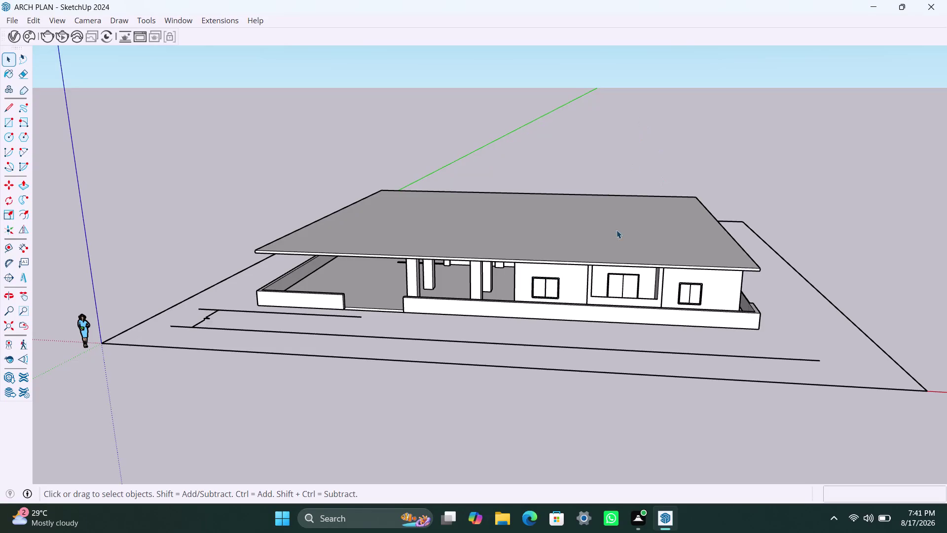
Zoom in on the plinth corner and push/pull its bottom face downward.
middle_drag(554, 360, 513, 309)
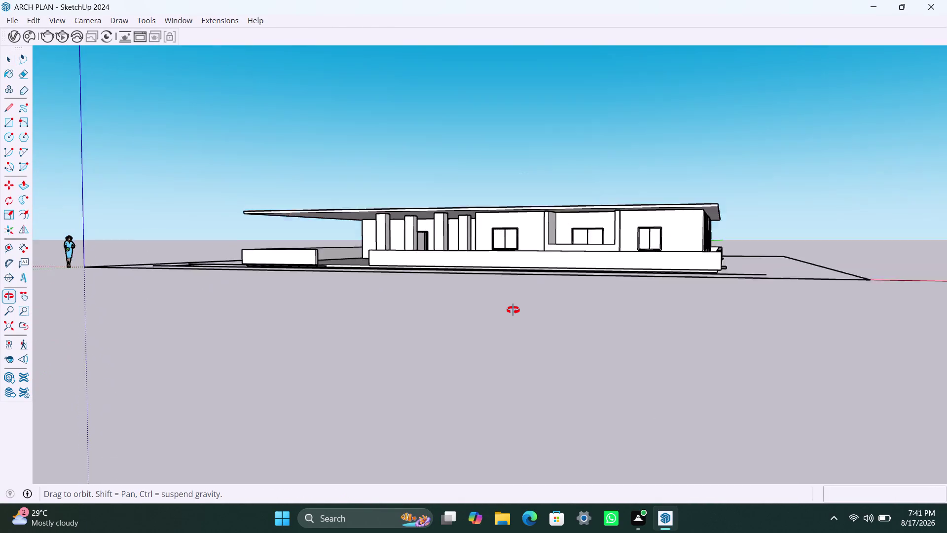
middle_drag(513, 310, 535, 306)
scroll(up, 3)
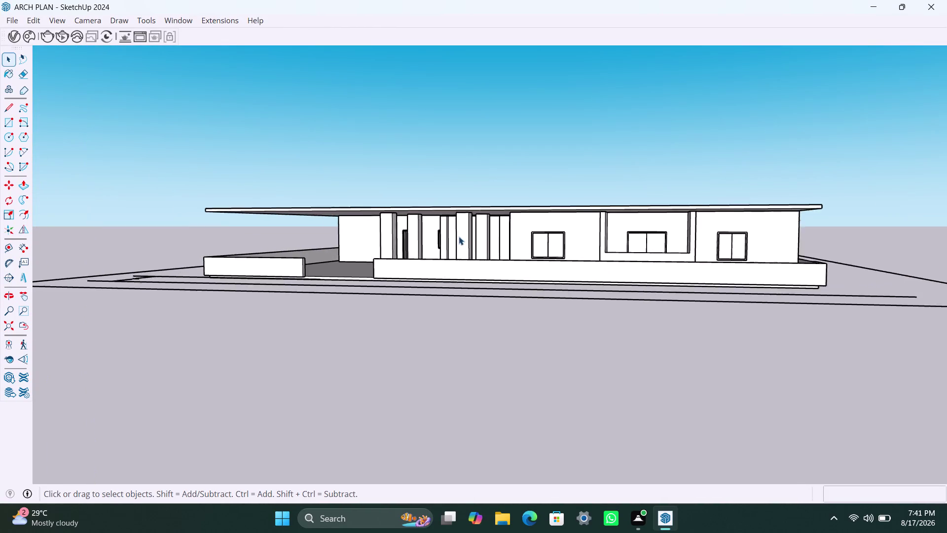
middle_drag(481, 264, 494, 289)
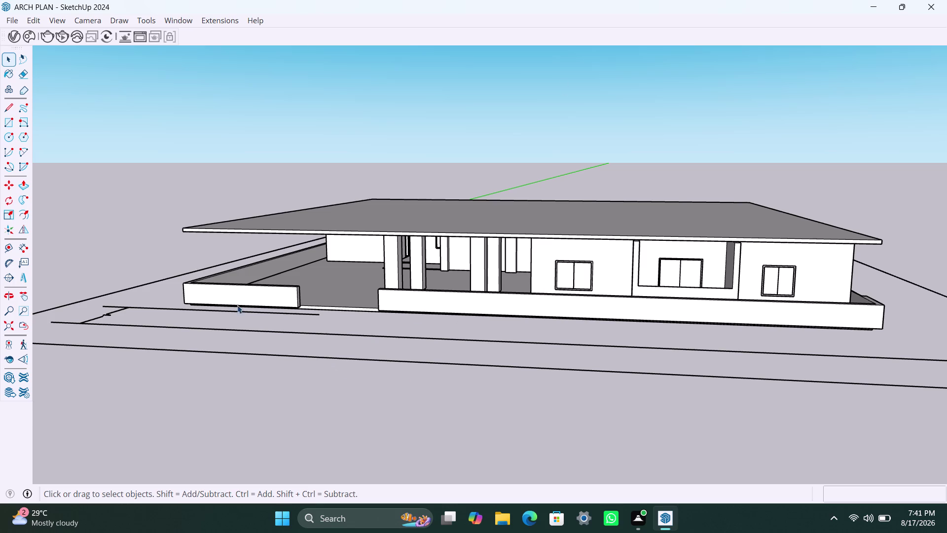
scroll(up, 3)
middle_drag(323, 325, 384, 292)
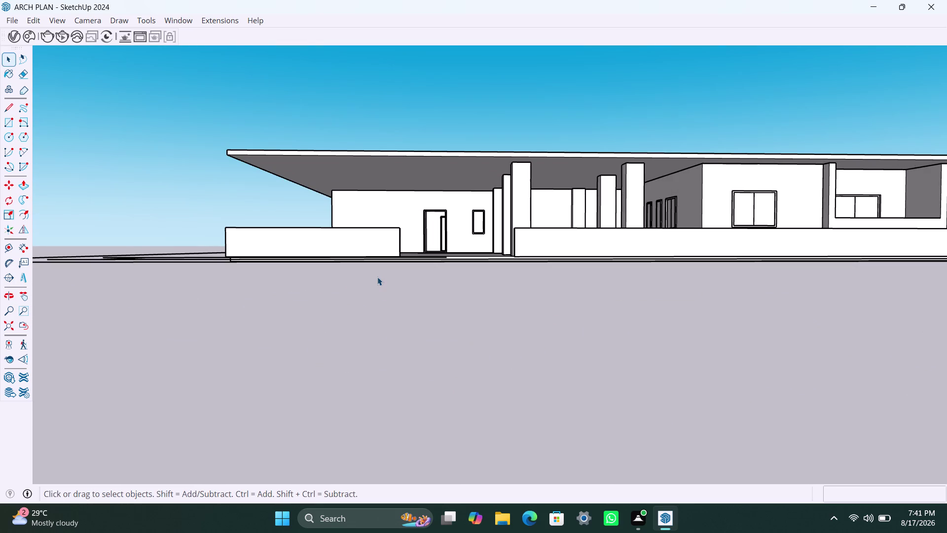
middle_drag(309, 288, 326, 334)
scroll(down, 3)
scroll(up, 3)
middle_drag(326, 363, 448, 326)
scroll(up, 3)
middle_drag(596, 244, 580, 268)
scroll(up, 3)
middle_drag(494, 358, 413, 326)
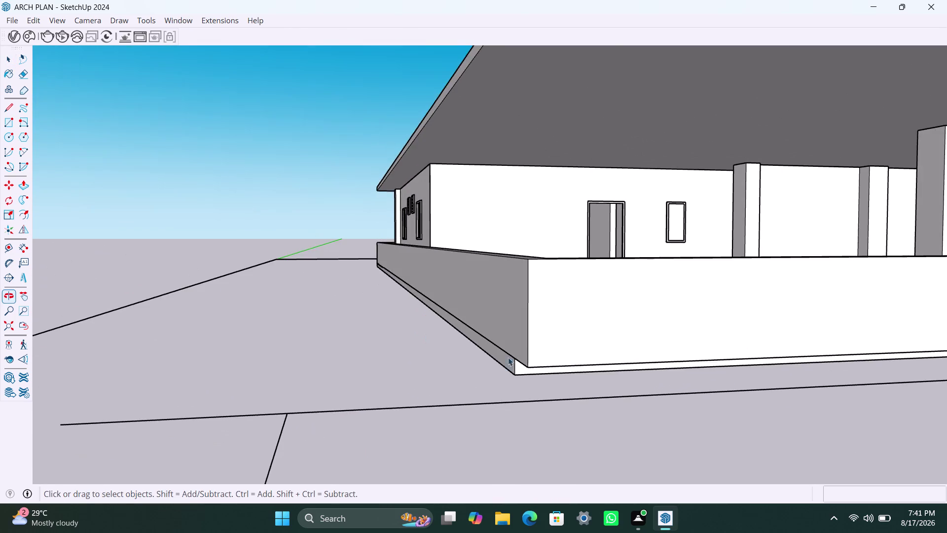
scroll(up, 3)
middle_drag(580, 376, 516, 350)
scroll(up, 3)
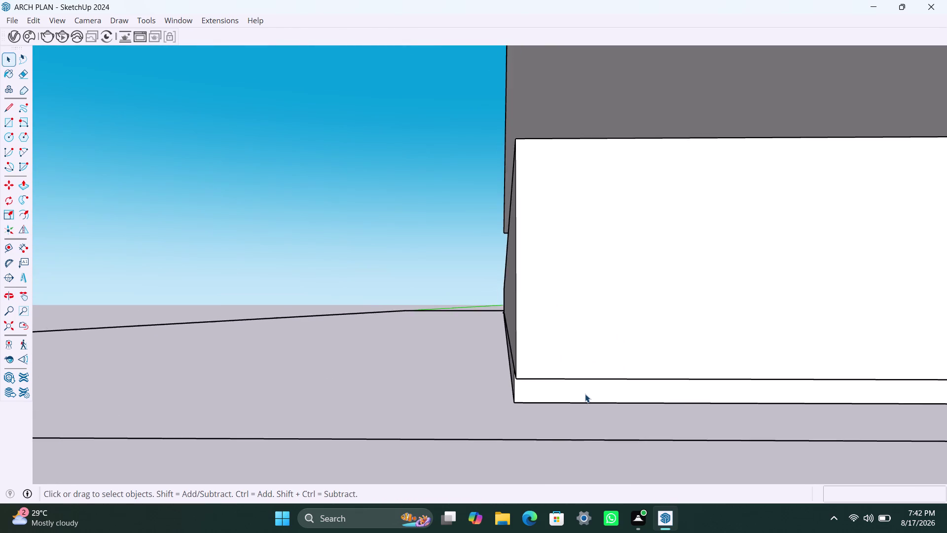
triple_click(585, 394)
click(583, 395)
click(581, 398)
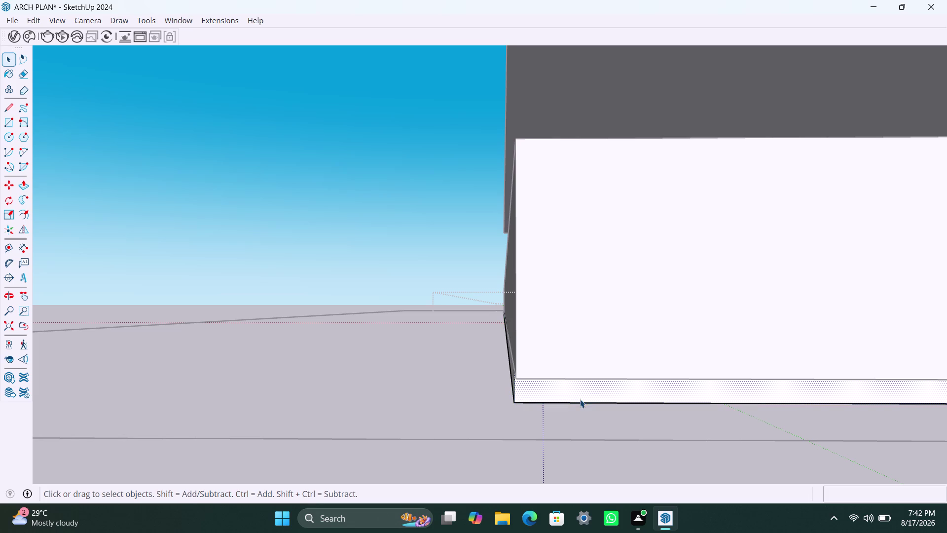
key(p)
click(570, 390)
click(584, 373)
scroll(down, 3)
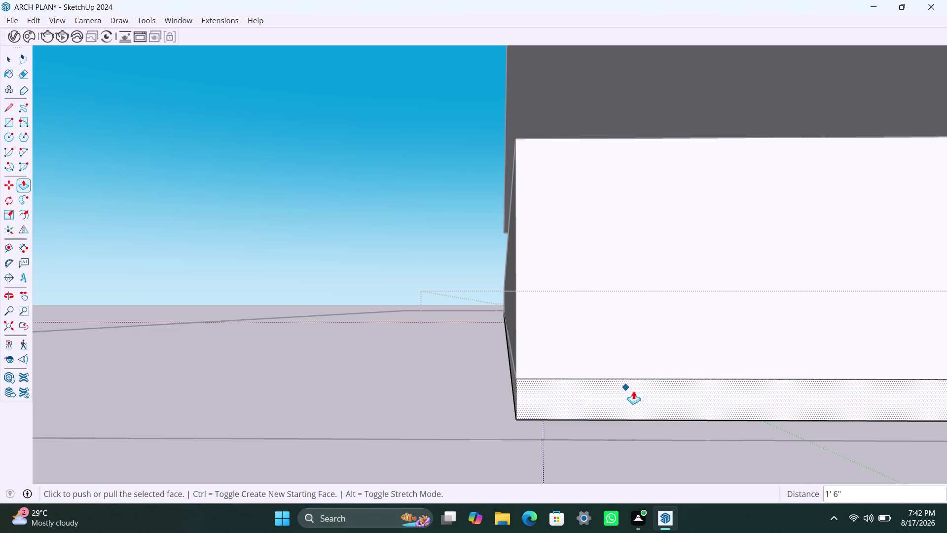
scroll(down, 3)
Inspect the plinth from the side, then push its bottom face down again.
middle_drag(567, 406, 512, 360)
scroll(down, 3)
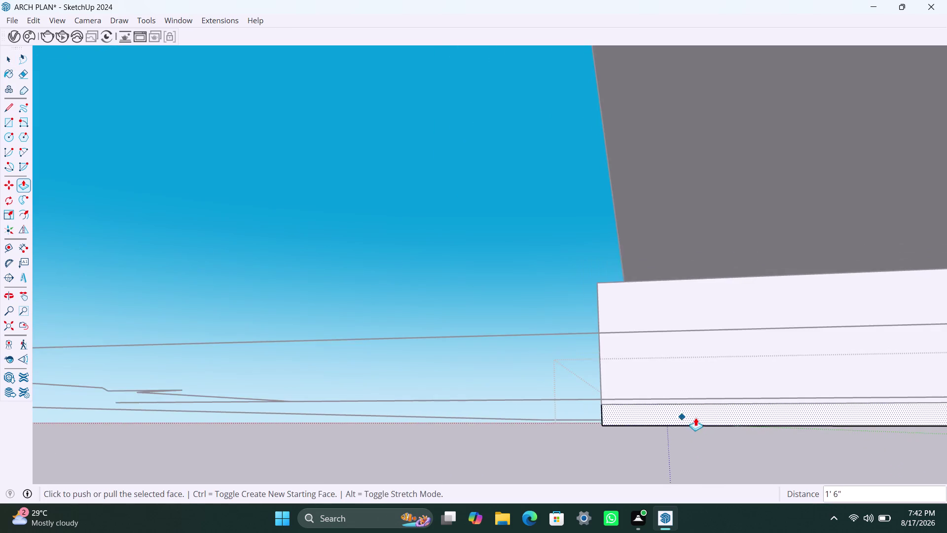
scroll(down, 3)
scroll(down, 3)
middle_drag(808, 394, 795, 391)
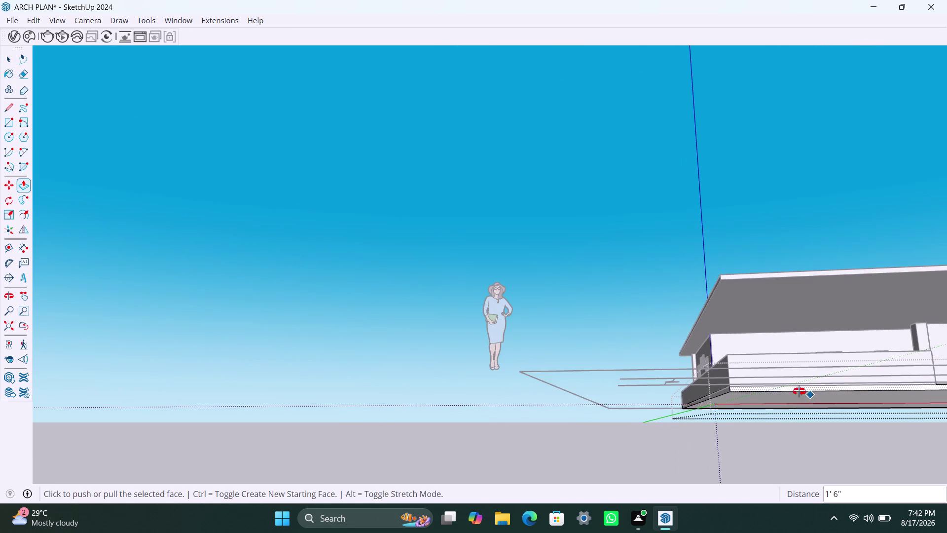
middle_drag(795, 391, 647, 383)
scroll(down, 3)
middle_drag(659, 355, 521, 413)
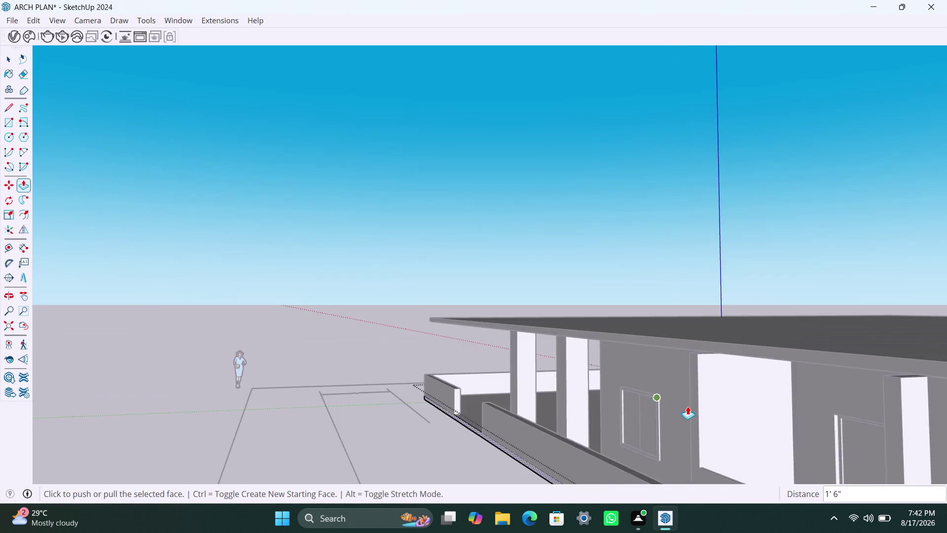
scroll(up, 3)
scroll(down, 3)
middle_drag(700, 401, 524, 270)
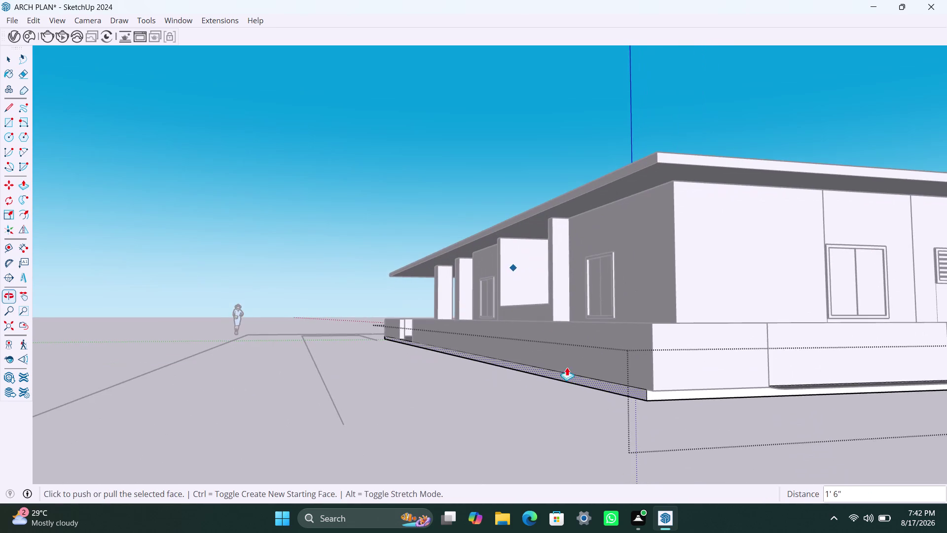
scroll(up, 3)
scroll(up, 3)
key(space)
click(679, 389)
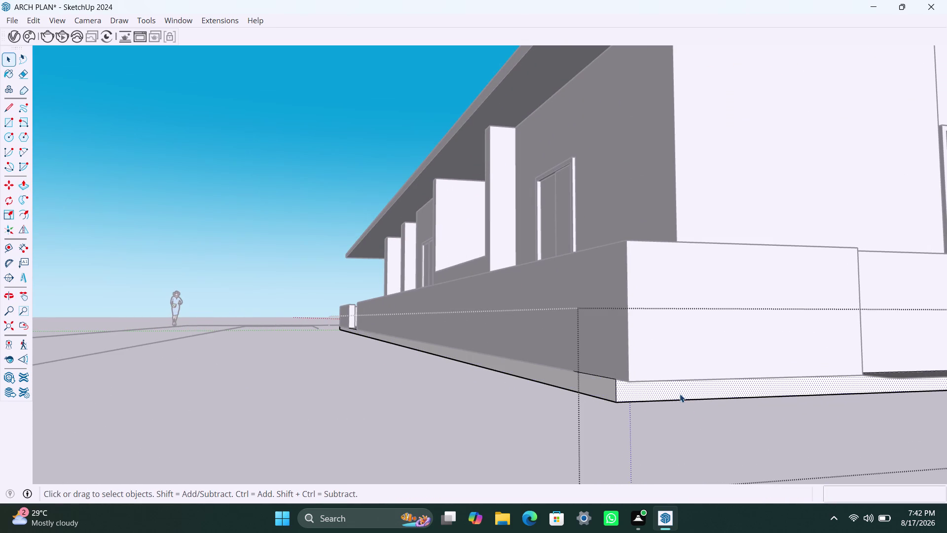
key(p)
click(679, 393)
click(687, 373)
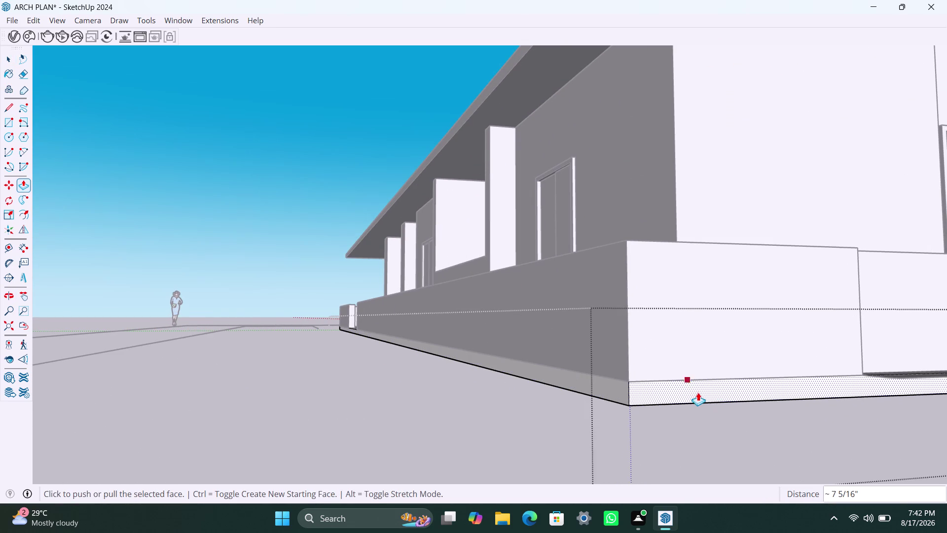
scroll(down, 3)
scroll(down, 3)
scroll(down, 3)
scroll(down, 3)
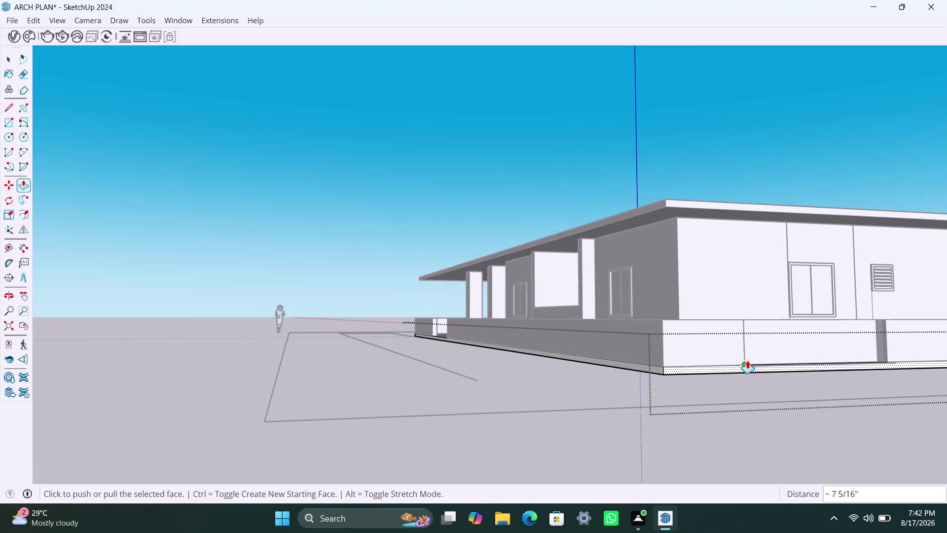
scroll(down, 3)
View the whole house, then repeat the pull on the plinth face.
middle_drag(779, 390, 628, 398)
scroll(down, 3)
middle_drag(763, 415, 744, 415)
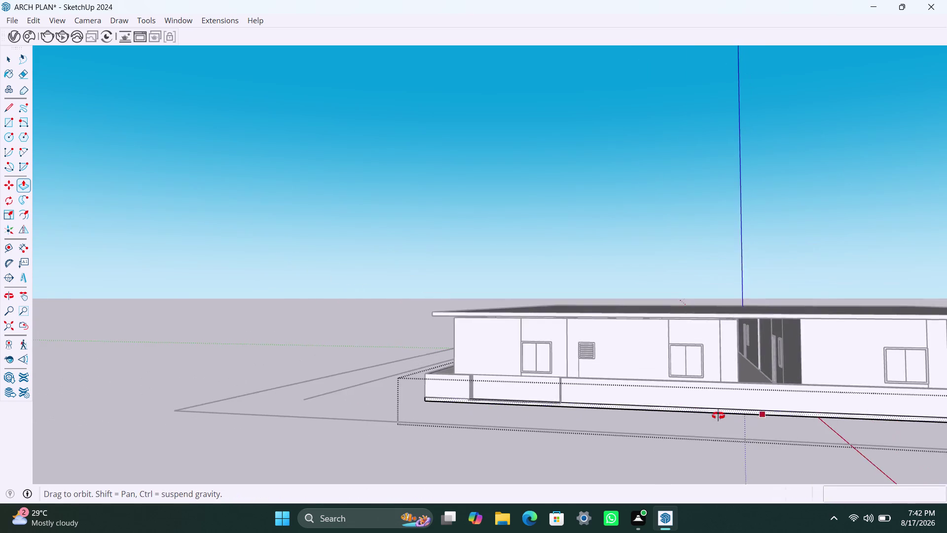
middle_drag(743, 415, 652, 419)
scroll(down, 3)
scroll(down, 3)
middle_drag(857, 435, 788, 427)
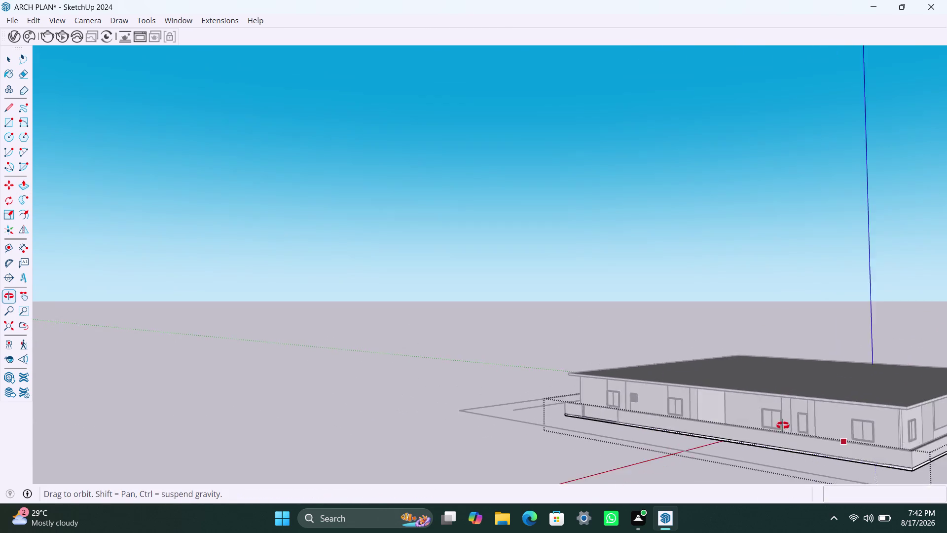
middle_drag(787, 426, 775, 424)
key(Escape)
key(Escape)
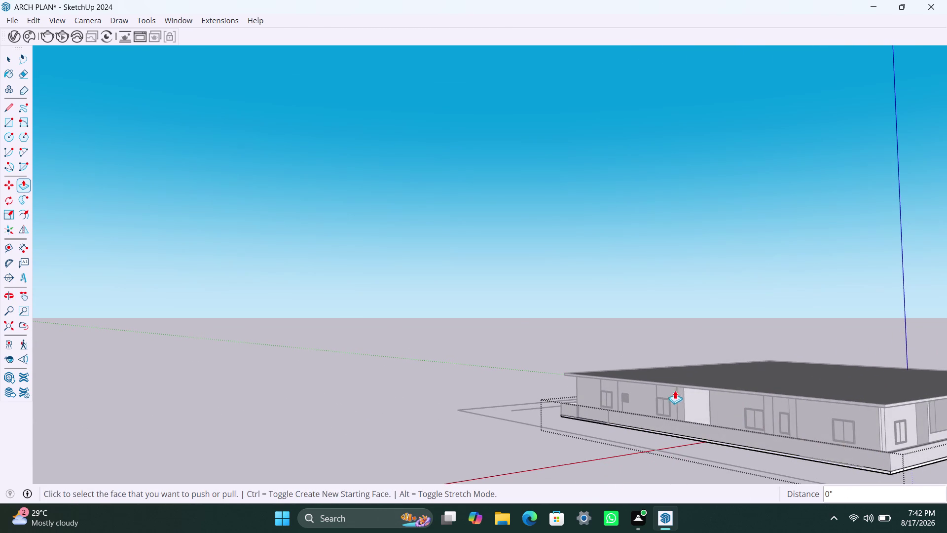
key(Escape)
click(518, 319)
key(space)
drag(503, 341, 503, 347)
double_click(503, 347)
scroll(down, 3)
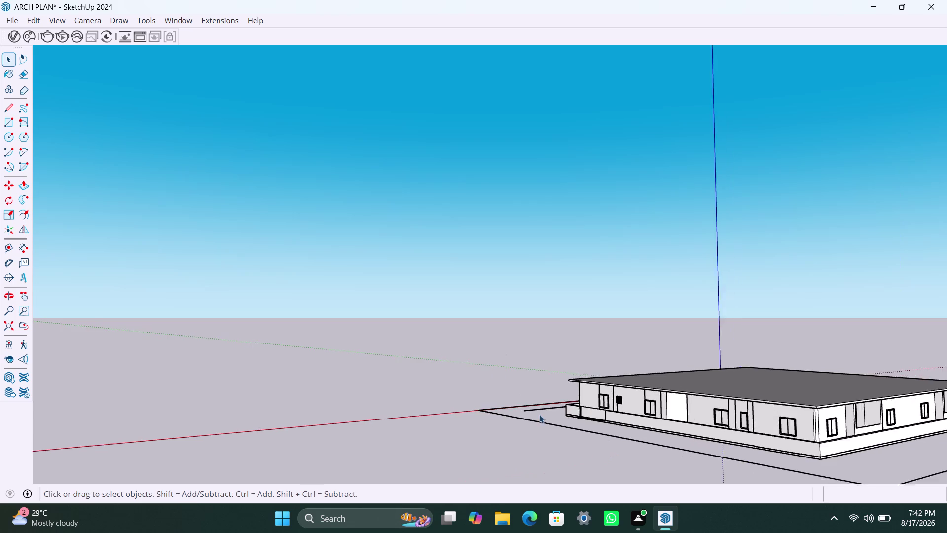
Orbit under and along the plinth to inspect the thin strip at its base.
middle_drag(540, 416, 742, 442)
scroll(up, 3)
middle_click(561, 426)
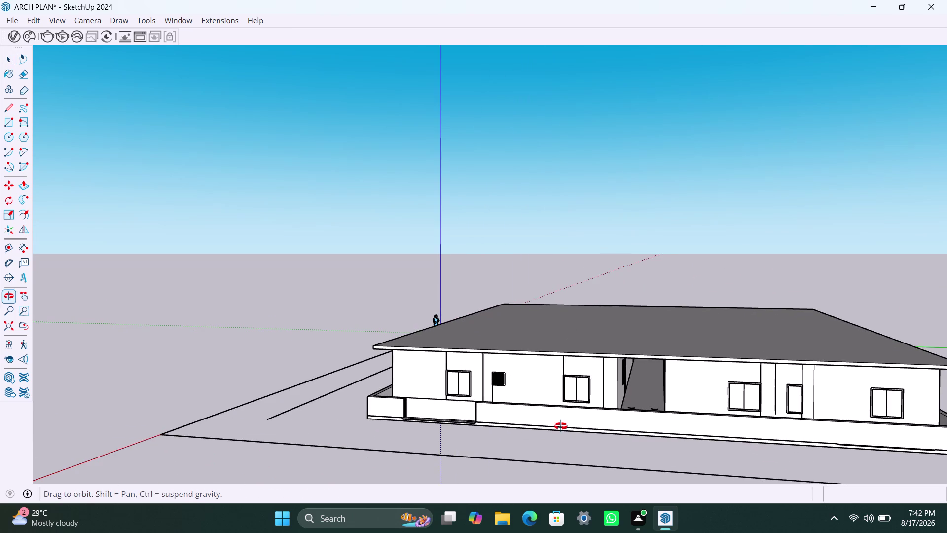
scroll(up, 3)
middle_drag(564, 444, 567, 336)
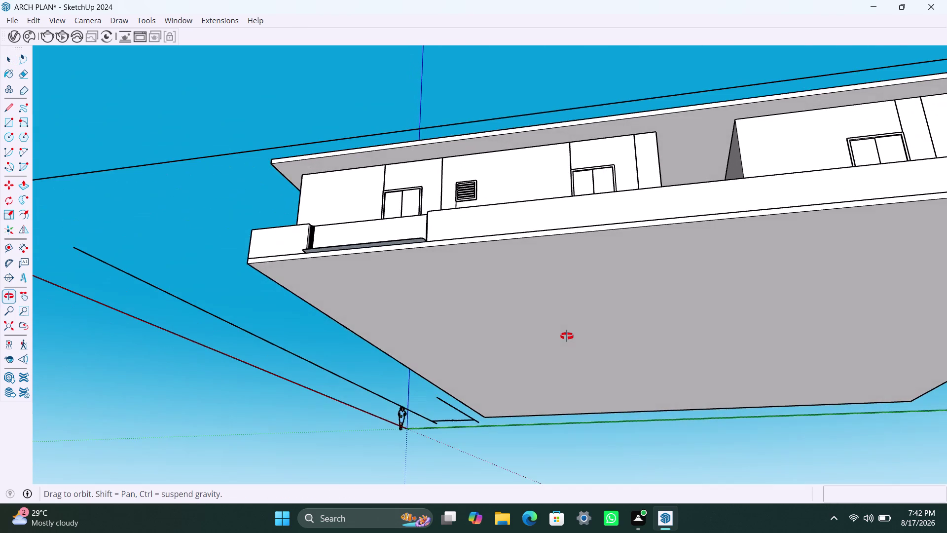
middle_drag(566, 336, 427, 366)
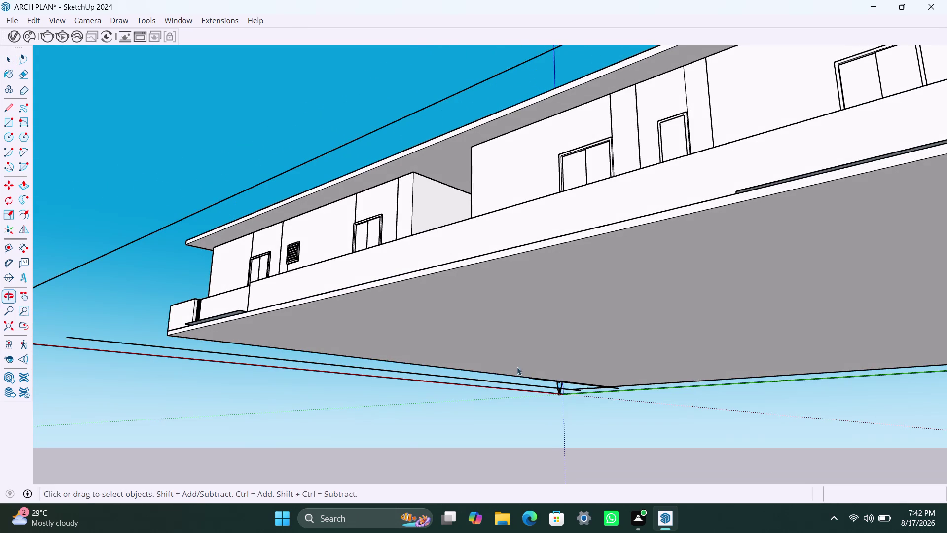
scroll(up, 3)
middle_drag(729, 301, 734, 359)
scroll(down, 3)
middle_drag(776, 399, 668, 391)
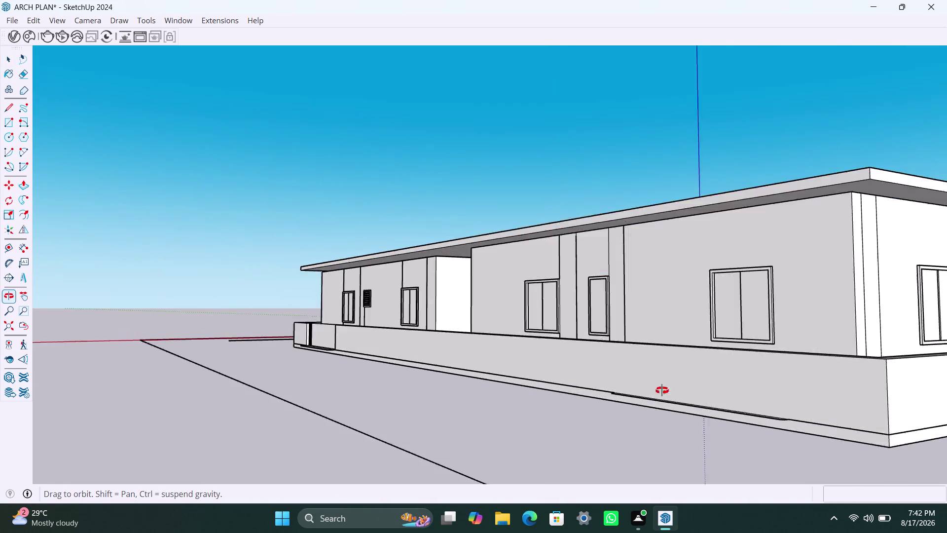
middle_drag(668, 391, 633, 388)
scroll(up, 3)
middle_drag(573, 402, 624, 430)
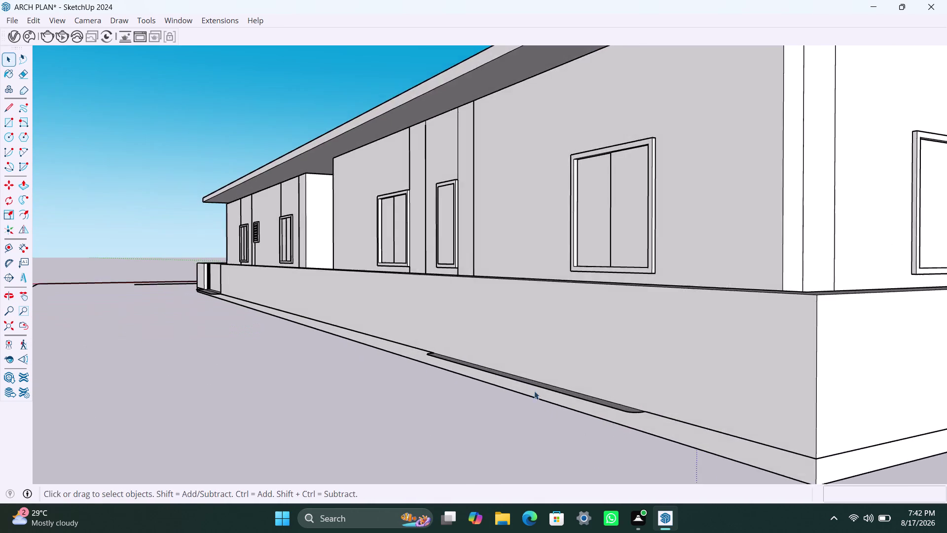
scroll(up, 3)
middle_drag(526, 374, 564, 438)
scroll(up, 3)
middle_drag(451, 364, 590, 385)
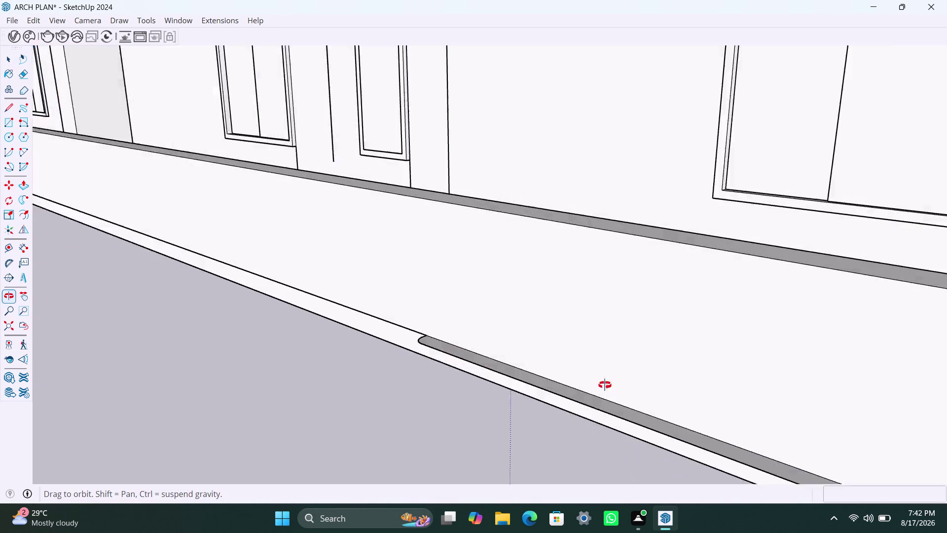
middle_drag(590, 385, 623, 384)
scroll(up, 3)
click(561, 346)
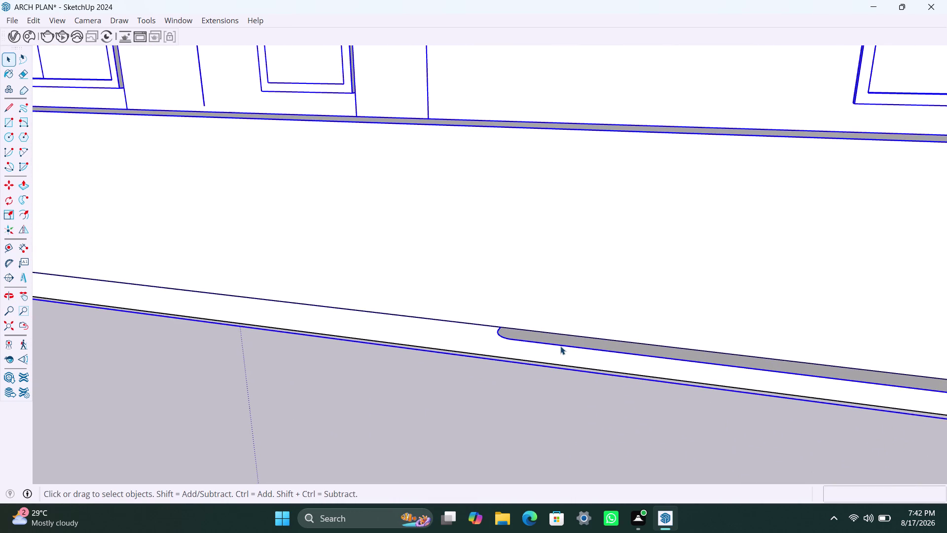
double_click(560, 345)
click(560, 345)
double_click(549, 343)
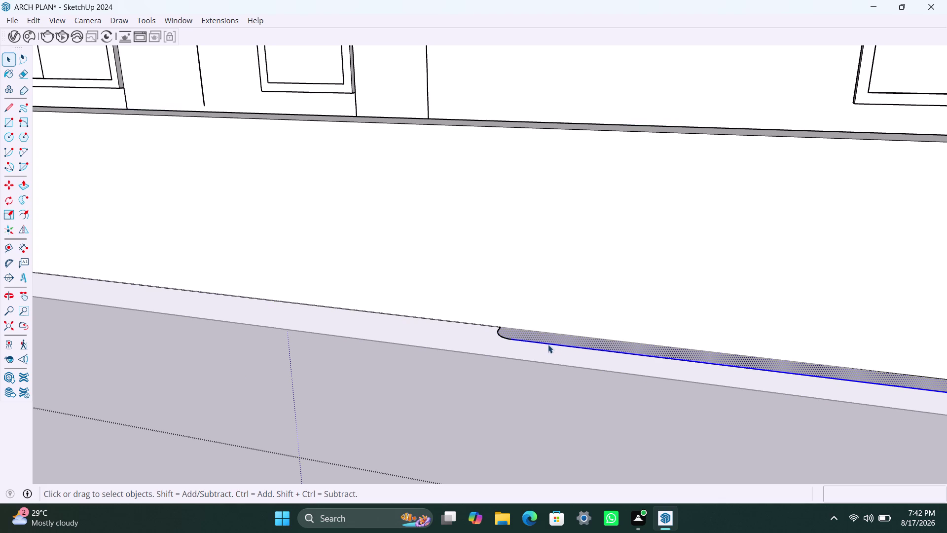
key(Delete)
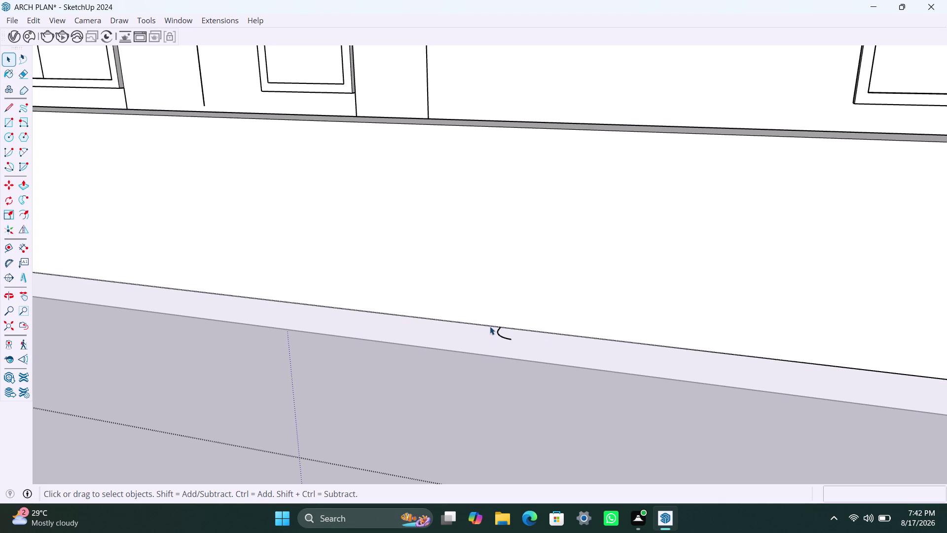
click(503, 336)
click(506, 341)
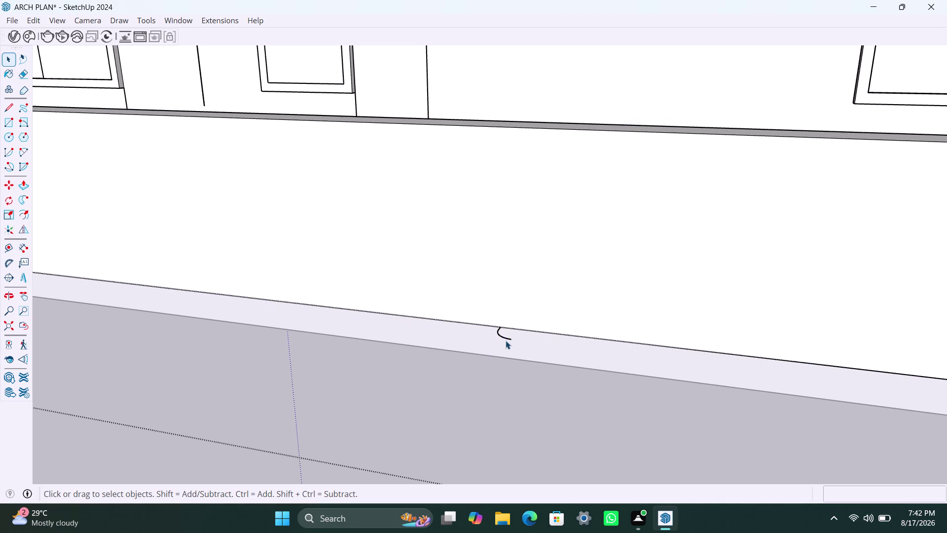
click(506, 340)
click(500, 336)
triple_click(500, 334)
click(501, 335)
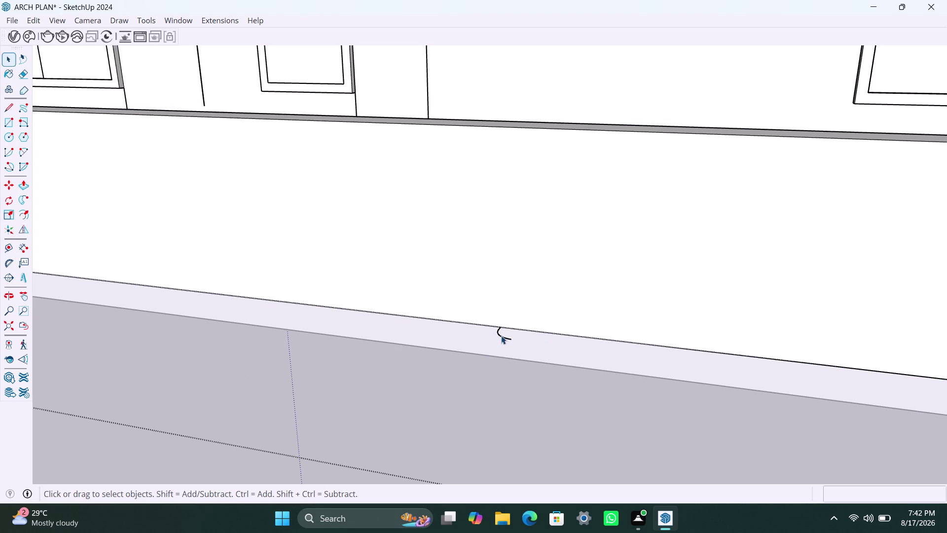
scroll(up, 3)
scroll(up, 3)
click(498, 326)
click(500, 331)
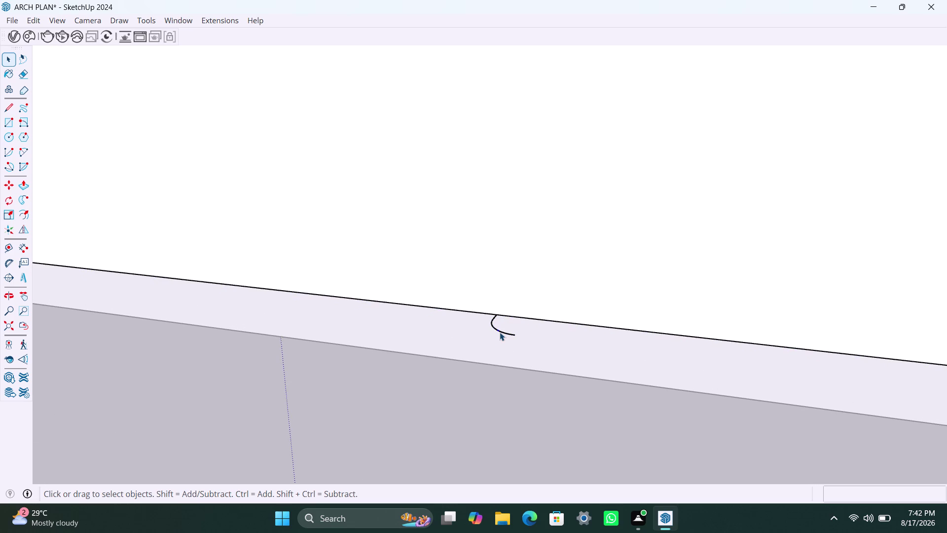
click(496, 328)
triple_click(496, 329)
triple_click(497, 330)
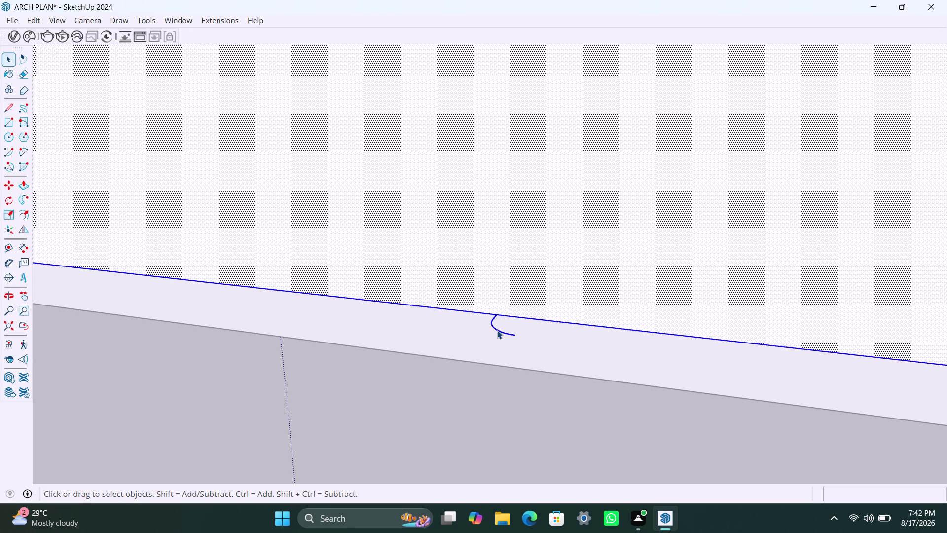
click(497, 330)
triple_click(488, 393)
scroll(down, 3)
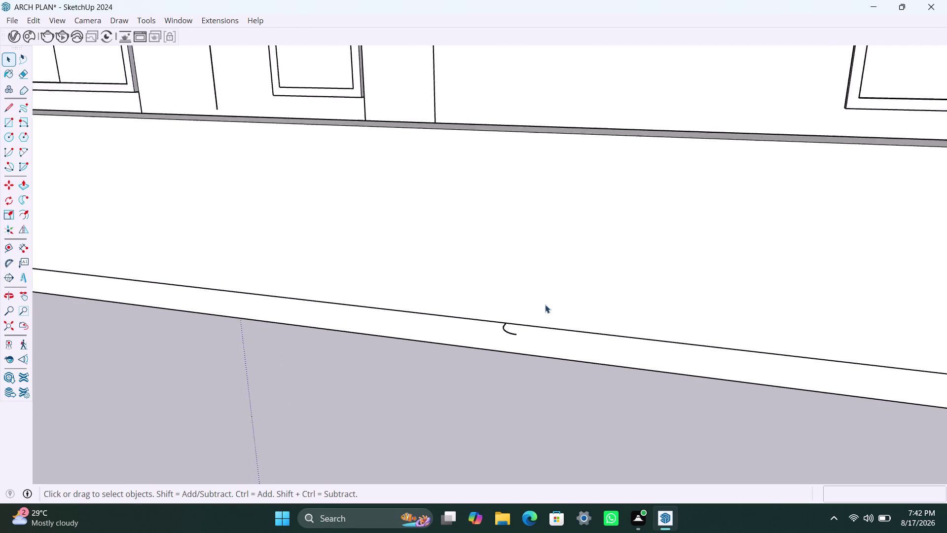
scroll(down, 3)
scroll(up, 3)
scroll(up, 3)
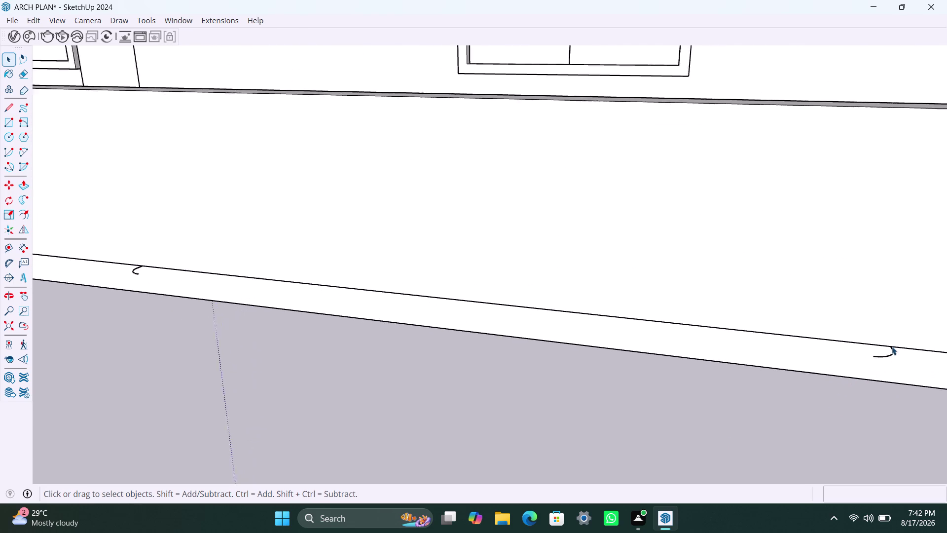
click(876, 356)
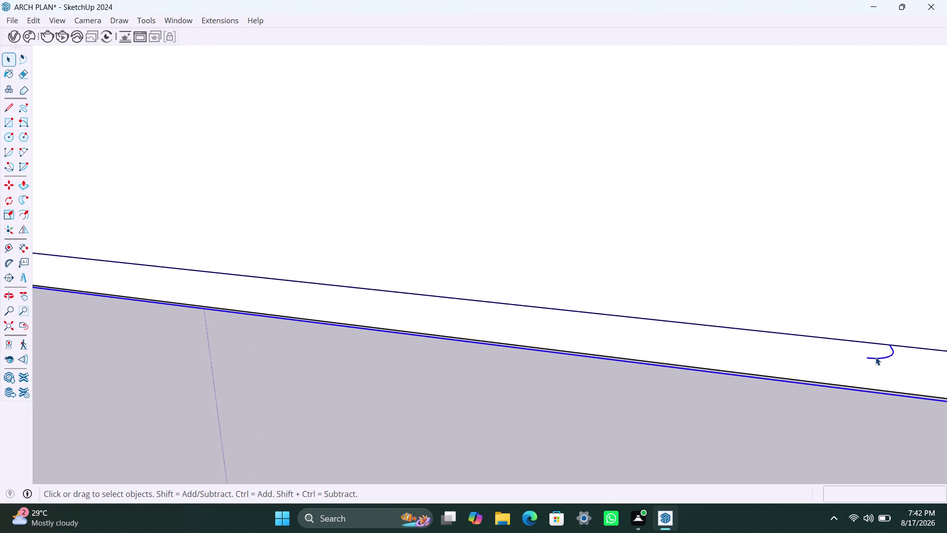
triple_click(875, 356)
double_click(875, 357)
click(877, 356)
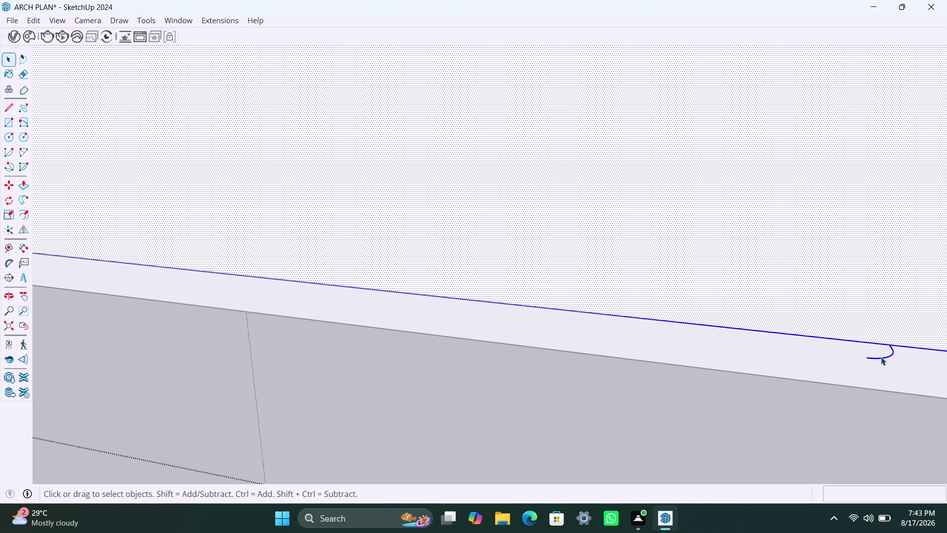
click(883, 356)
click(885, 358)
double_click(885, 357)
scroll(down, 3)
click(894, 265)
double_click(903, 266)
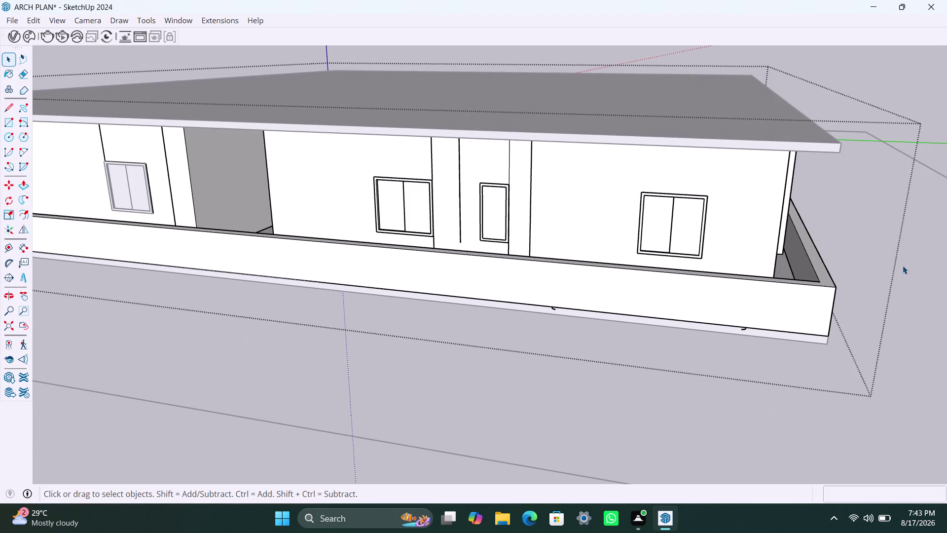
scroll(down, 3)
middle_drag(644, 346, 764, 364)
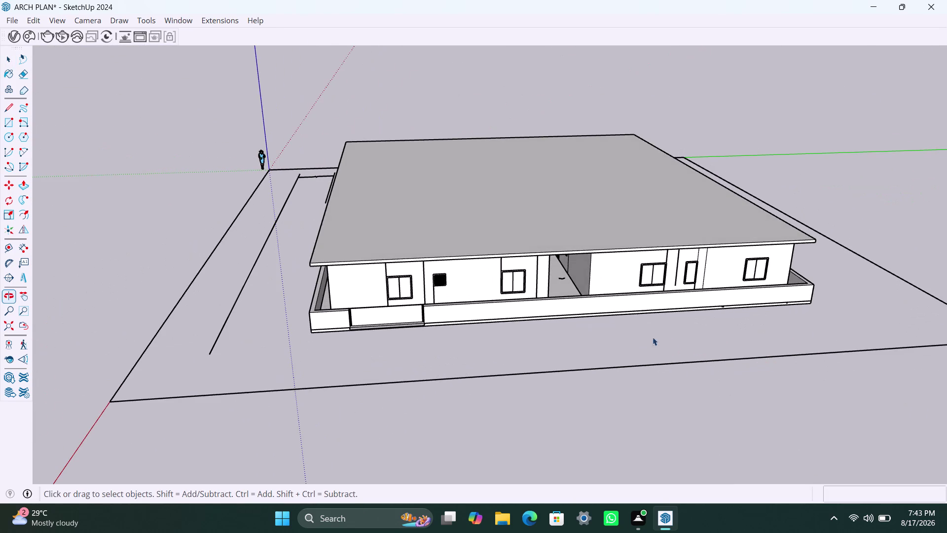
scroll(up, 3)
scroll(up, 3)
middle_drag(380, 314, 410, 352)
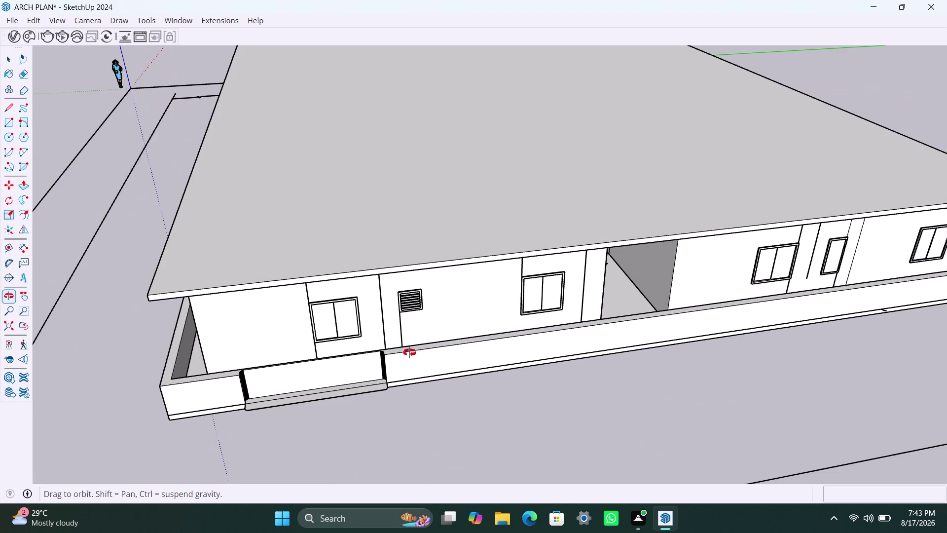
middle_drag(409, 352, 410, 353)
scroll(up, 3)
scroll(up, 3)
middle_drag(341, 382, 337, 417)
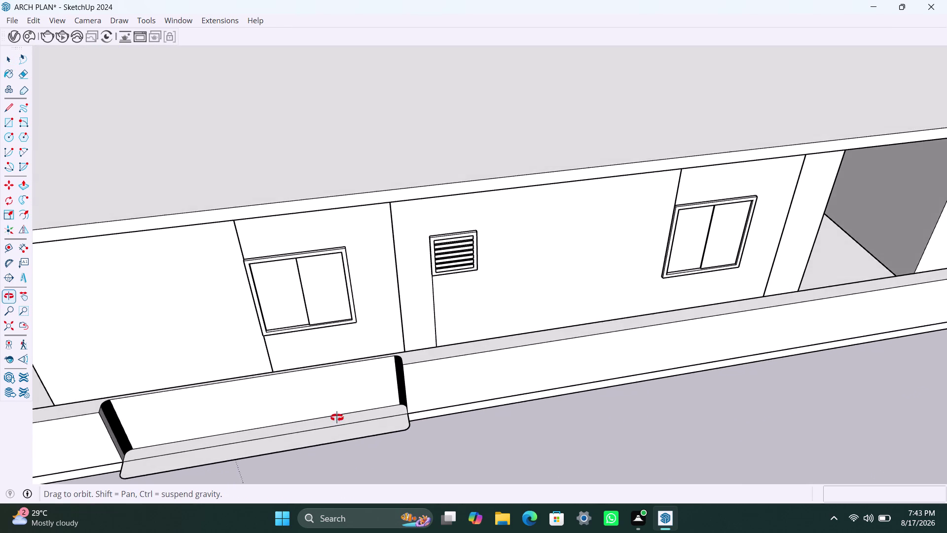
middle_drag(337, 417, 334, 421)
scroll(down, 3)
scroll(down, 3)
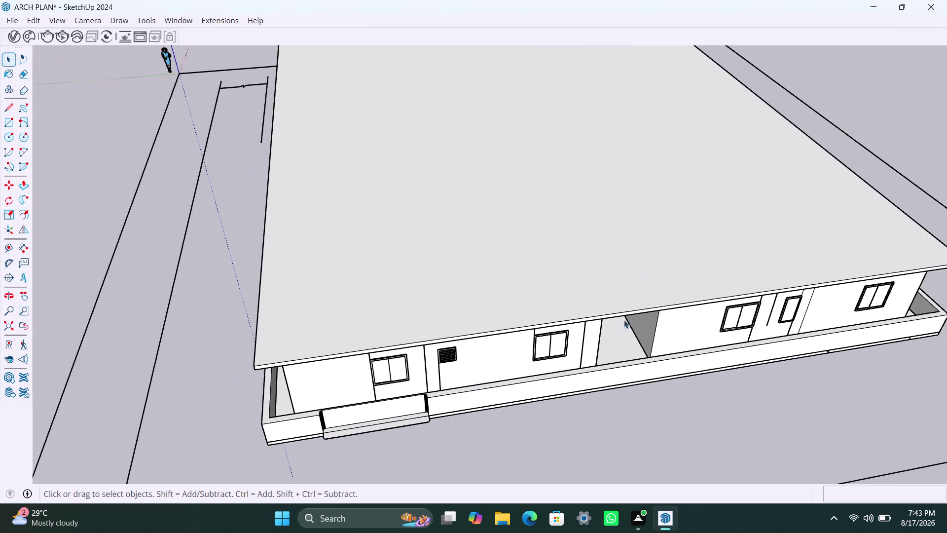
scroll(up, 3)
middle_drag(359, 425, 372, 353)
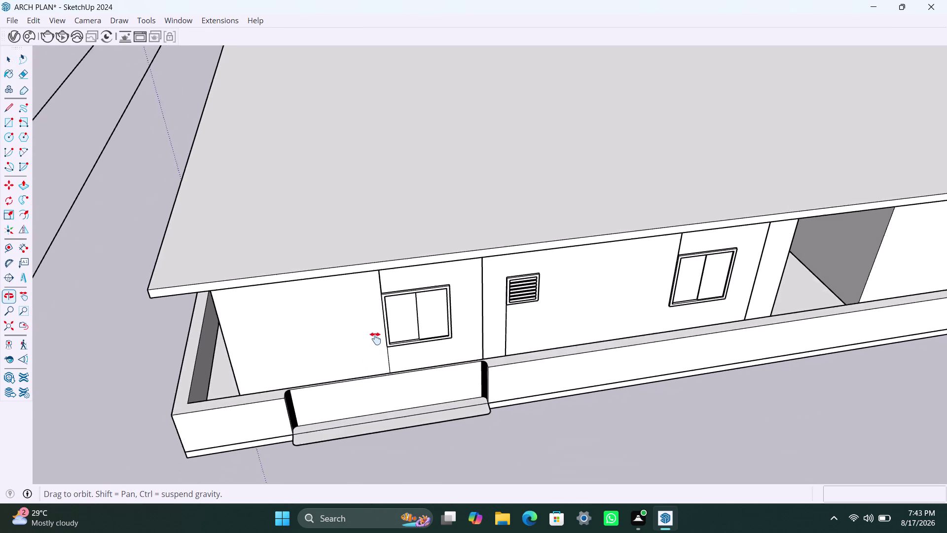
middle_drag(372, 353, 377, 334)
scroll(up, 3)
scroll(down, 3)
middle_drag(386, 349, 378, 373)
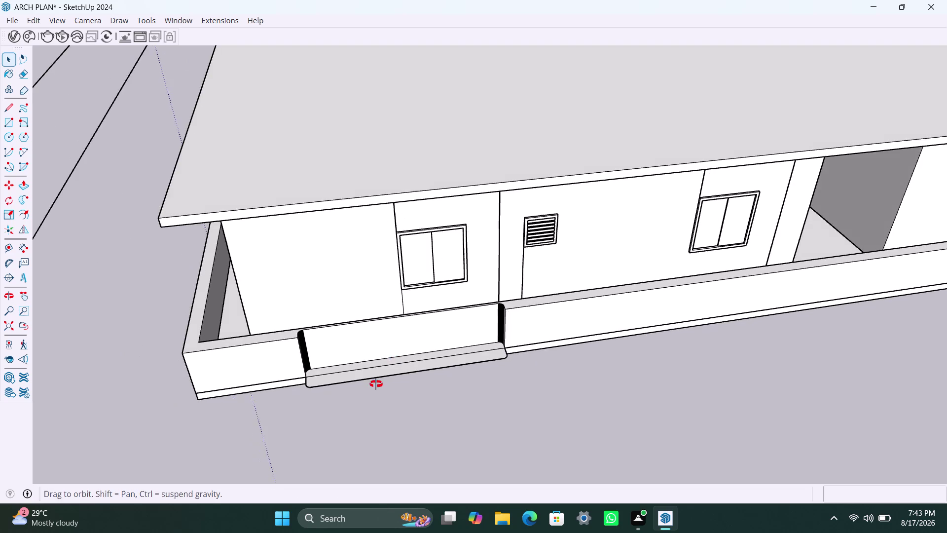
middle_drag(379, 373, 366, 409)
scroll(up, 3)
middle_drag(355, 415, 268, 415)
scroll(down, 3)
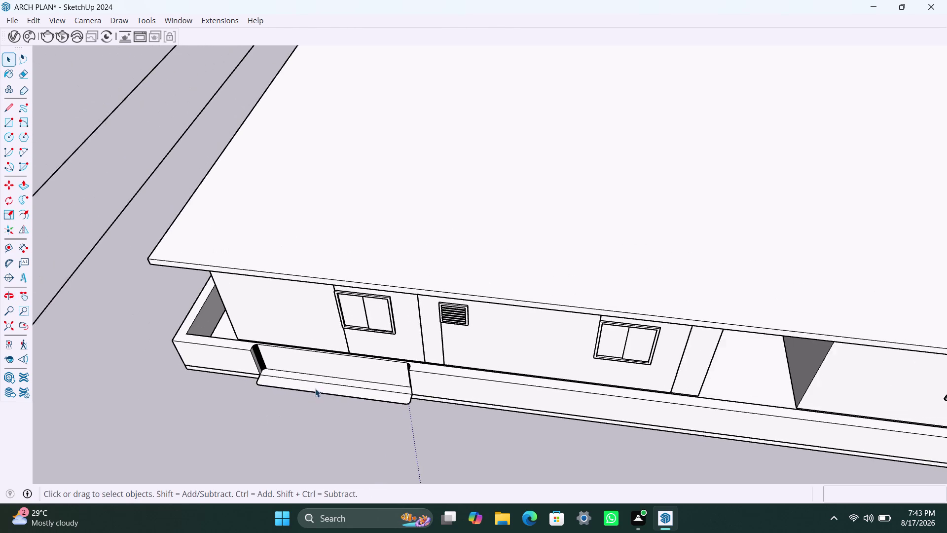
middle_drag(341, 371, 333, 401)
scroll(up, 3)
click(304, 378)
triple_click(310, 381)
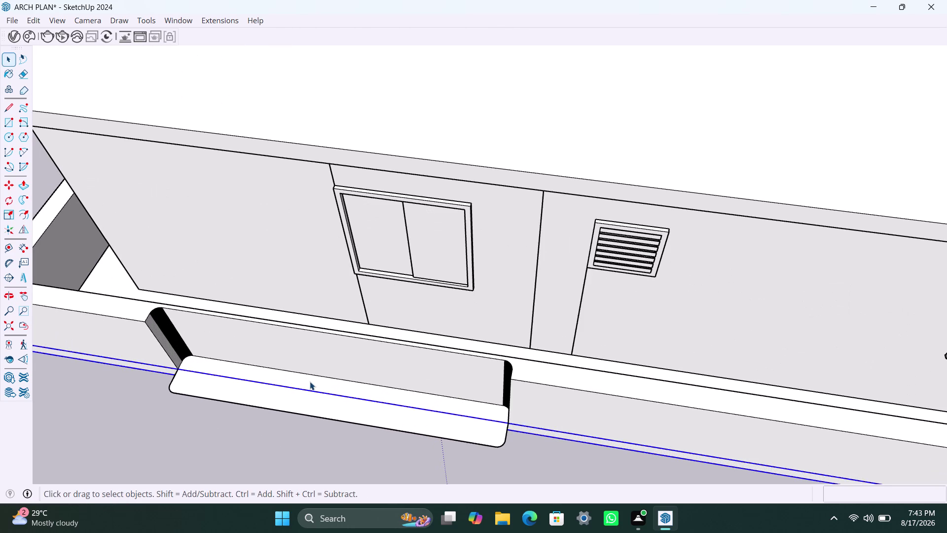
click(316, 388)
Draw a line across the step's top face, splitting it into front and back strips.
double_click(319, 386)
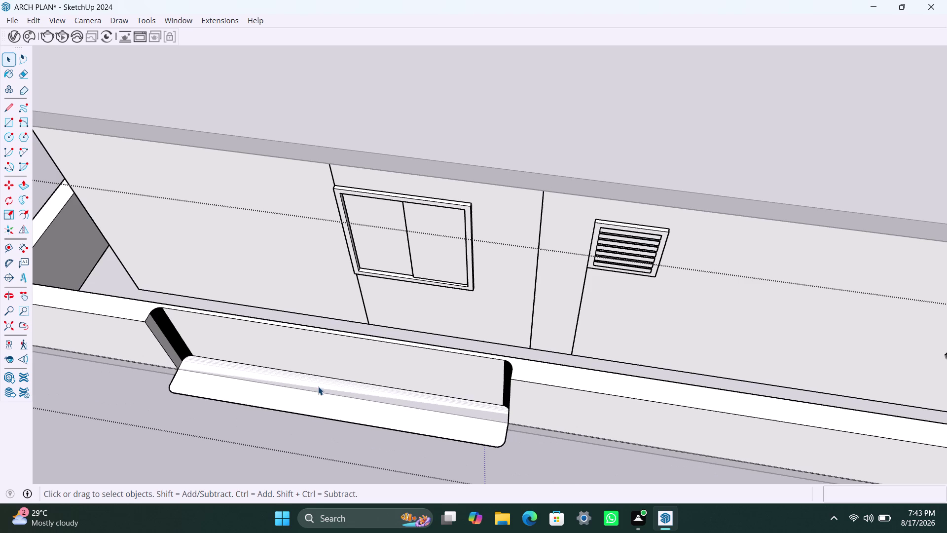
click(316, 389)
click(310, 388)
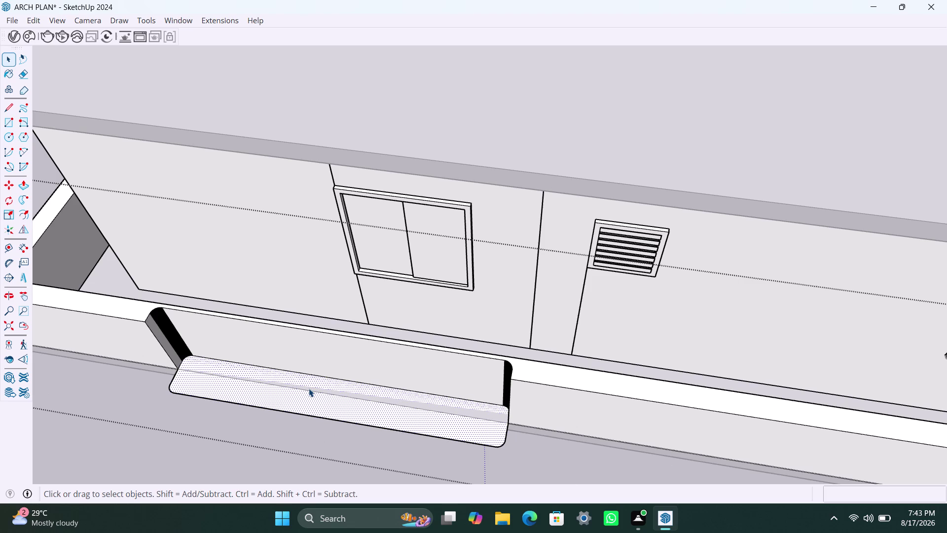
click(309, 389)
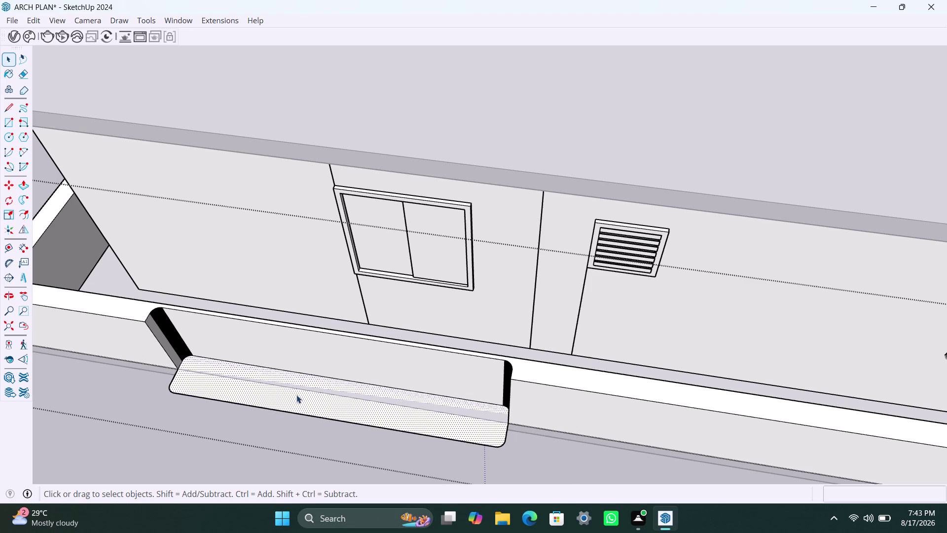
click(297, 395)
click(300, 381)
click(301, 399)
key(l)
click(180, 367)
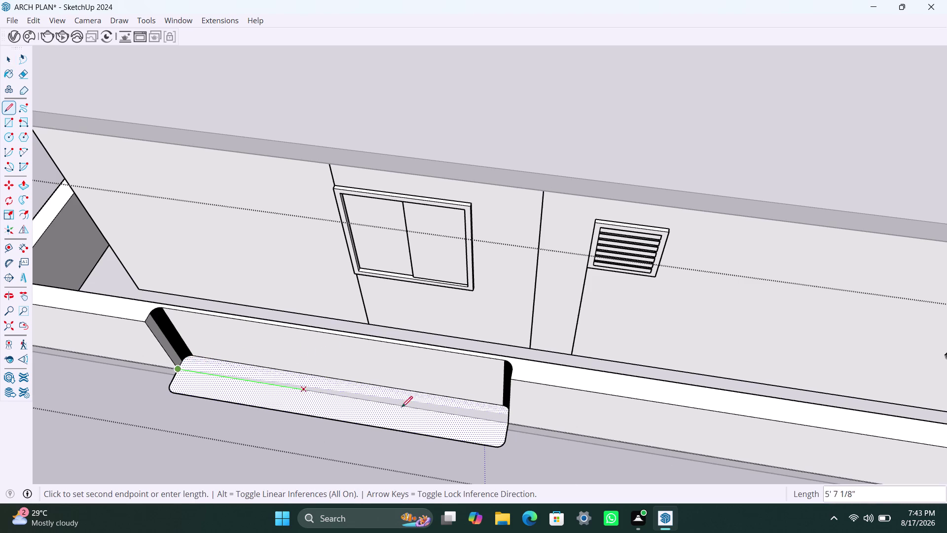
click(507, 421)
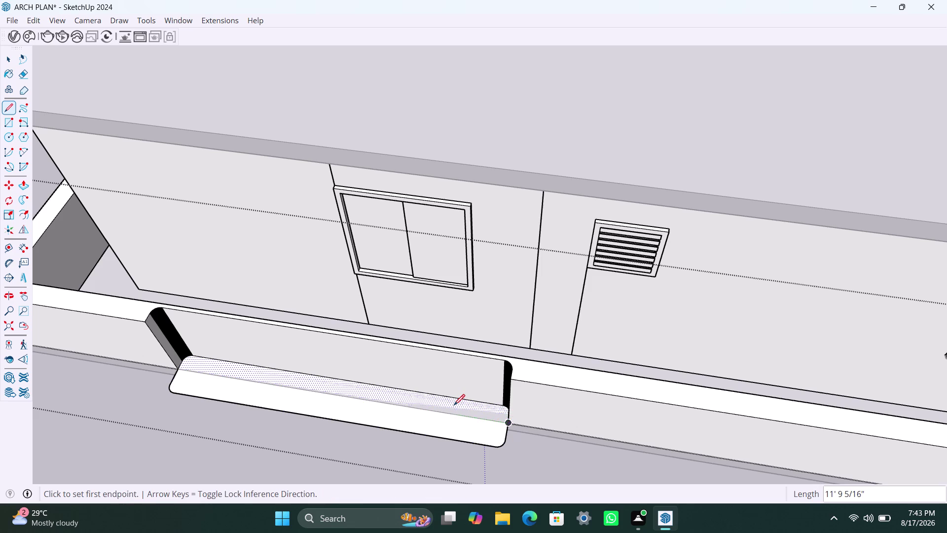
key(space)
Push/Pull the back strip of the step up 3' to wall height.
click(441, 405)
key(p)
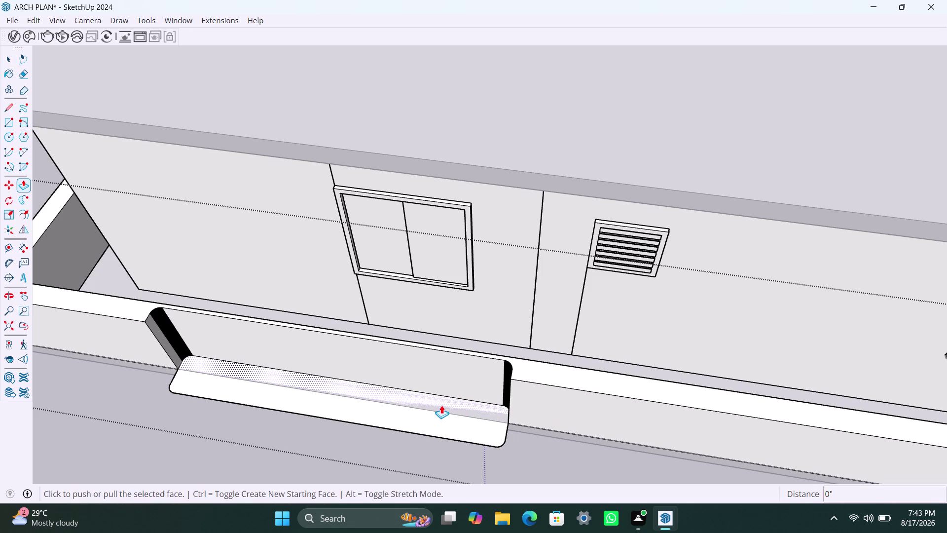
click(441, 405)
click(518, 357)
key(space)
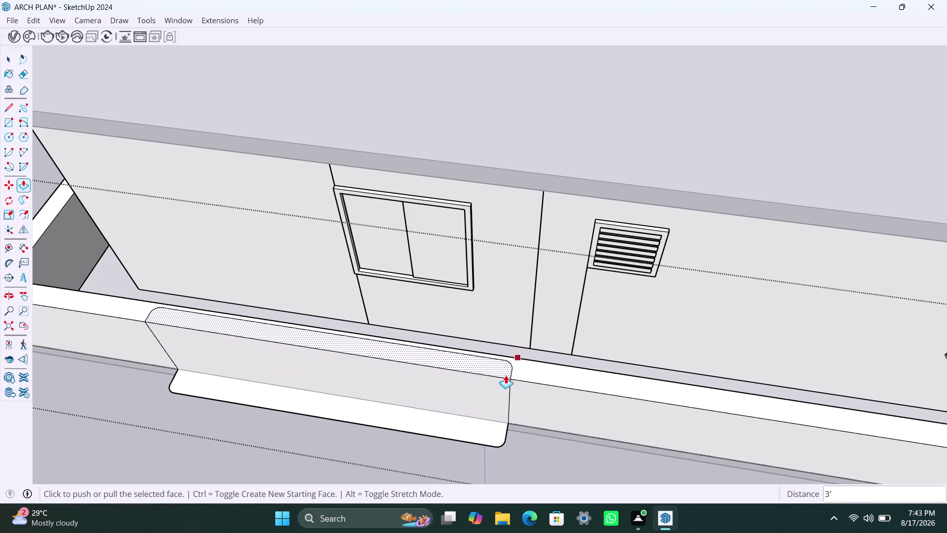
click(467, 430)
click(464, 436)
click(464, 436)
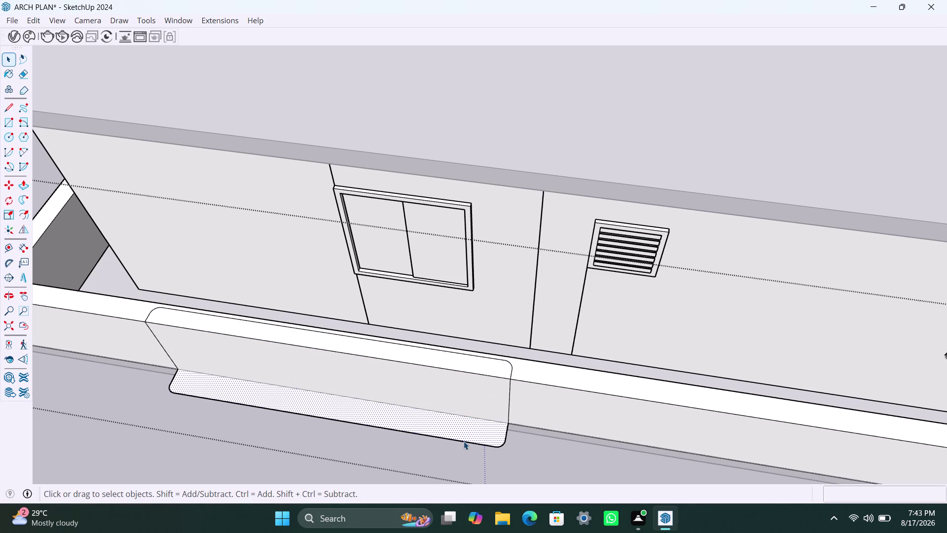
Delete the step's front strip, its leftover bottom edge and a curved edge.
key(Delete)
click(460, 441)
key(Delete)
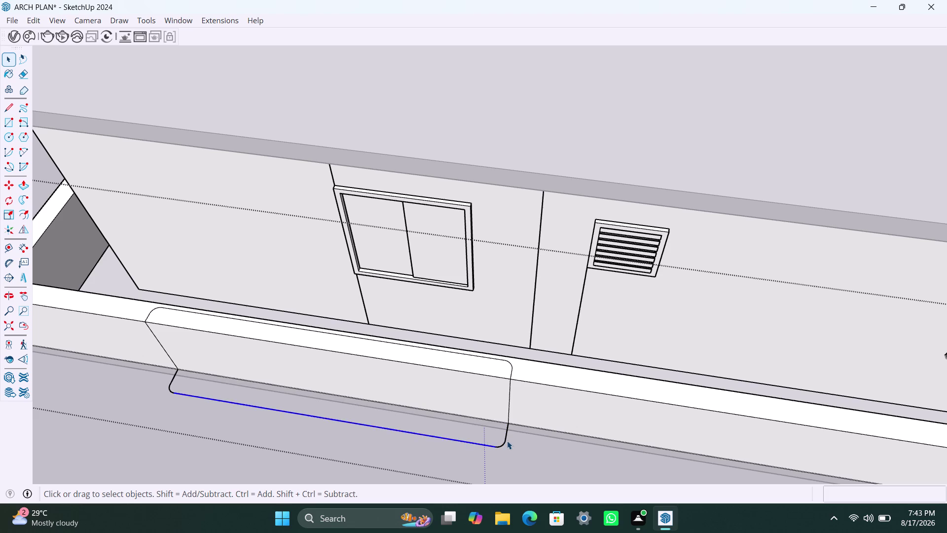
click(506, 439)
click(502, 443)
key(Delete)
click(500, 444)
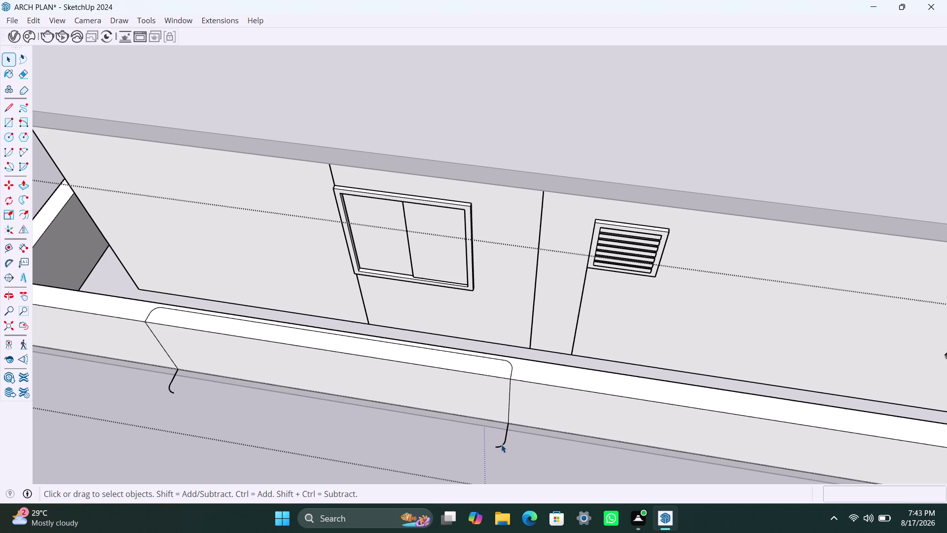
click(507, 436)
key(Delete)
Box-select and delete the remaining stray edges near the wall base.
click(505, 444)
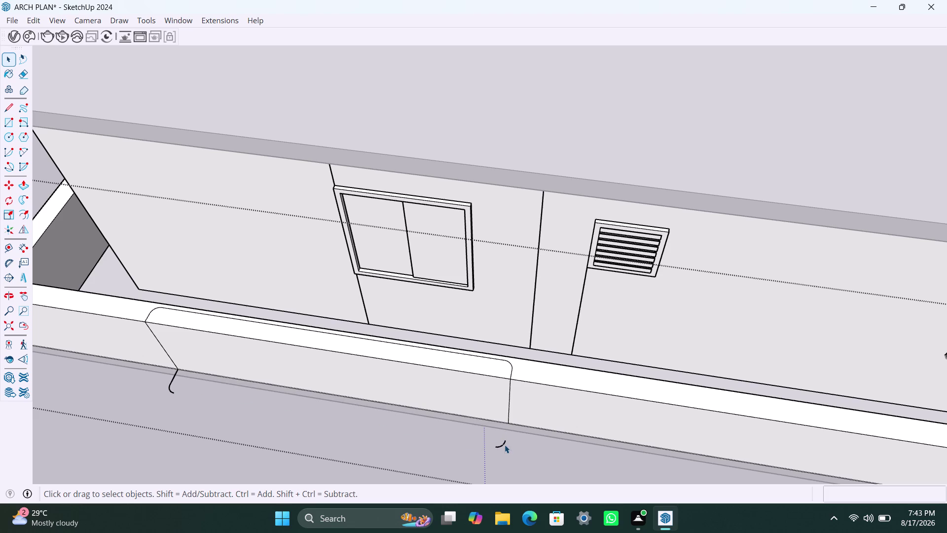
click(498, 445)
drag(485, 435, 520, 454)
key(Delete)
drag(158, 363, 192, 401)
key(Delete)
click(162, 346)
key(Delete)
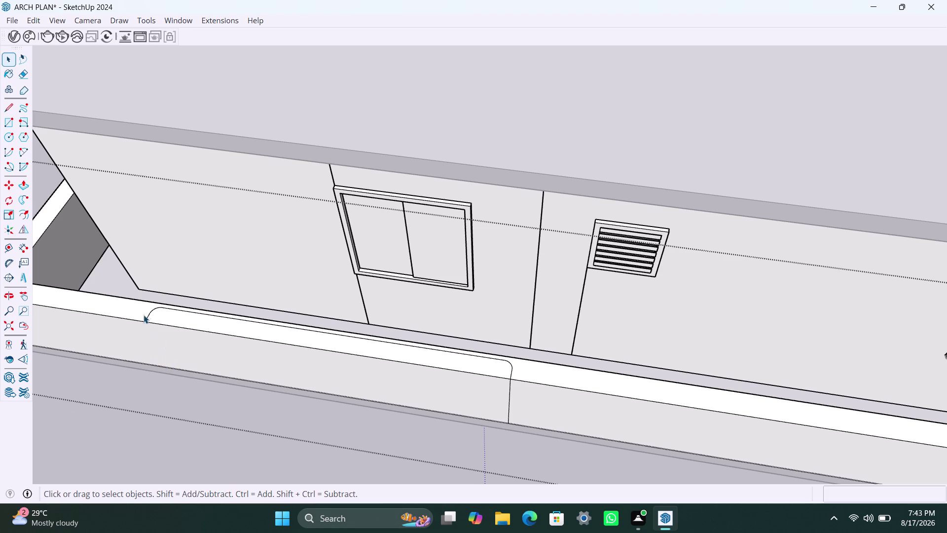
Delete the curved corner line and the vertical seam at the wall's right end.
click(150, 314)
key(Delete)
click(153, 312)
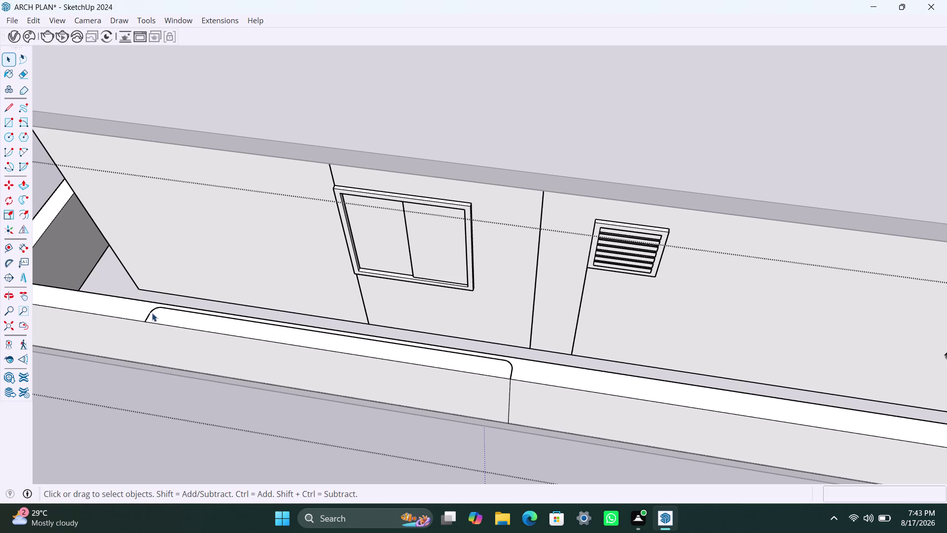
click(152, 313)
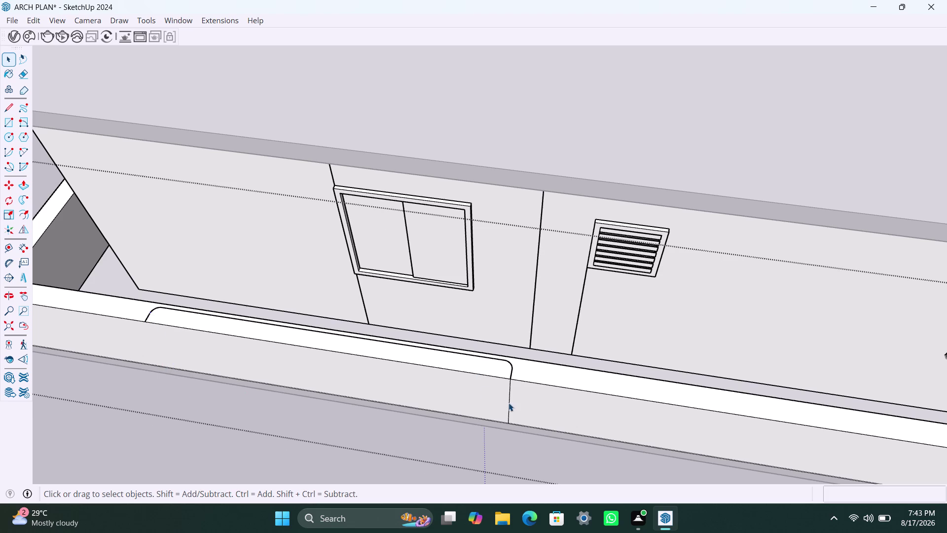
click(508, 402)
key(Delete)
Zoom in and delete the rounded corner line and leftover arc segments on the wall top.
scroll(up, 3)
click(510, 371)
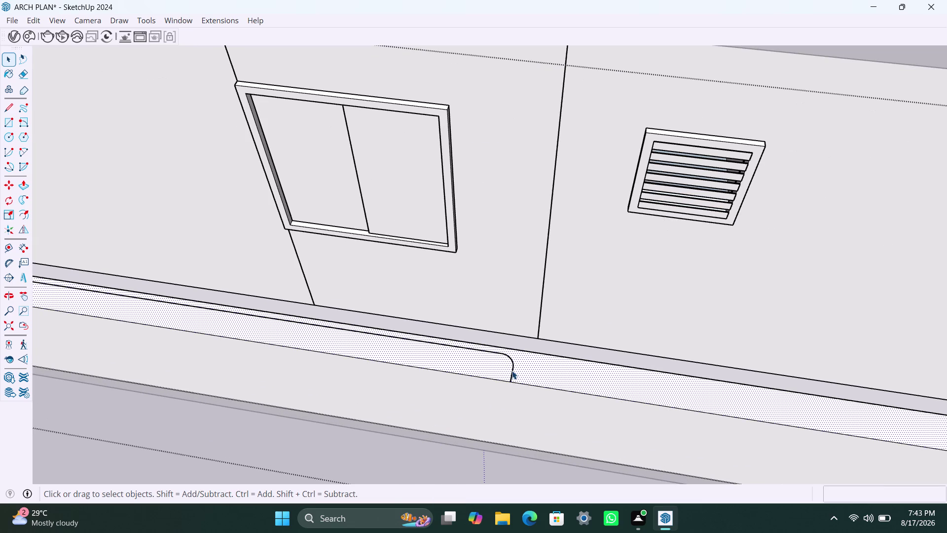
click(512, 370)
key(Delete)
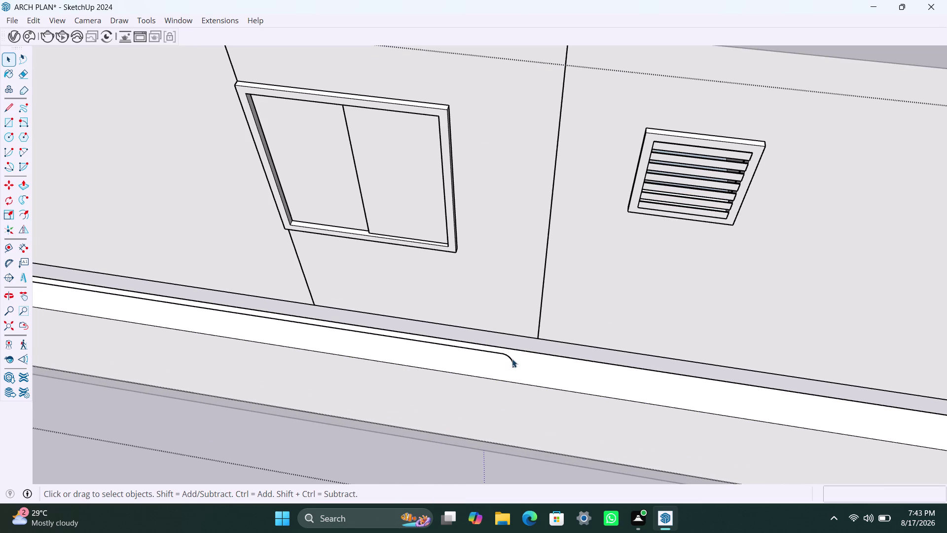
click(512, 359)
click(488, 349)
double_click(487, 352)
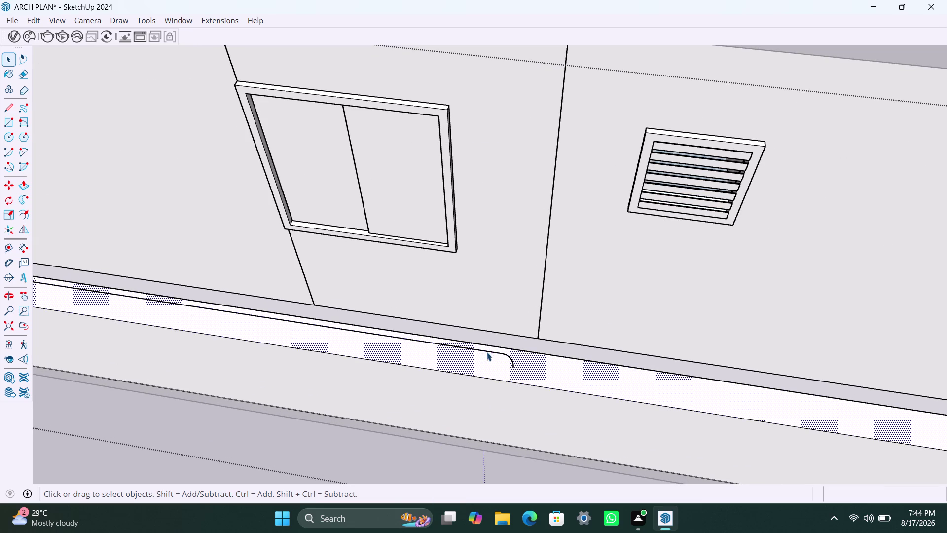
key(Delete)
drag(492, 348, 519, 370)
key(Delete)
scroll(down, 3)
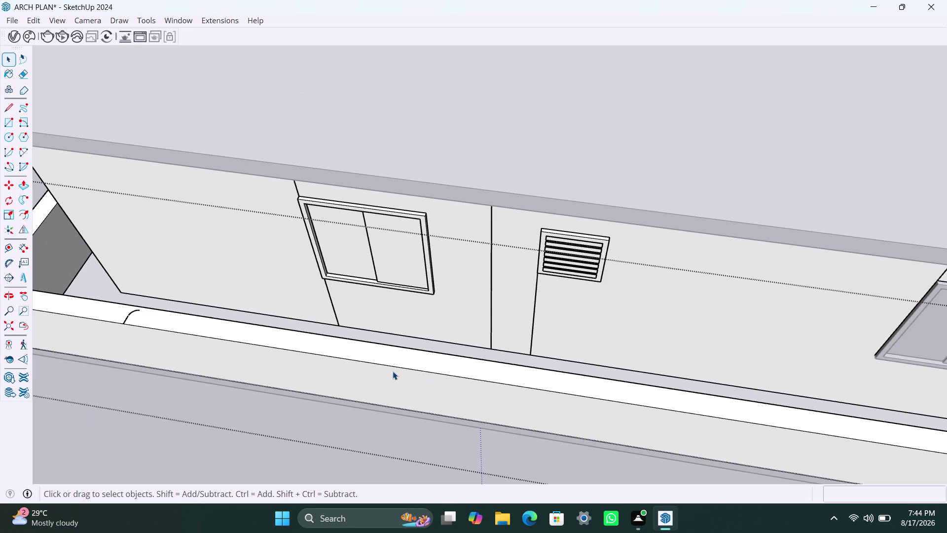
Delete a window-selected element near the wall ledge and save the model.
middle_drag(393, 371, 530, 404)
scroll(up, 3)
scroll(up, 3)
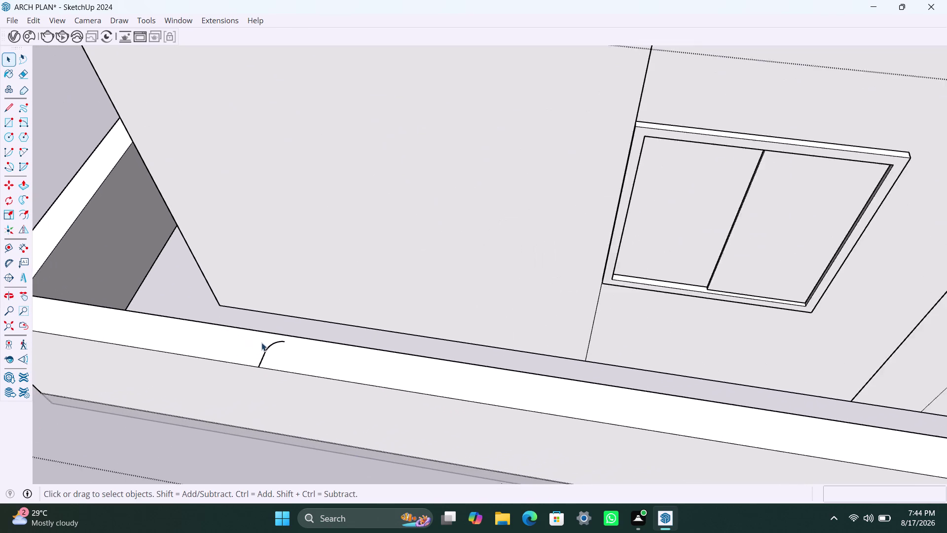
drag(253, 327, 305, 381)
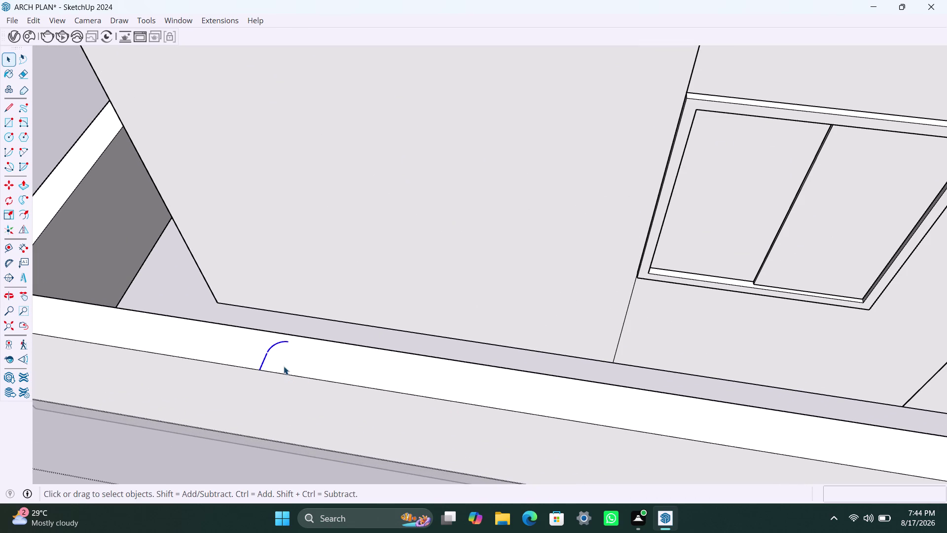
key(Delete)
scroll(down, 3)
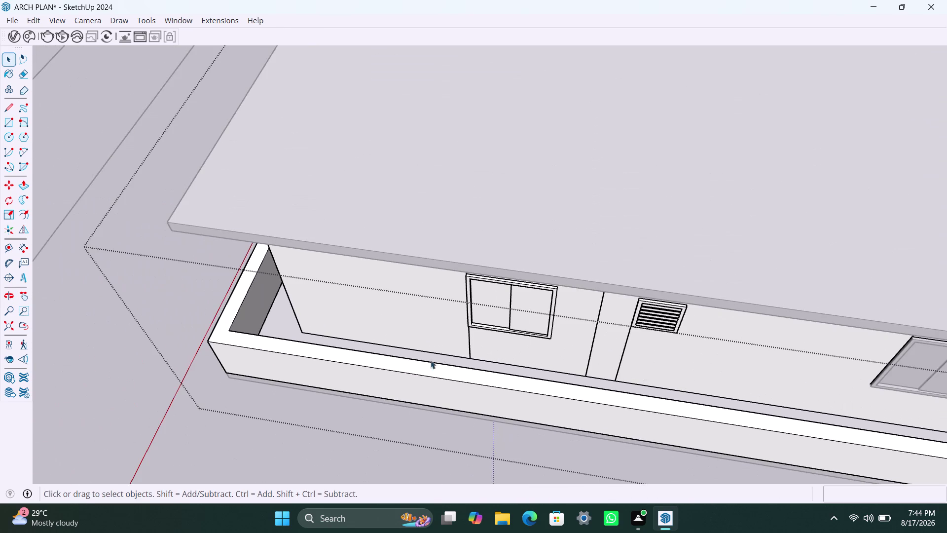
middle_drag(531, 358, 525, 248)
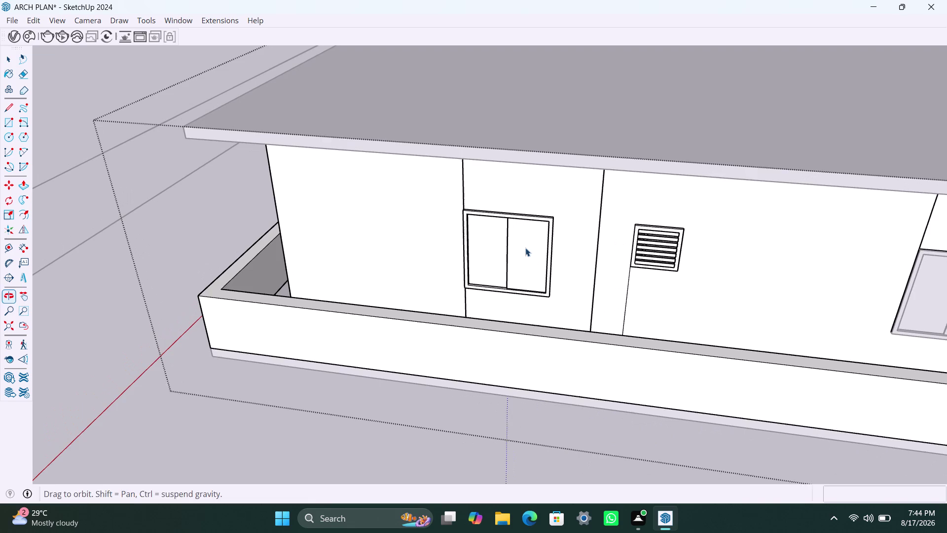
middle_drag(532, 296, 575, 294)
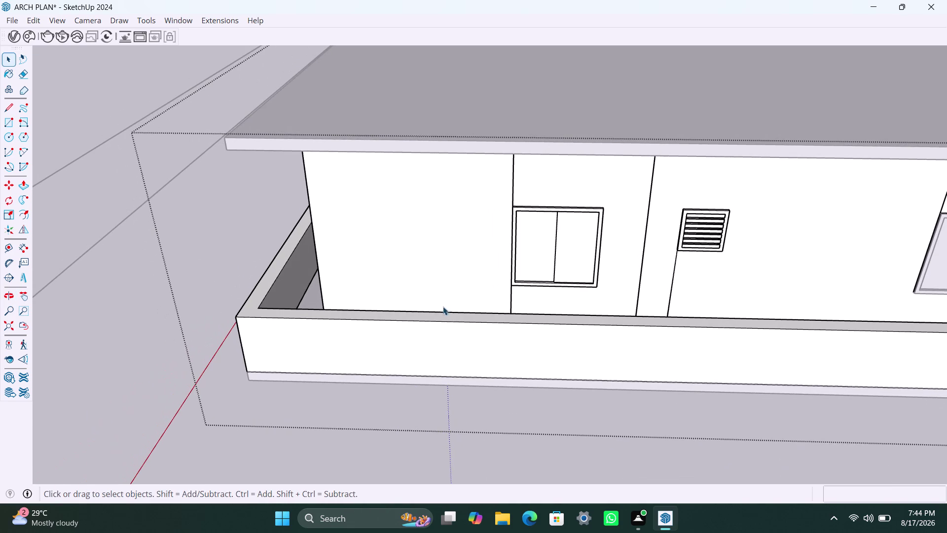
click(101, 263)
scroll(down, 3)
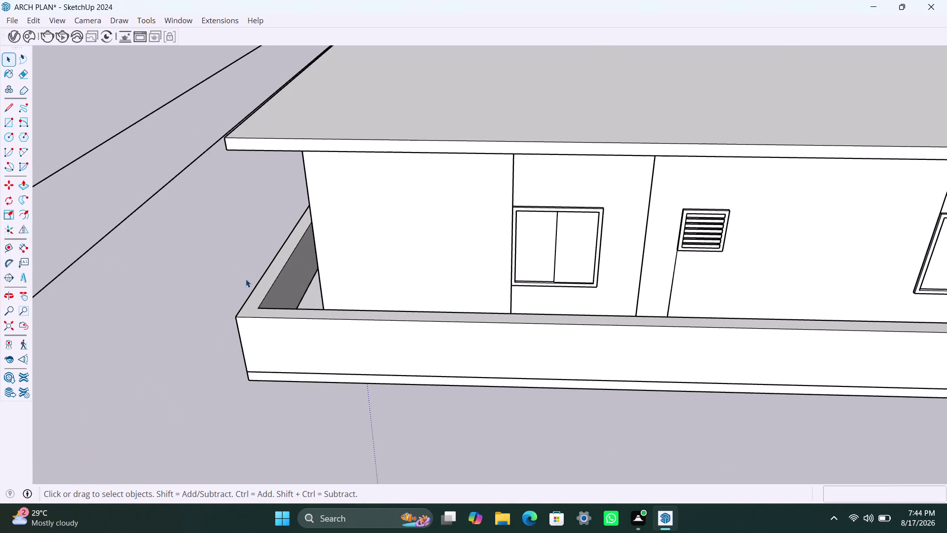
scroll(down, 3)
key(ctrl+s)
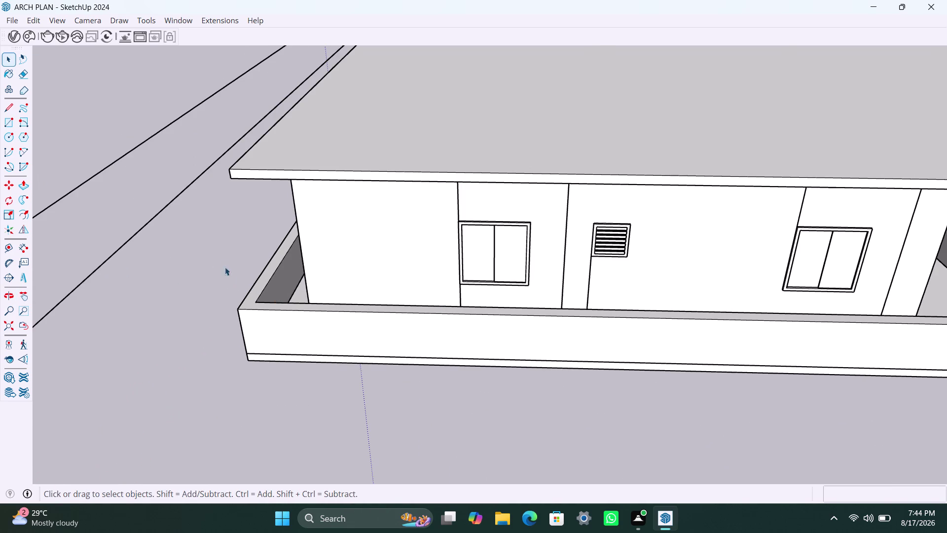
Orbit and zoom along the front wall to view the house facade.
key(space)
scroll(down, 3)
middle_drag(680, 262, 647, 266)
scroll(up, 3)
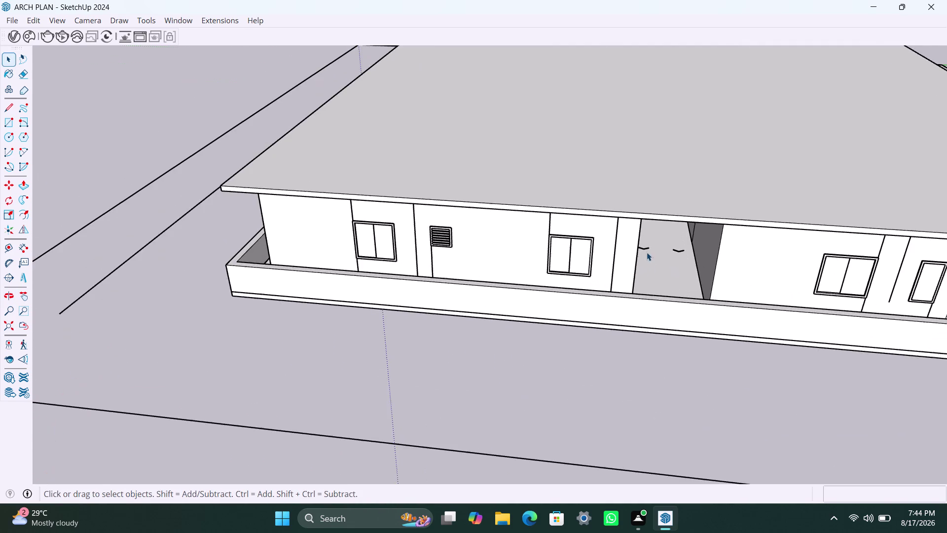
scroll(up, 3)
middle_drag(657, 261, 629, 257)
scroll(down, 3)
middle_drag(656, 274, 622, 264)
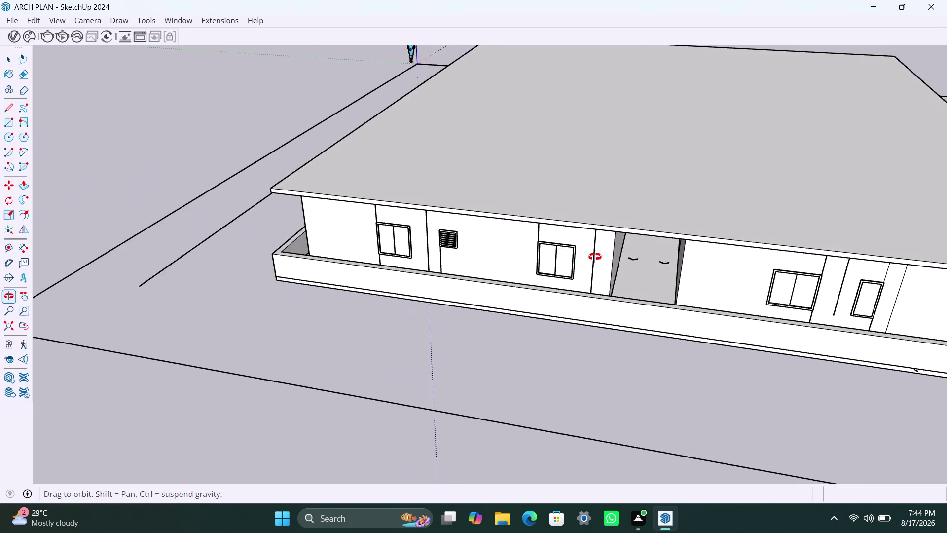
middle_drag(622, 264, 550, 244)
scroll(down, 3)
middle_drag(774, 292, 542, 260)
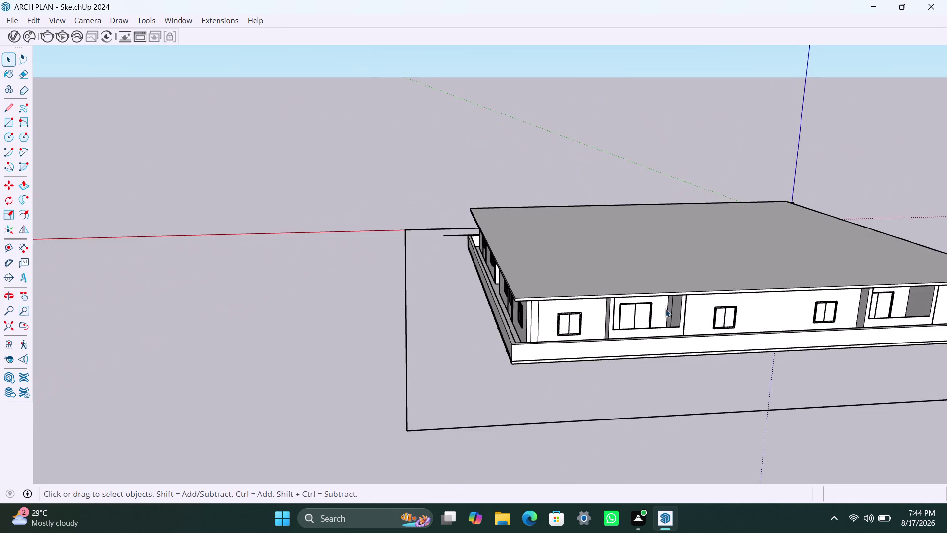
scroll(up, 3)
middle_drag(685, 328, 597, 324)
scroll(up, 3)
scroll(down, 3)
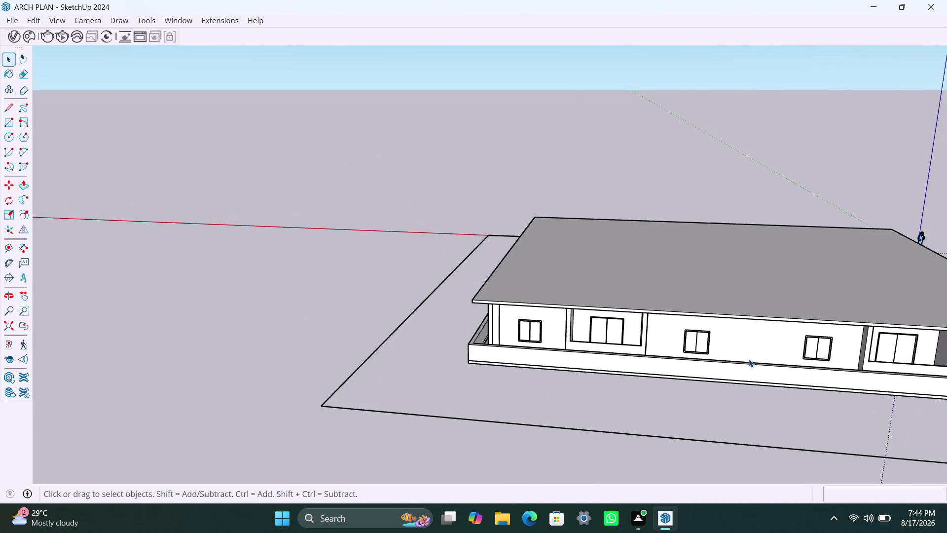
scroll(down, 3)
Orbit along the side to centre the whole house, then save again.
middle_drag(805, 395, 838, 372)
scroll(up, 3)
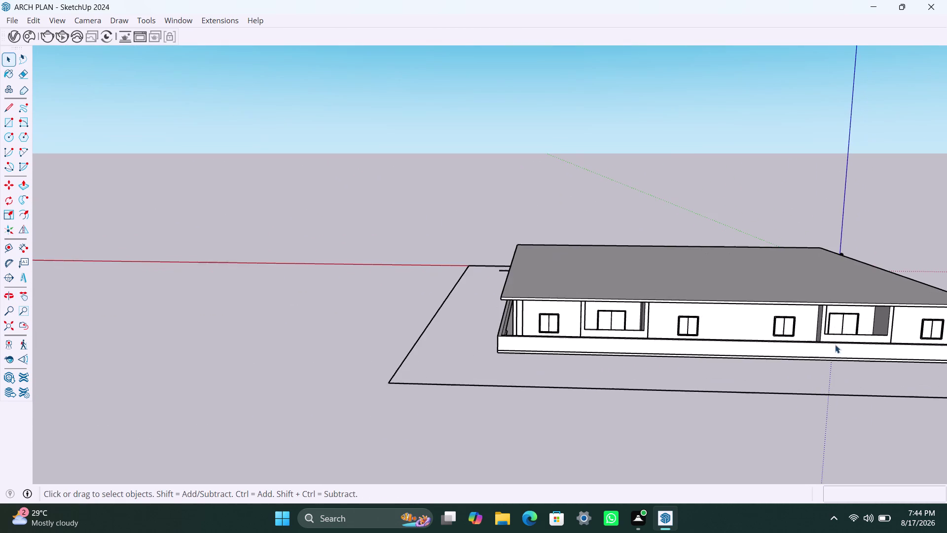
middle_drag(821, 351, 873, 373)
scroll(up, 3)
scroll(up, 3)
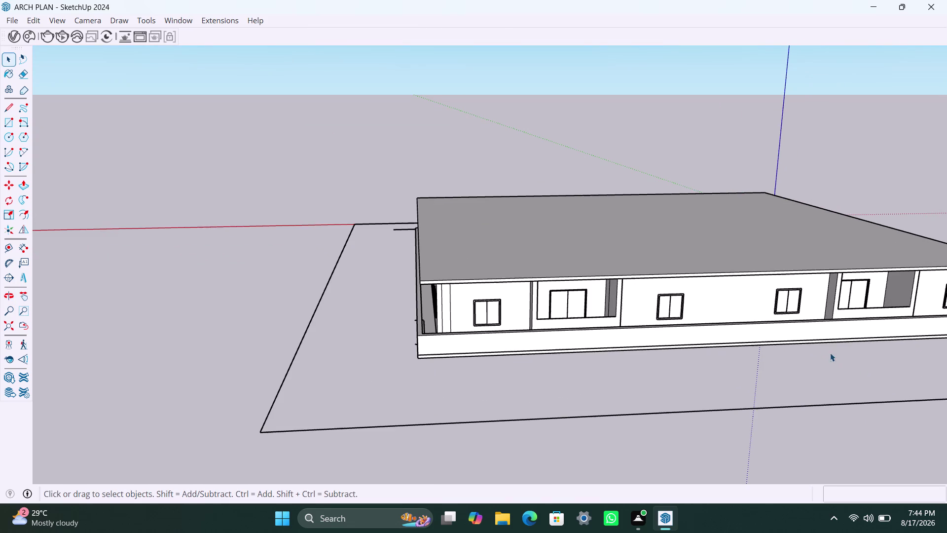
middle_drag(809, 351, 576, 291)
scroll(down, 3)
middle_drag(627, 287, 596, 334)
key(ctrl+s)
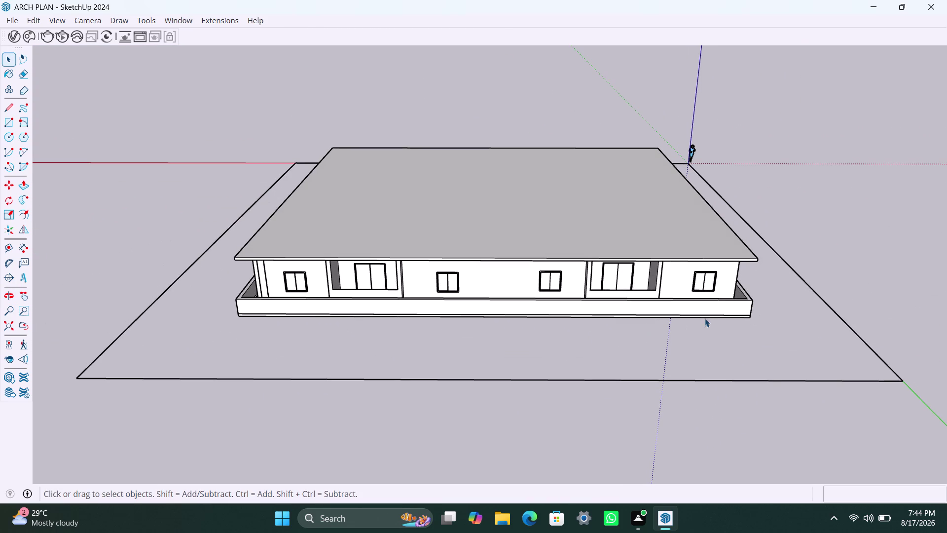
Orbit above the roof slab and around the corners toward the open front.
middle_drag(489, 230, 453, 290)
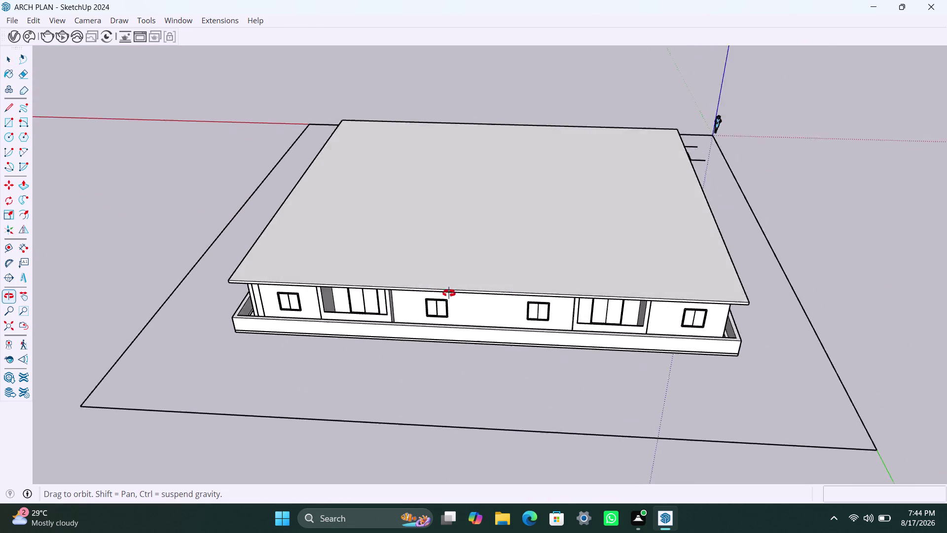
middle_drag(452, 290, 340, 312)
scroll(down, 3)
middle_drag(612, 327, 462, 292)
scroll(up, 3)
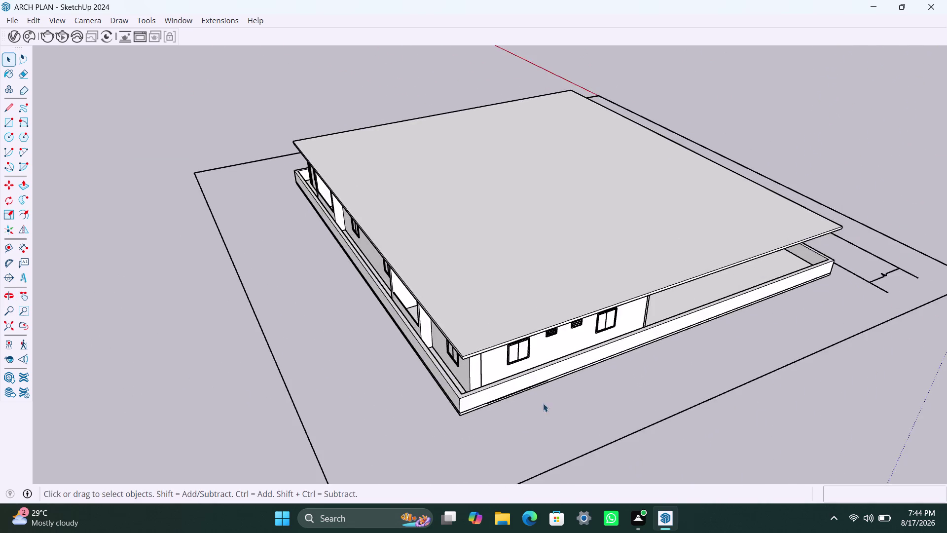
middle_drag(543, 403, 432, 391)
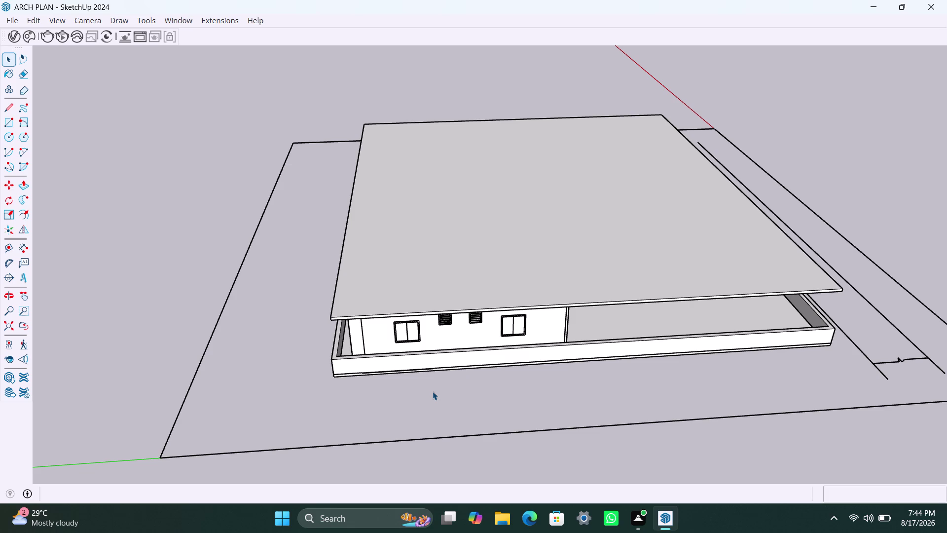
scroll(down, 3)
scroll(down, 3)
middle_drag(464, 385, 409, 335)
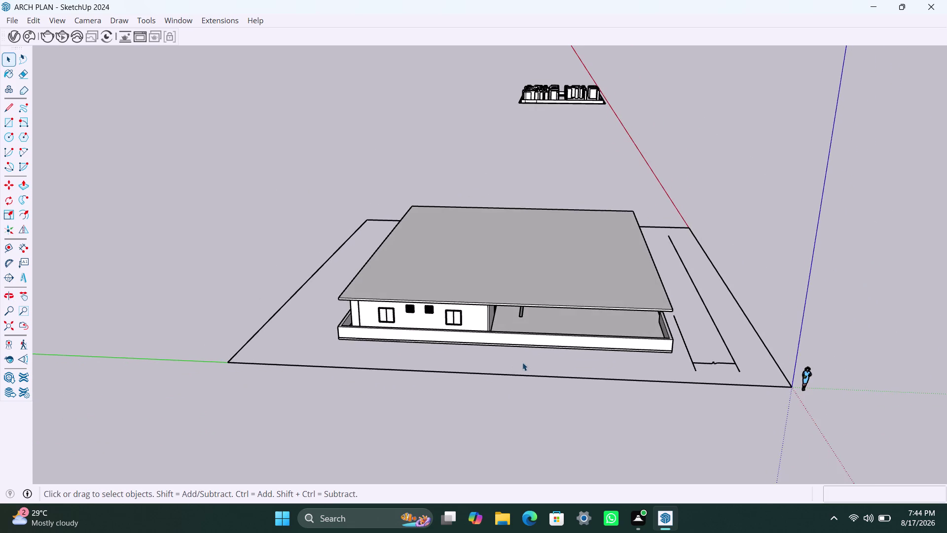
scroll(up, 3)
middle_drag(542, 358, 437, 330)
scroll(up, 3)
middle_drag(574, 332, 473, 337)
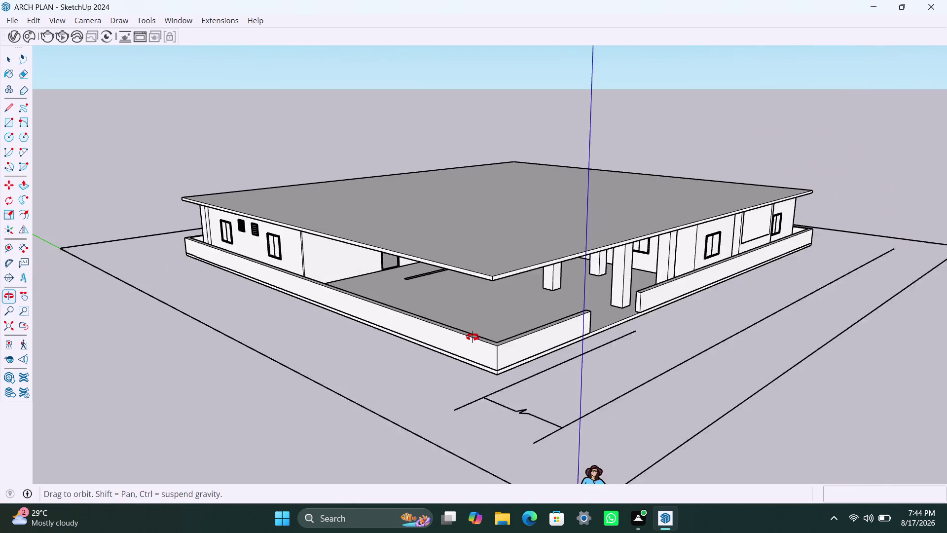
scroll(up, 3)
middle_drag(464, 379, 398, 379)
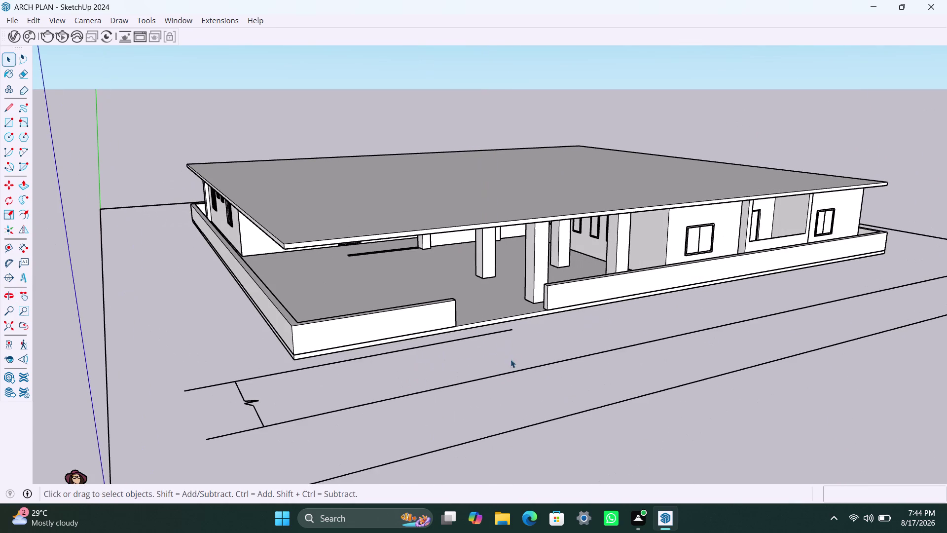
middle_drag(511, 359, 585, 373)
scroll(up, 3)
middle_drag(445, 364, 430, 303)
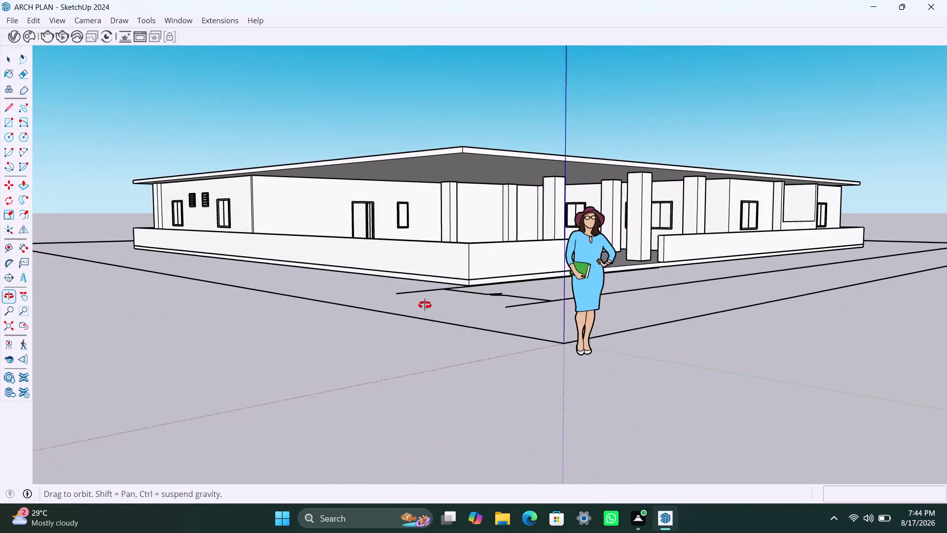
middle_drag(430, 303, 453, 335)
scroll(up, 3)
scroll(up, 3)
middle_drag(499, 346, 487, 332)
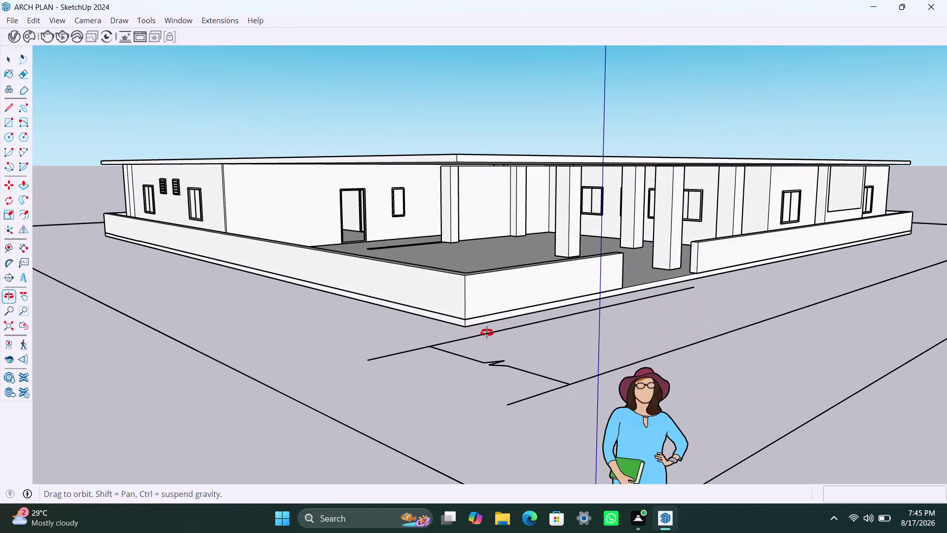
middle_drag(487, 333, 511, 328)
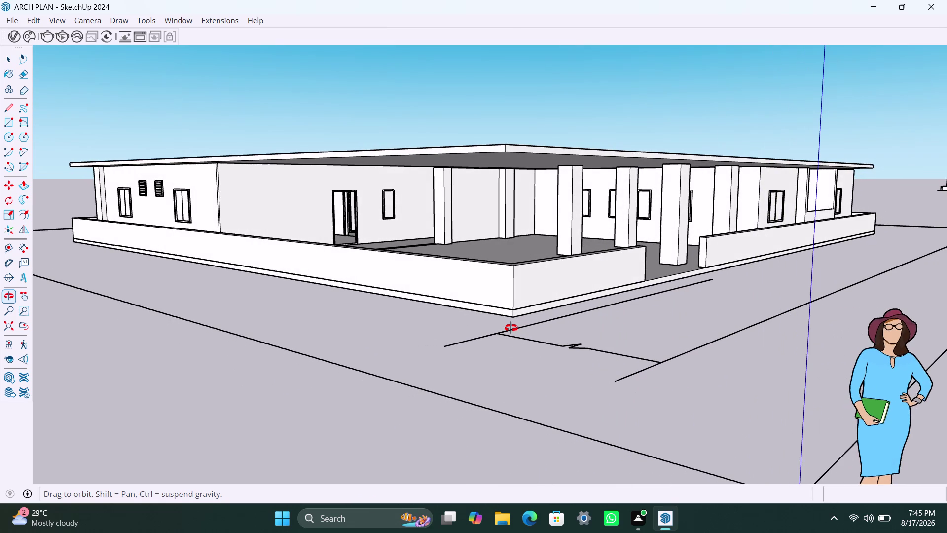
middle_drag(511, 328, 513, 342)
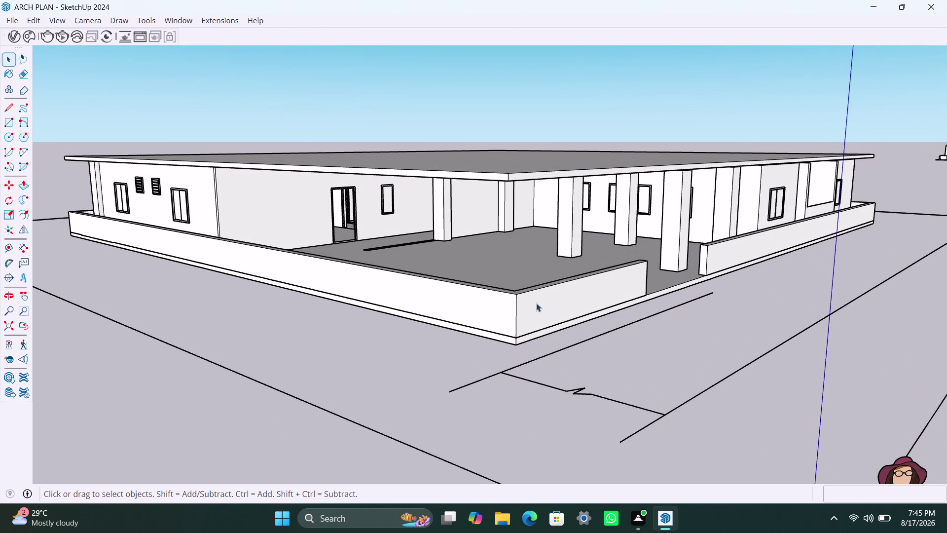
scroll(up, 3)
scroll(up, 3)
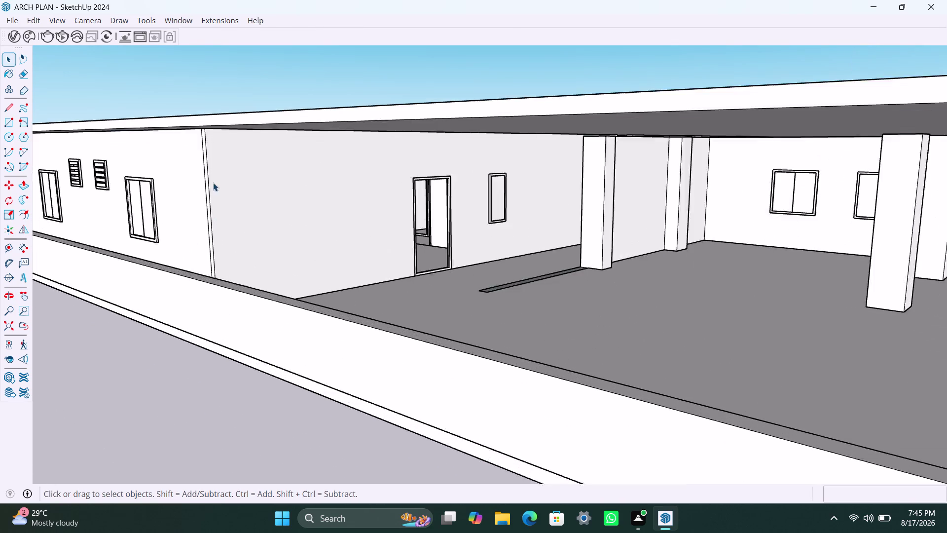
scroll(up, 3)
middle_drag(251, 235, 364, 272)
Open the wall group, delete a corner face, then undo the deletion.
scroll(up, 3)
click(370, 201)
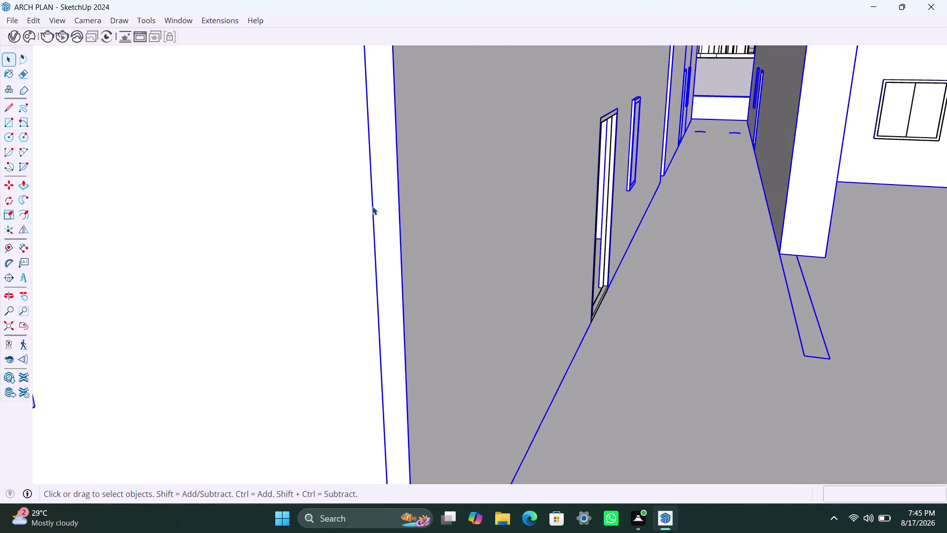
double_click(372, 206)
click(373, 217)
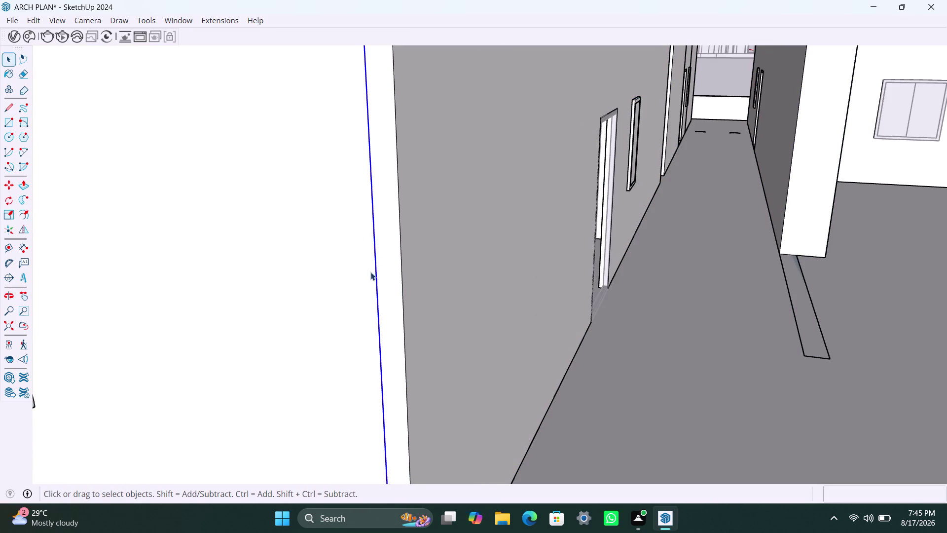
key(Delete)
scroll(down, 3)
scroll(down, 3)
key(ctrl+z)
scroll(up, 3)
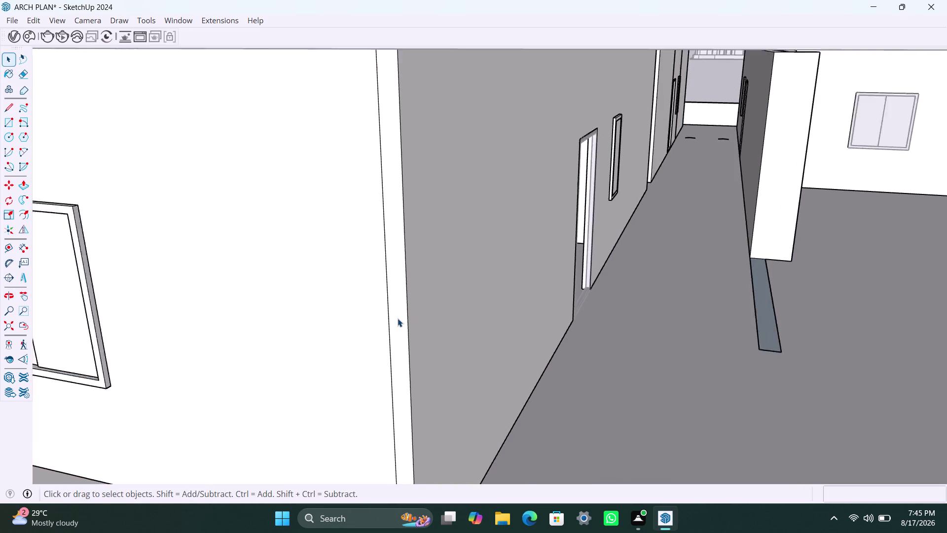
Select the wall's side face, delete it, and undo again.
click(398, 319)
scroll(up, 3)
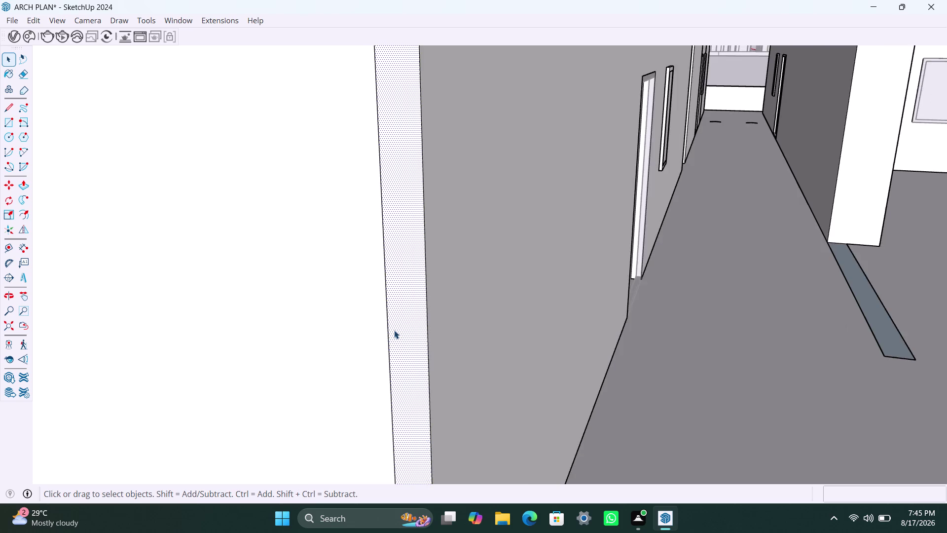
scroll(up, 3)
click(388, 334)
key(Delete)
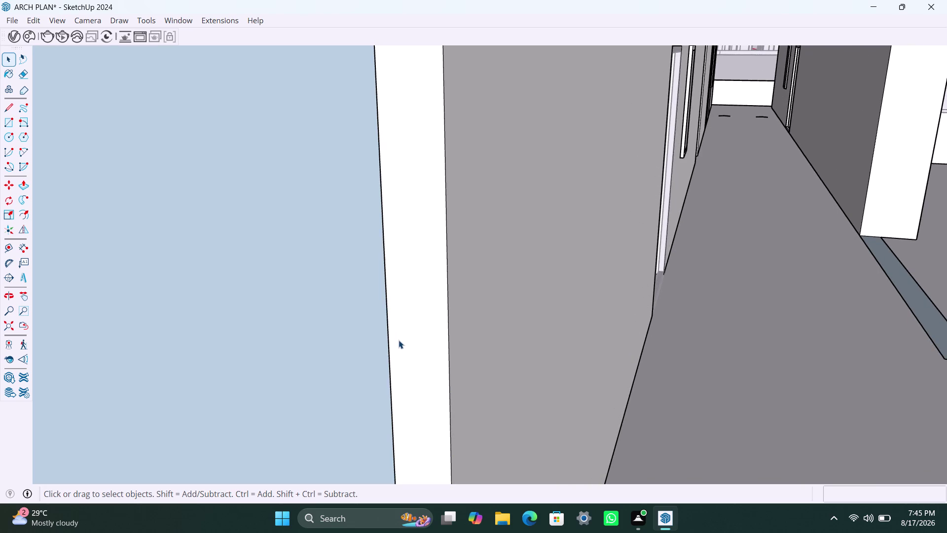
key(ctrl+z)
Push/pull the wall's side face with P, then undo the extrusion.
scroll(up, 3)
click(407, 337)
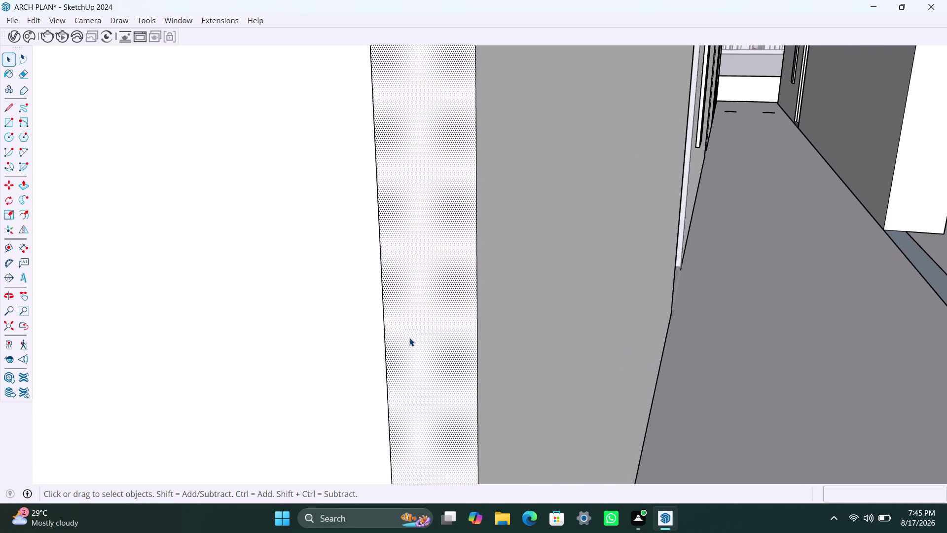
key(p)
drag(409, 337, 404, 339)
click(372, 345)
key(space)
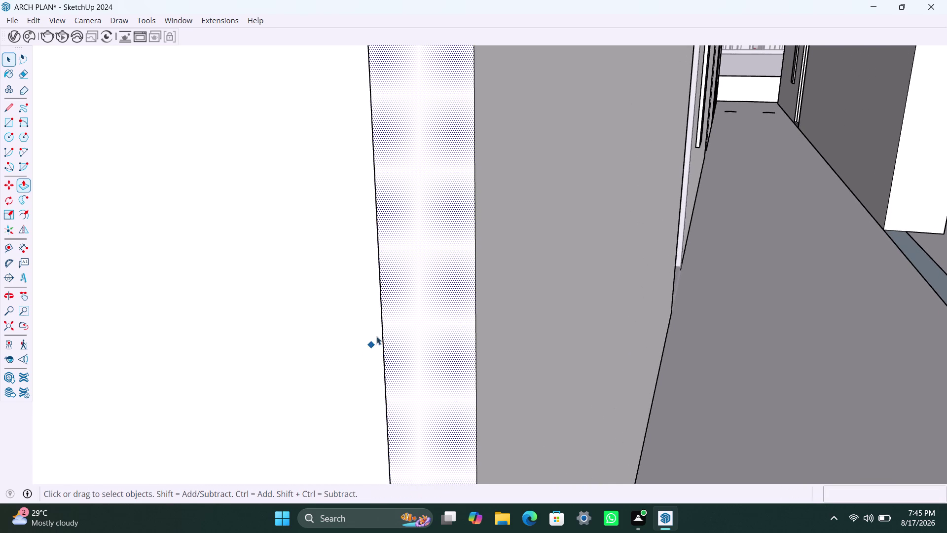
scroll(down, 3)
key(ctrl+z)
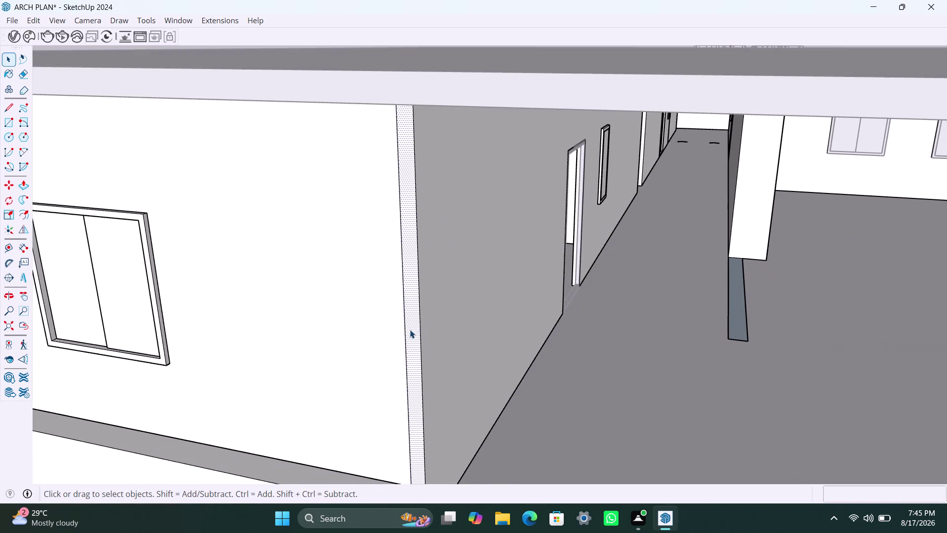
Push the front wall face across the thin corner strip flush to the corner edge.
click(369, 296)
key(p)
click(369, 308)
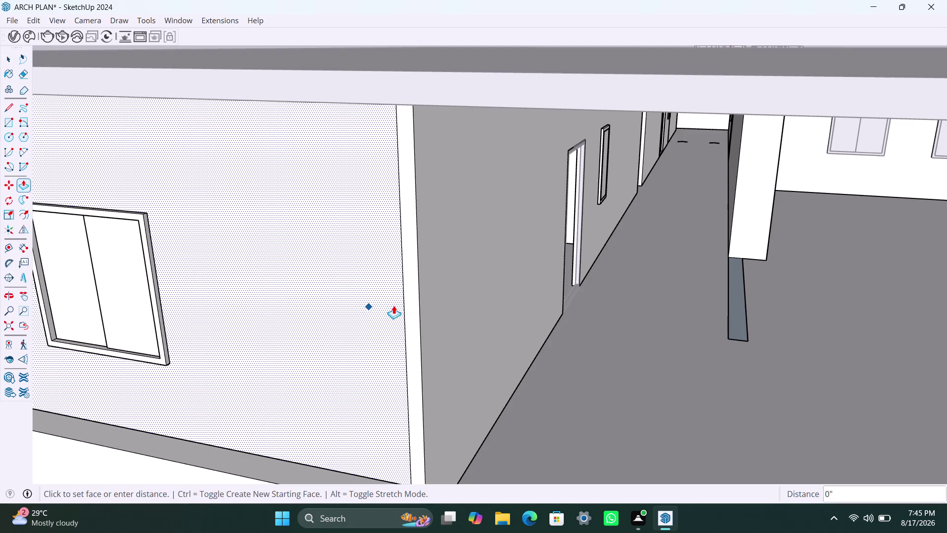
click(405, 298)
key(space)
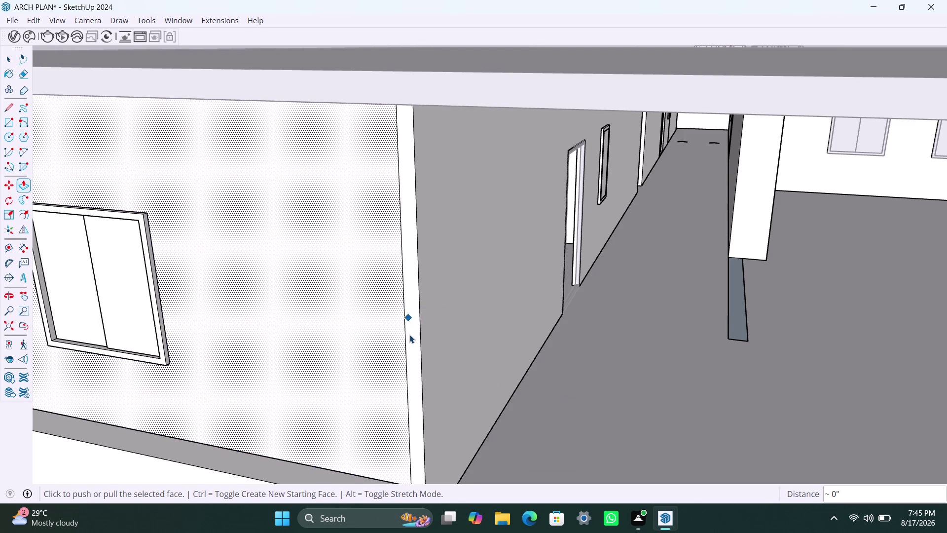
click(405, 341)
key(Delete)
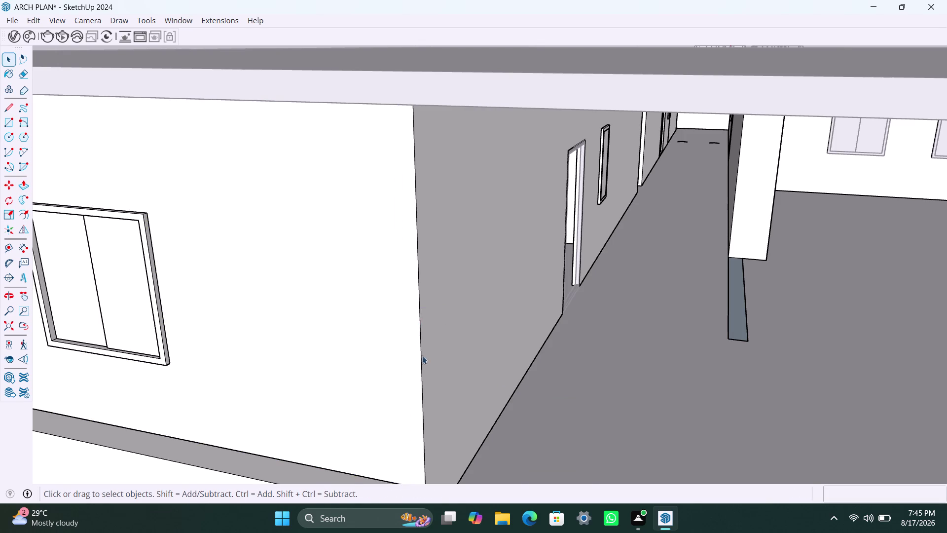
scroll(down, 3)
scroll(down, 3)
scroll(down, 3)
middle_drag(397, 367, 337, 366)
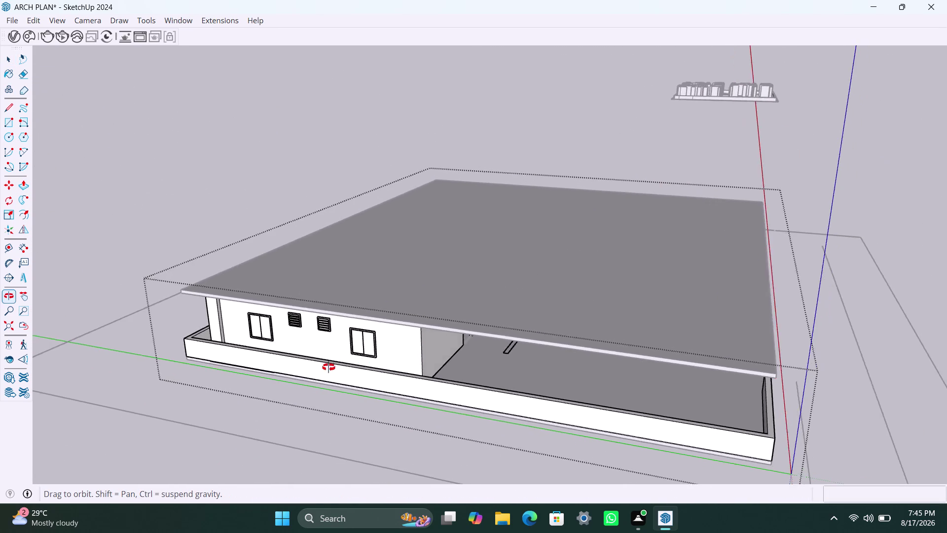
middle_drag(337, 367, 218, 358)
middle_drag(473, 339, 225, 322)
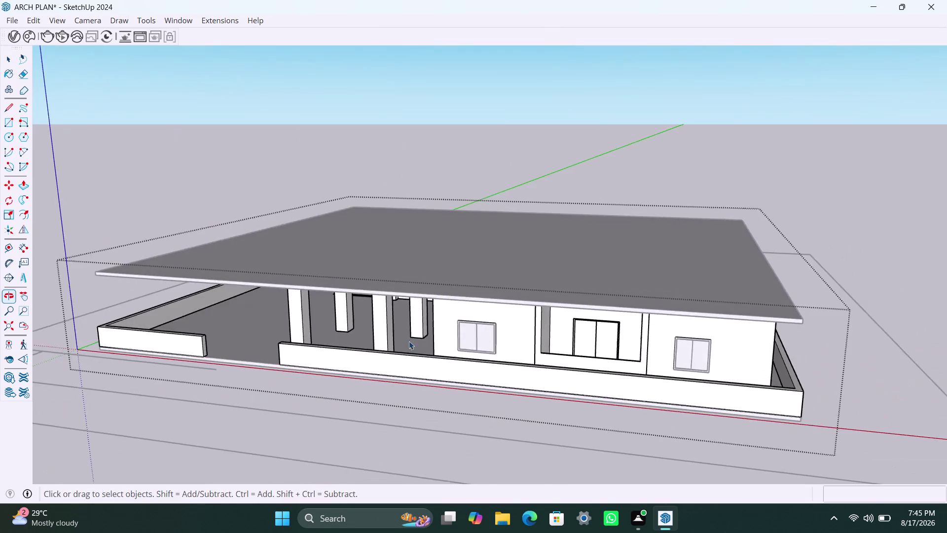
scroll(down, 3)
middle_drag(599, 361, 597, 368)
scroll(up, 3)
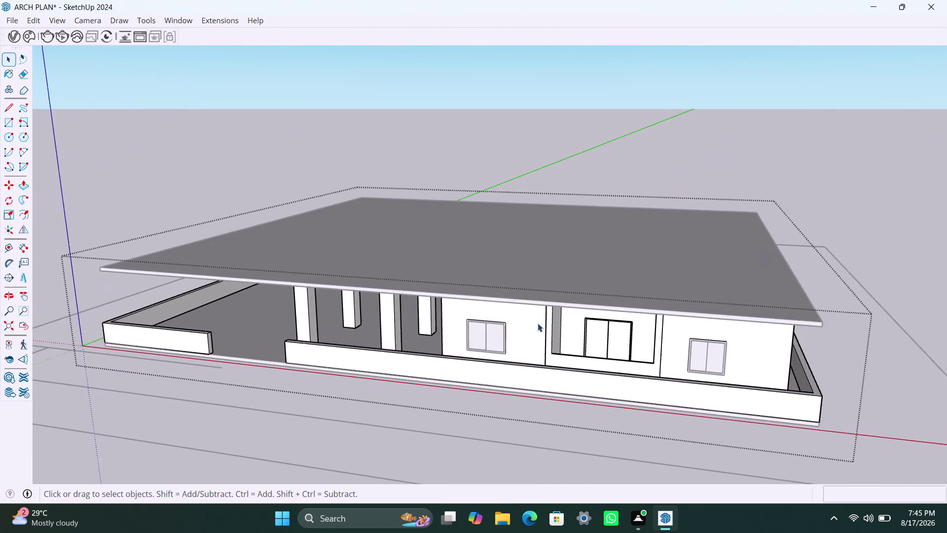
scroll(up, 3)
scroll(up, 3)
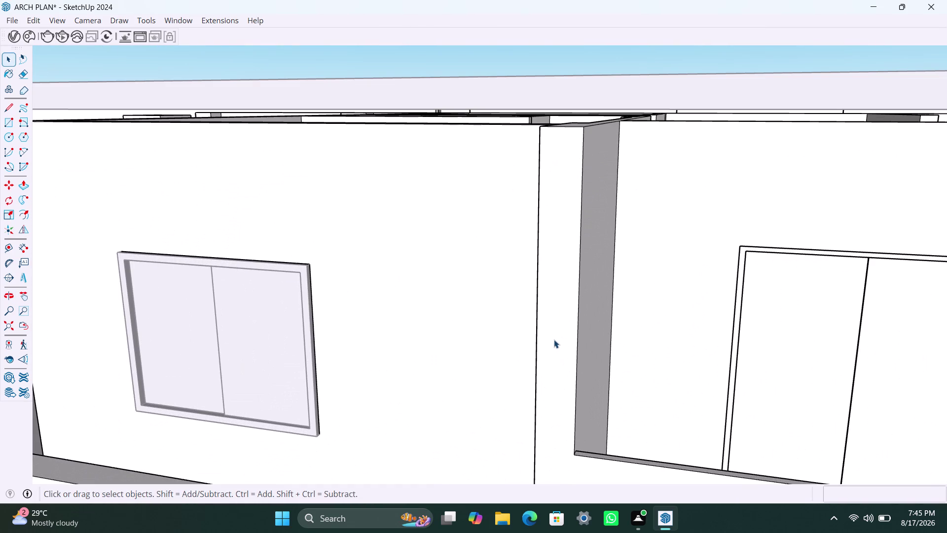
scroll(down, 3)
middle_drag(575, 321, 582, 316)
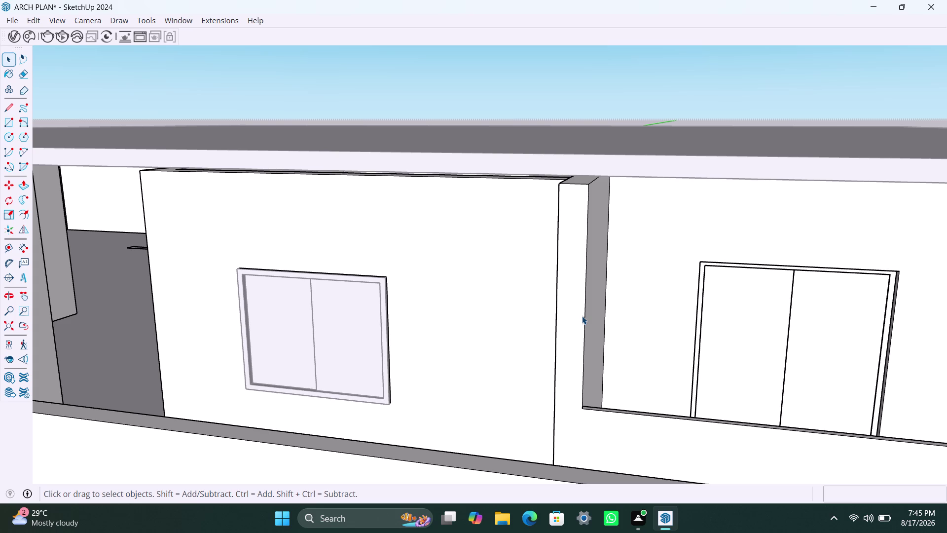
middle_drag(548, 293, 567, 281)
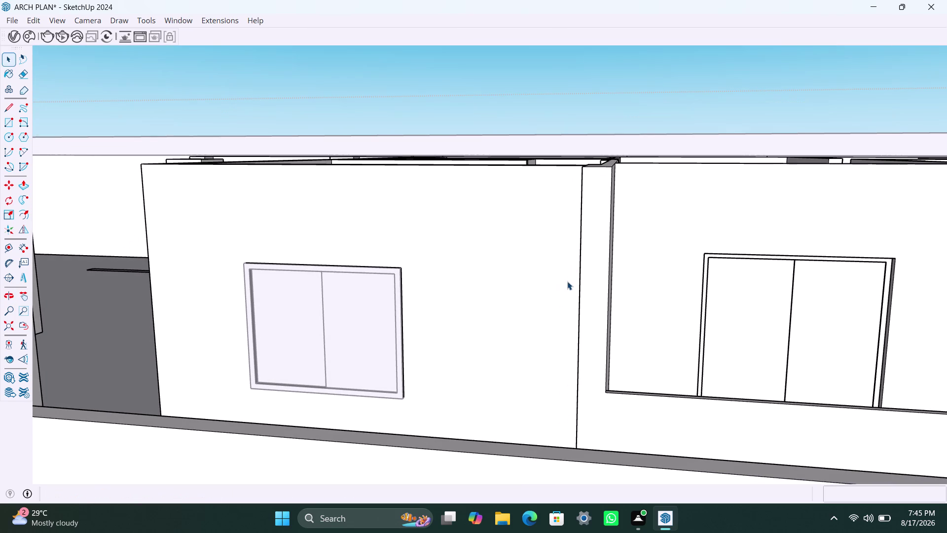
middle_drag(604, 256, 621, 241)
middle_drag(620, 255, 619, 261)
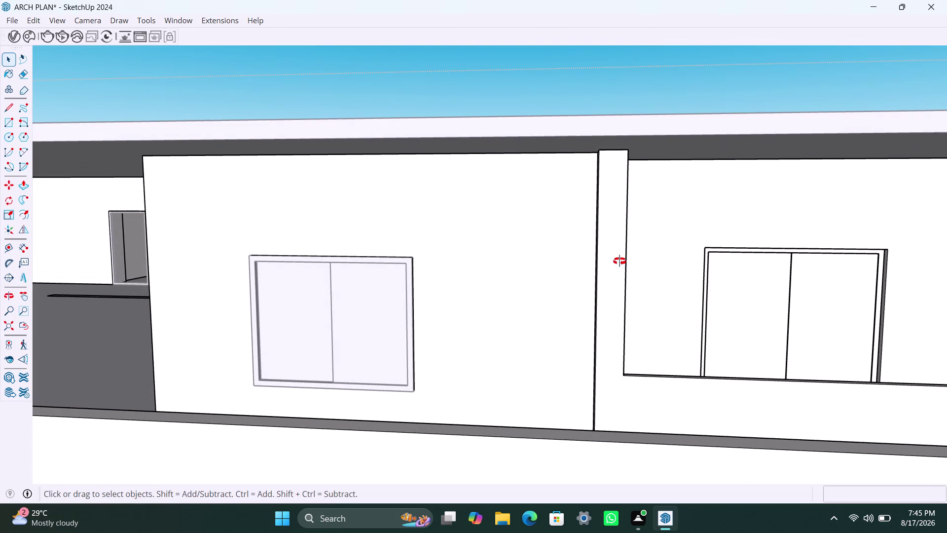
middle_drag(620, 261, 628, 273)
scroll(down, 3)
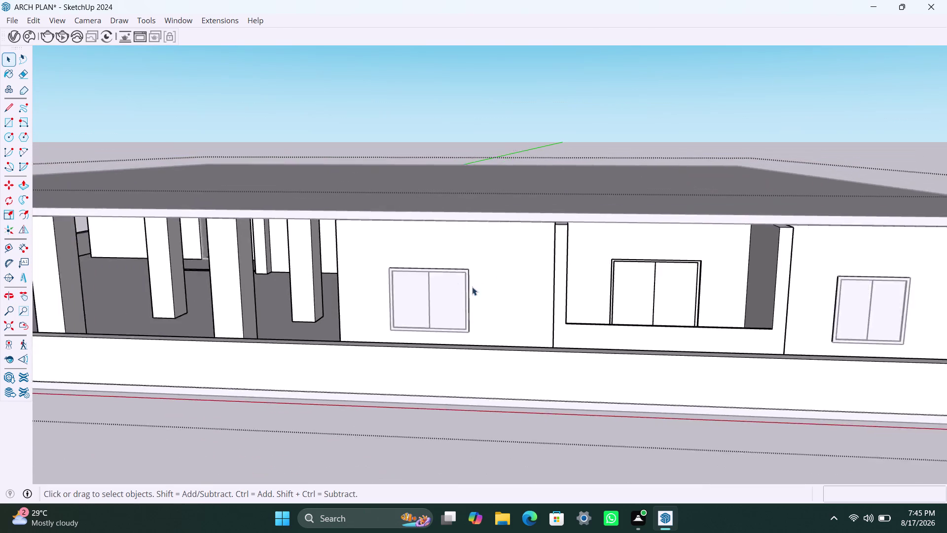
middle_drag(447, 280, 545, 312)
click(476, 105)
scroll(down, 3)
middle_drag(463, 326, 534, 326)
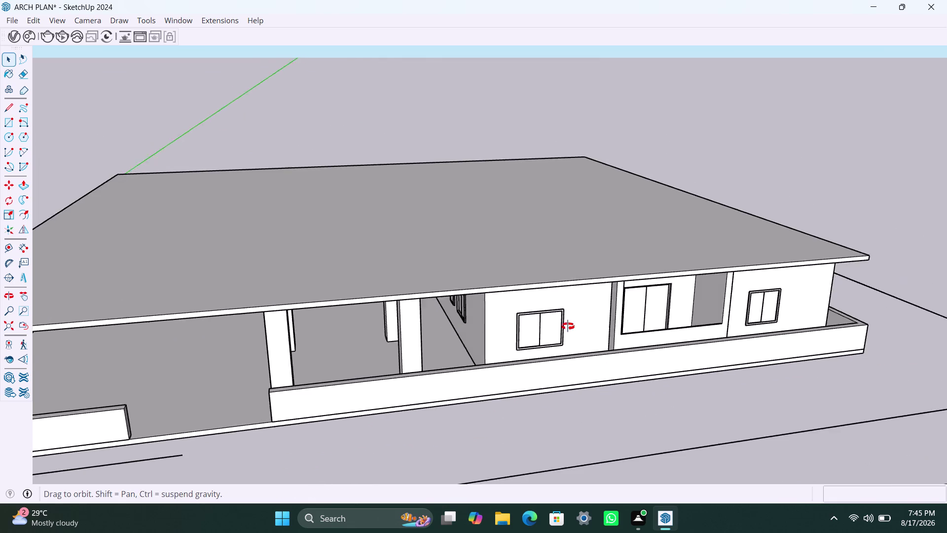
middle_drag(535, 326, 834, 290)
scroll(up, 3)
middle_drag(475, 264, 484, 224)
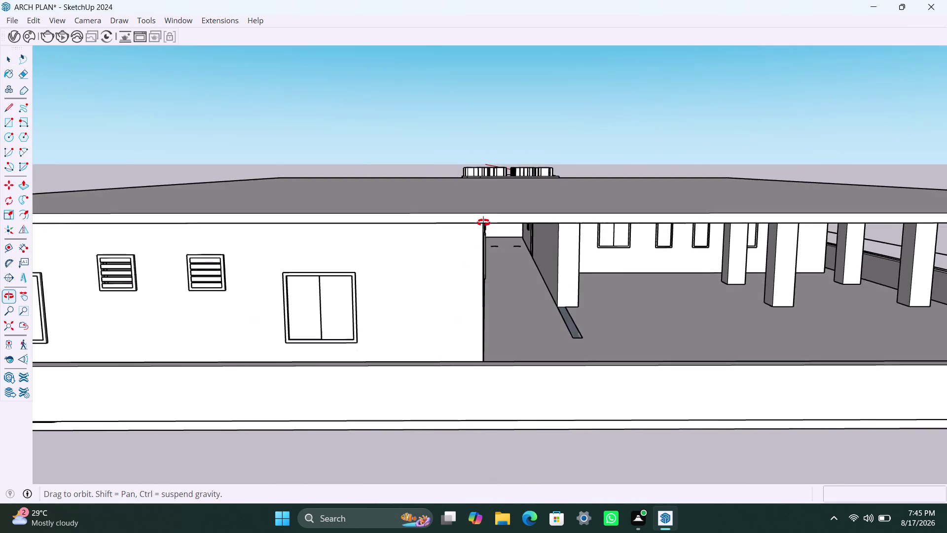
middle_drag(483, 224, 805, 282)
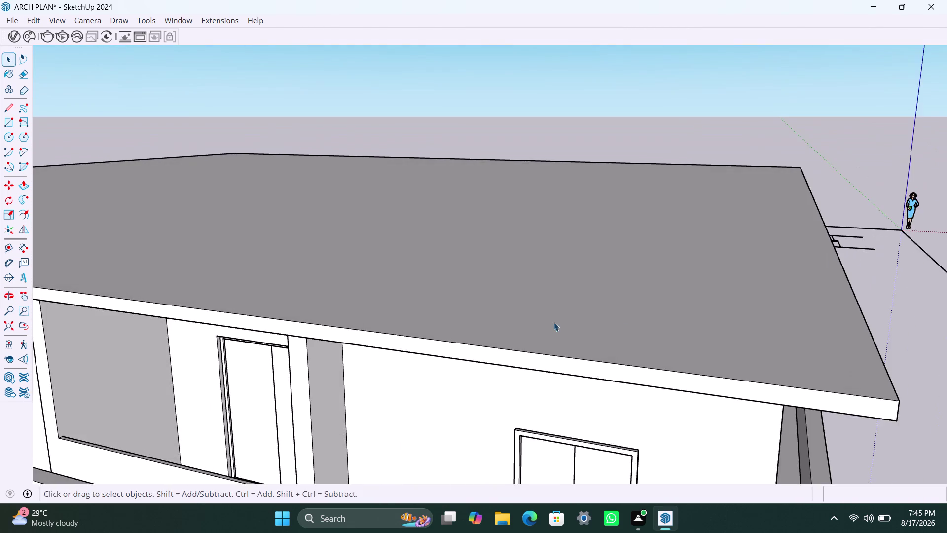
scroll(down, 3)
middle_drag(494, 333, 713, 263)
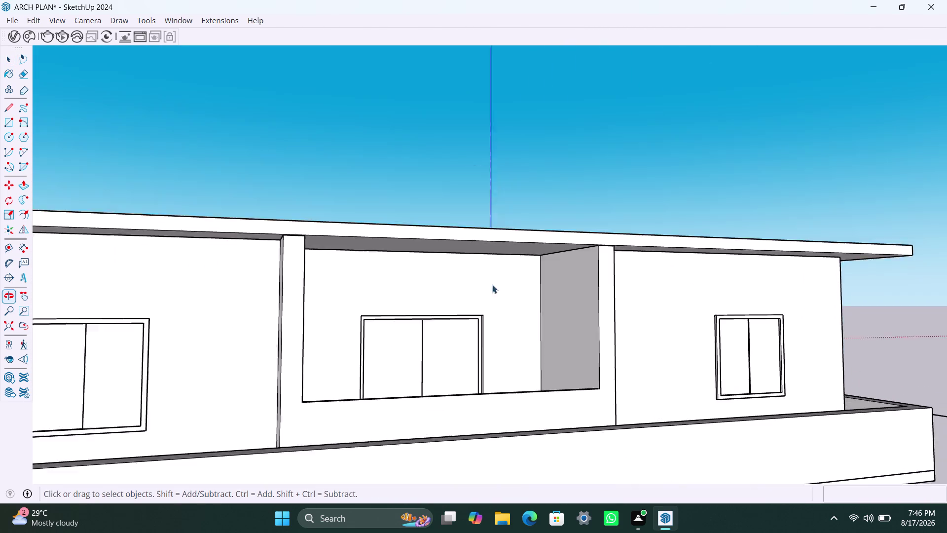
scroll(down, 3)
middle_drag(327, 309, 681, 314)
scroll(down, 3)
middle_drag(394, 316, 396, 315)
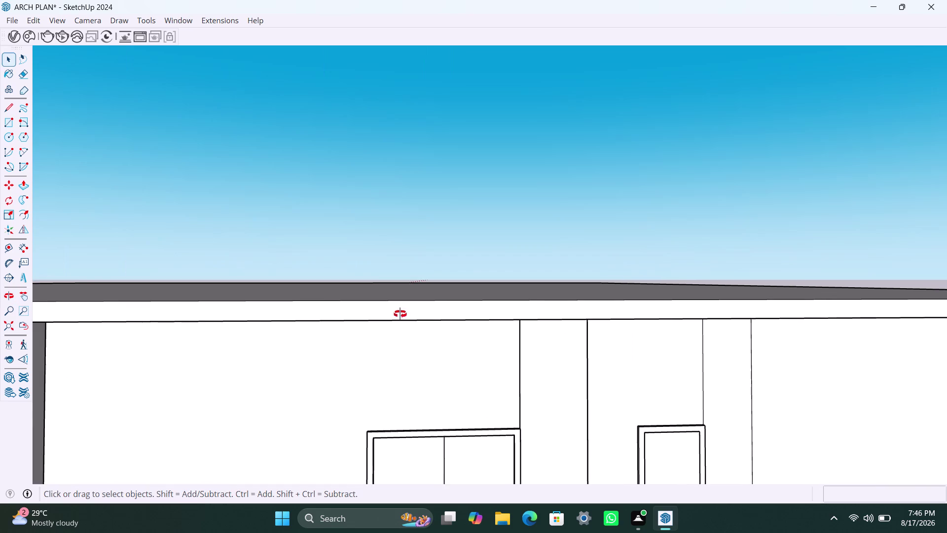
middle_drag(397, 315, 572, 273)
scroll(down, 3)
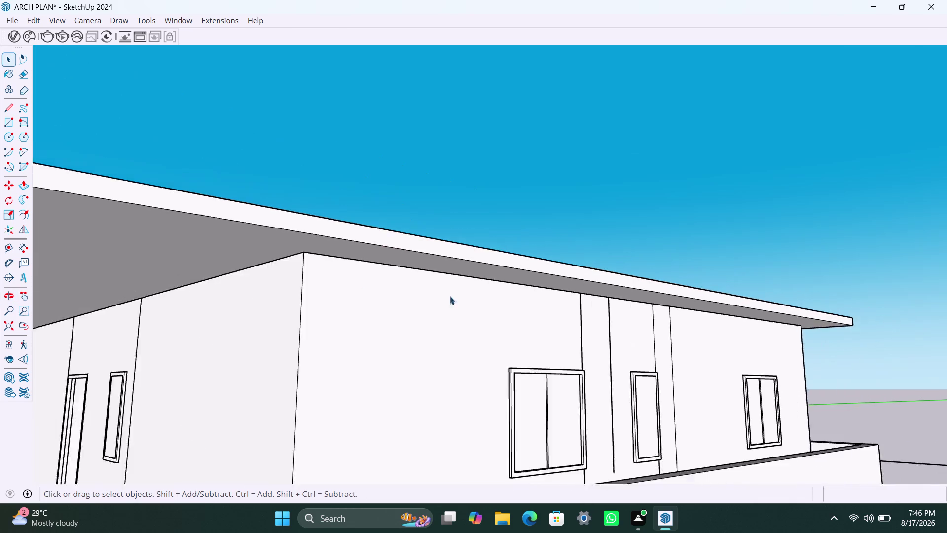
scroll(down, 3)
scroll(down, 3)
scroll(down, 3)
middle_drag(321, 327, 597, 321)
scroll(down, 3)
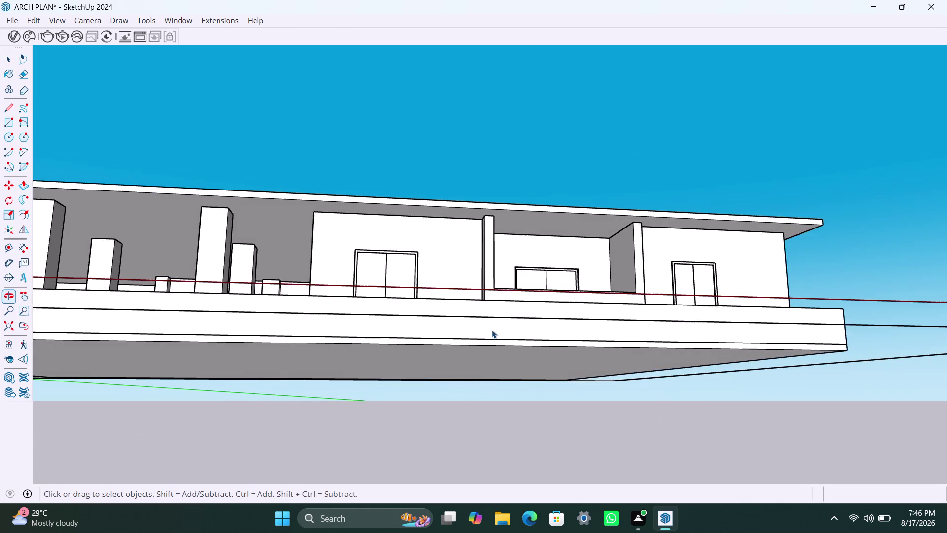
scroll(up, 3)
middle_drag(407, 254, 419, 269)
middle_drag(392, 266, 396, 283)
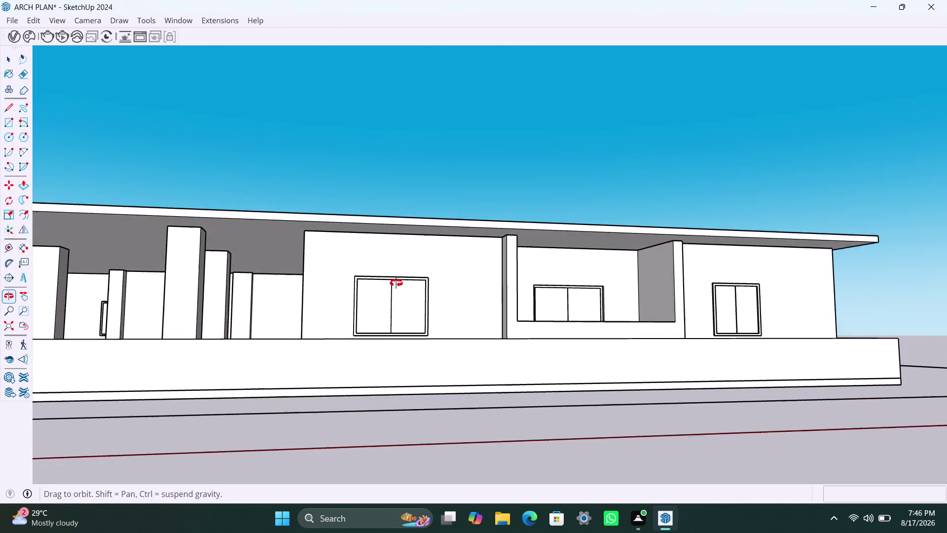
middle_drag(396, 283, 397, 308)
scroll(up, 3)
middle_drag(423, 288, 411, 287)
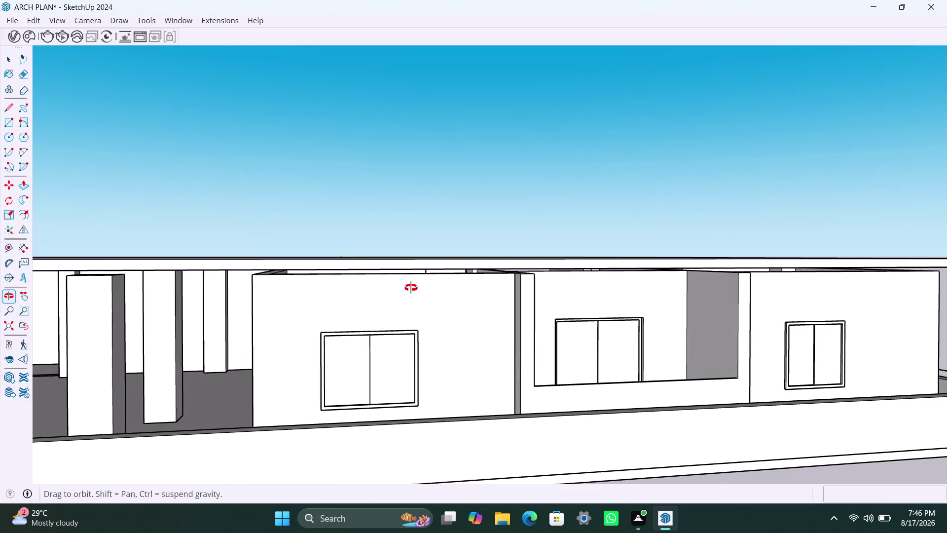
middle_drag(411, 288, 384, 283)
scroll(up, 3)
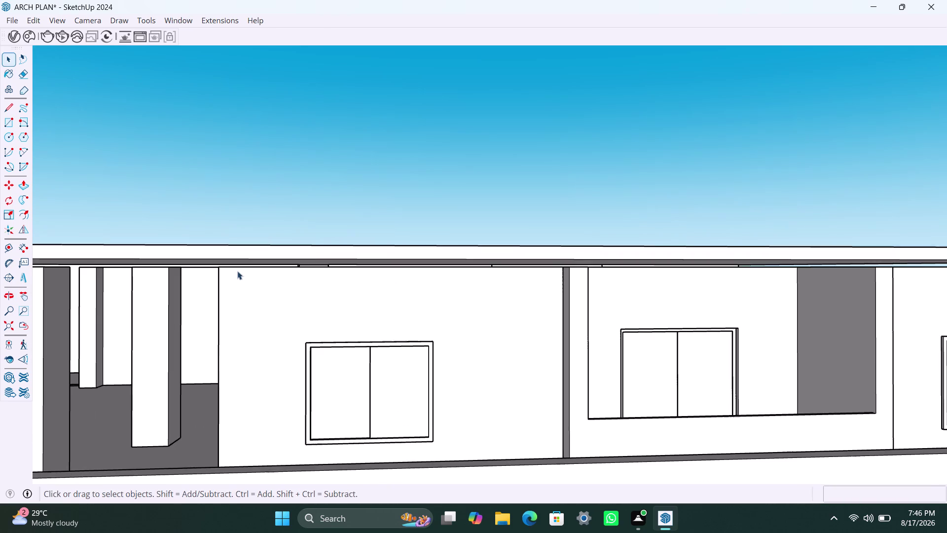
middle_drag(265, 276, 292, 286)
scroll(up, 3)
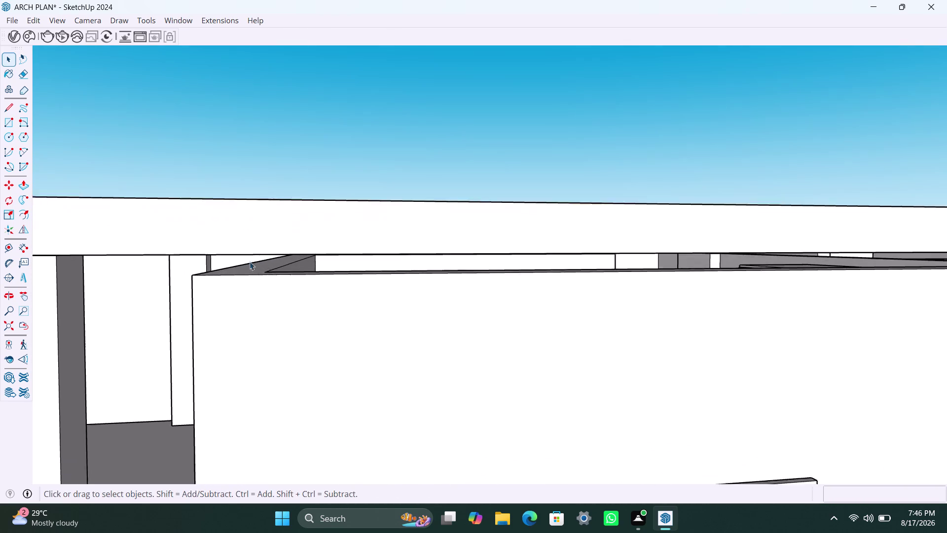
scroll(up, 3)
middle_drag(269, 265, 278, 265)
click(288, 275)
double_click(289, 275)
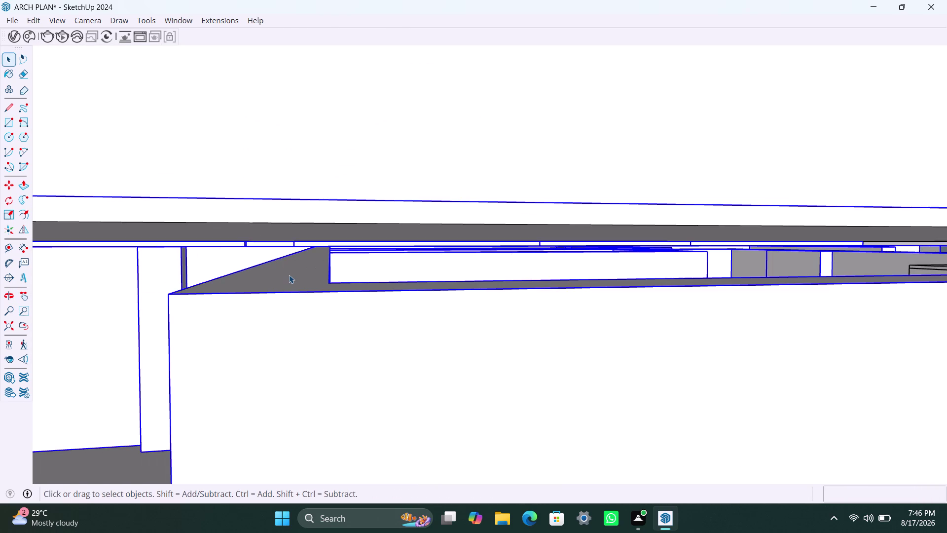
click(296, 276)
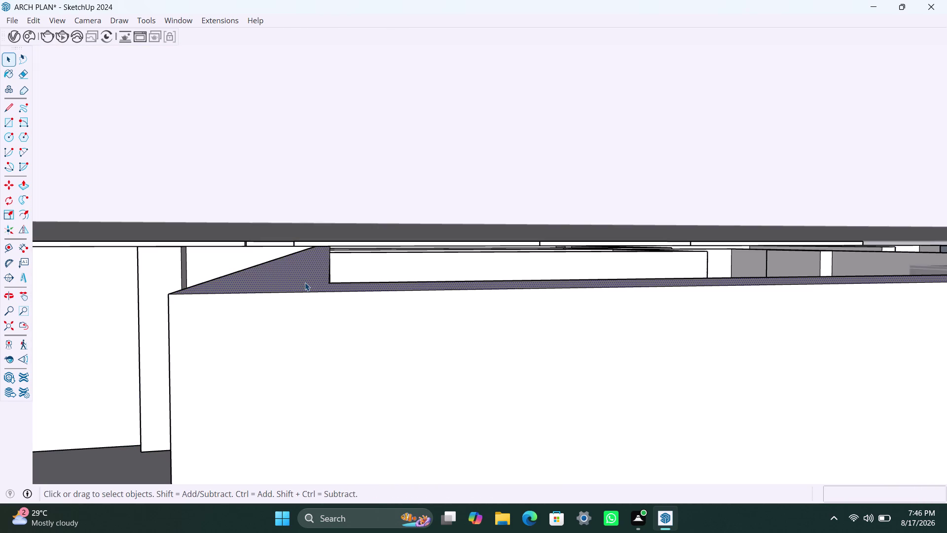
key(p)
click(305, 282)
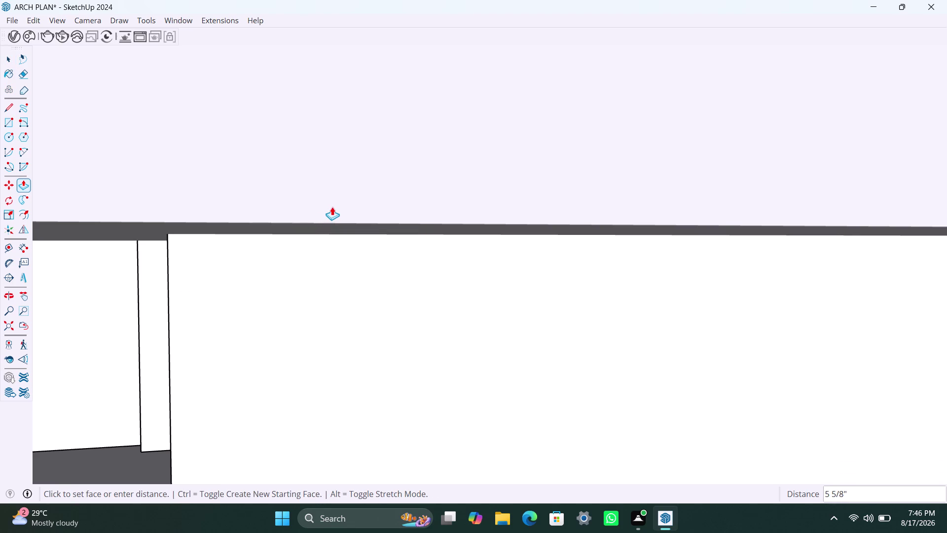
click(332, 207)
scroll(down, 3)
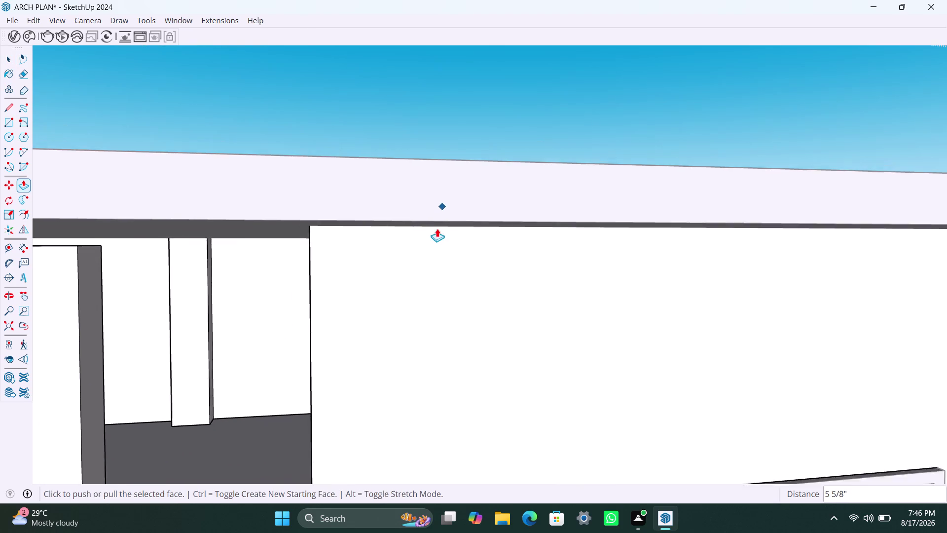
scroll(down, 3)
scroll(down, 3)
scroll(down, 3)
scroll(up, 3)
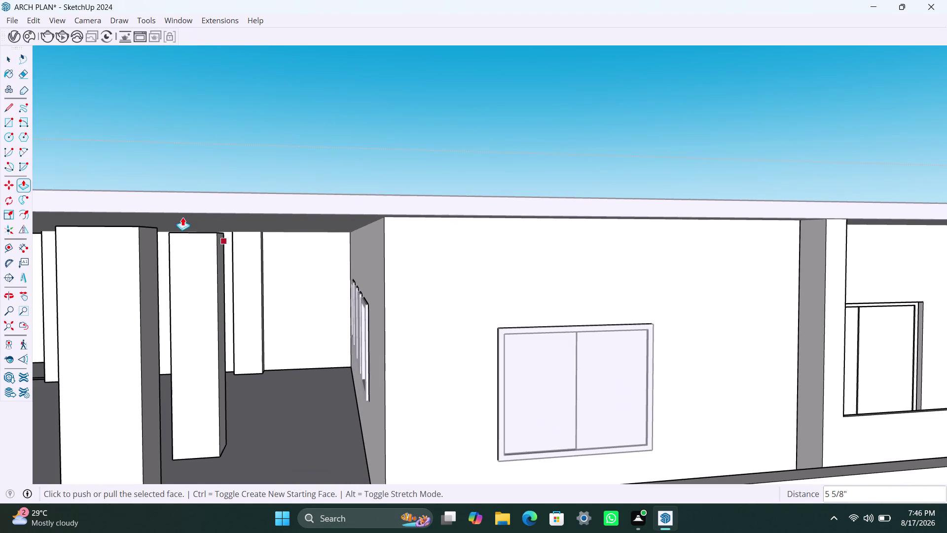
middle_click(187, 233)
scroll(up, 3)
scroll(down, 3)
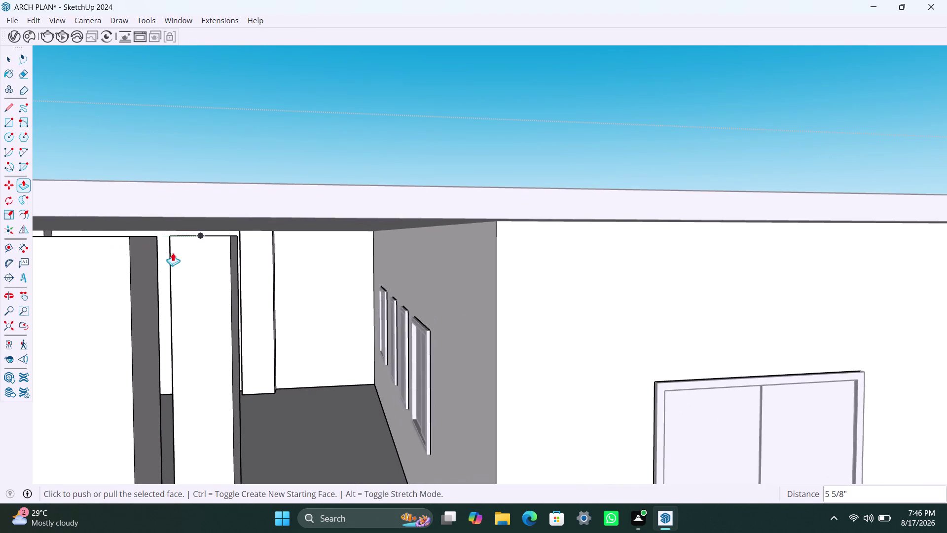
scroll(down, 3)
middle_drag(229, 258, 292, 257)
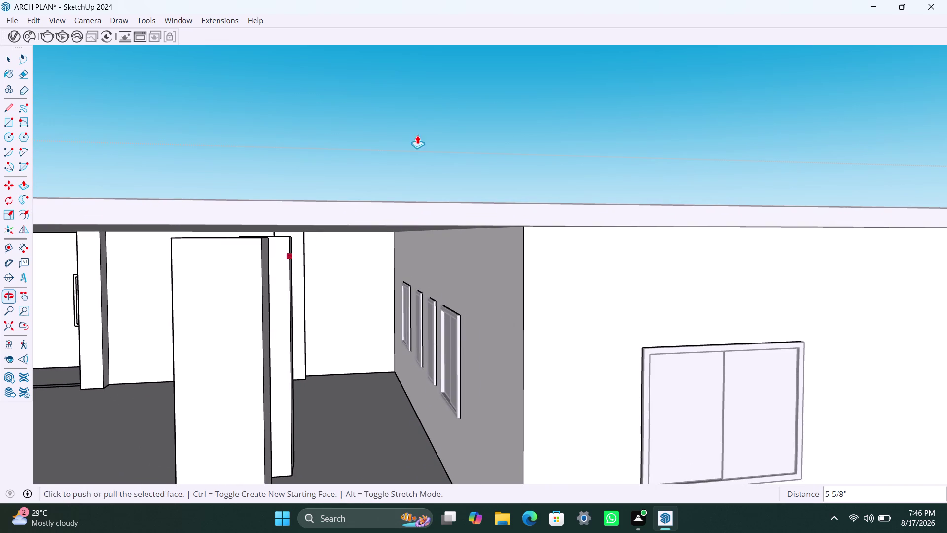
key(space)
scroll(down, 3)
middle_click(299, 243)
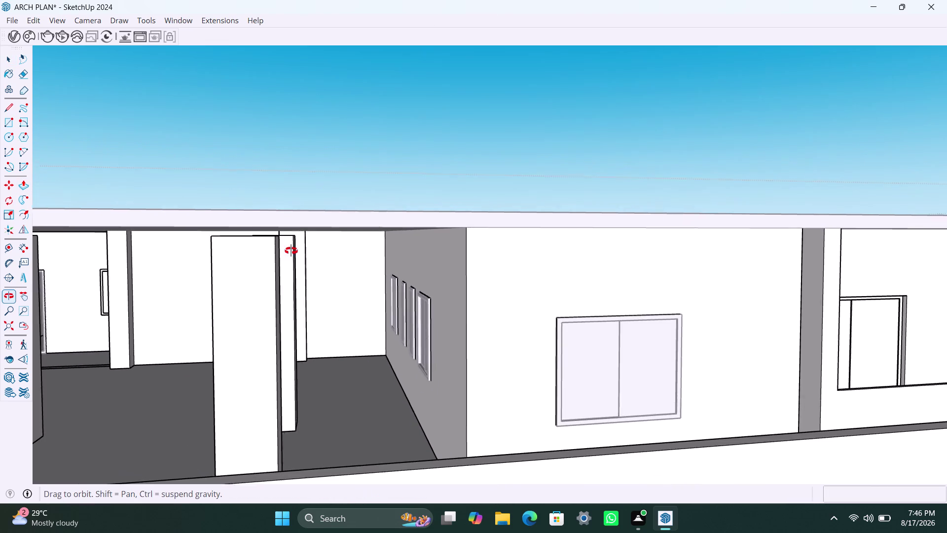
scroll(up, 3)
middle_drag(273, 231, 272, 244)
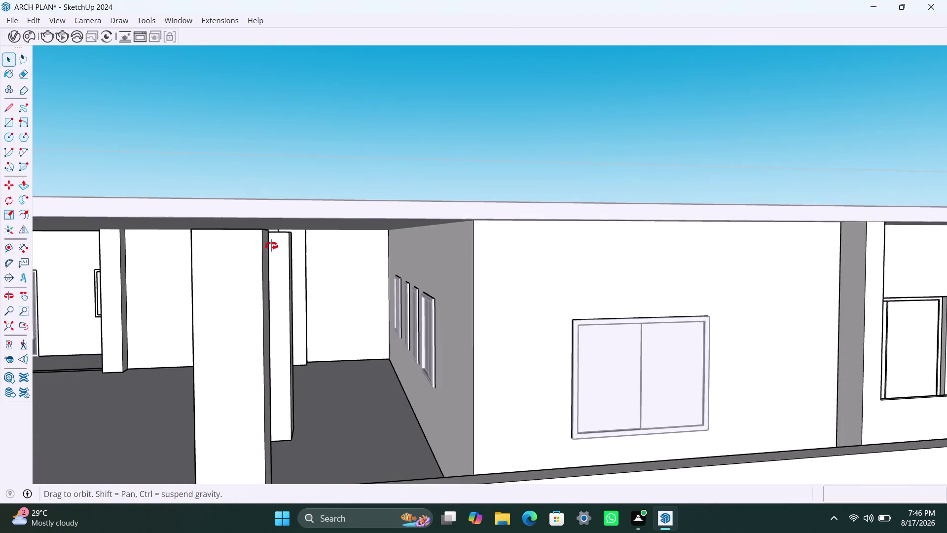
middle_drag(272, 244, 262, 246)
scroll(up, 3)
scroll(up, 3)
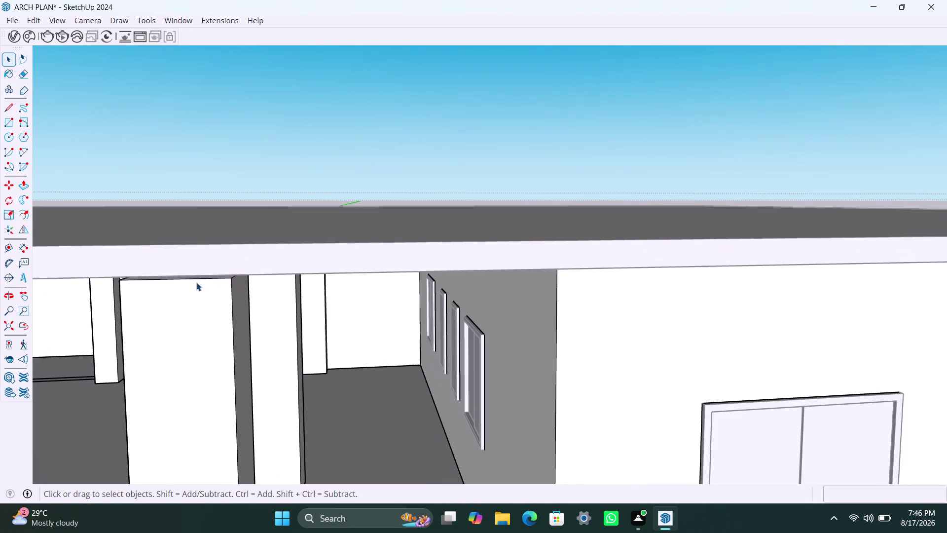
middle_drag(196, 282, 202, 279)
scroll(up, 3)
scroll(up, 3)
scroll(up, 3)
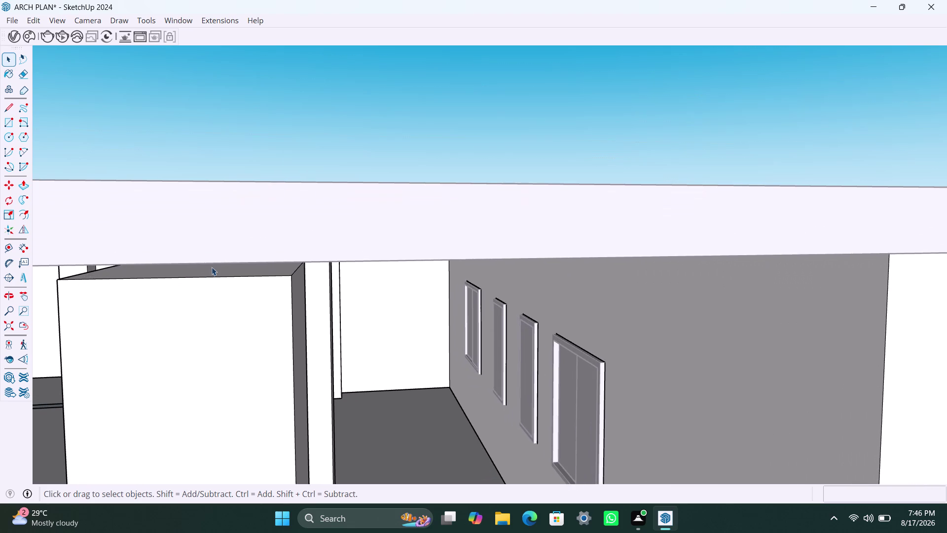
Pull the first interior wall's top face up to the roof slab underside.
click(223, 270)
key(p)
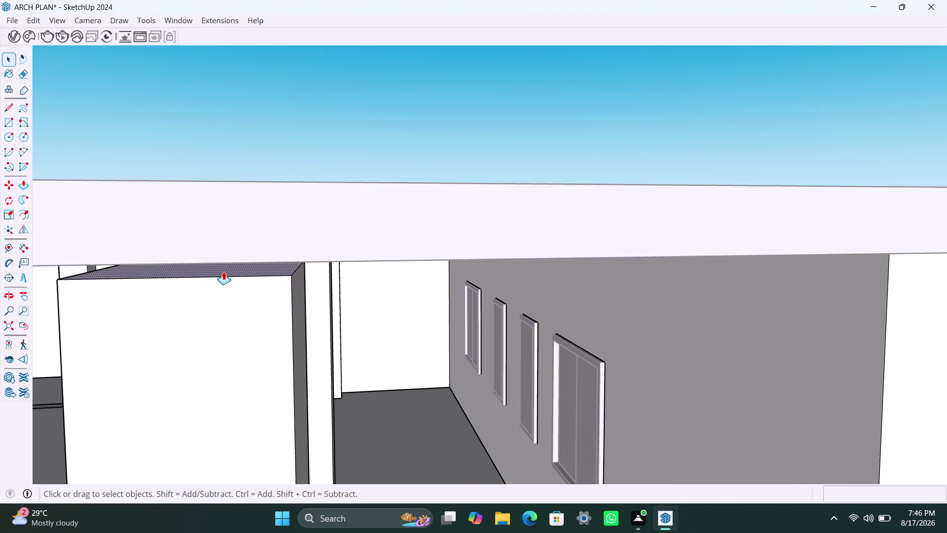
click(221, 264)
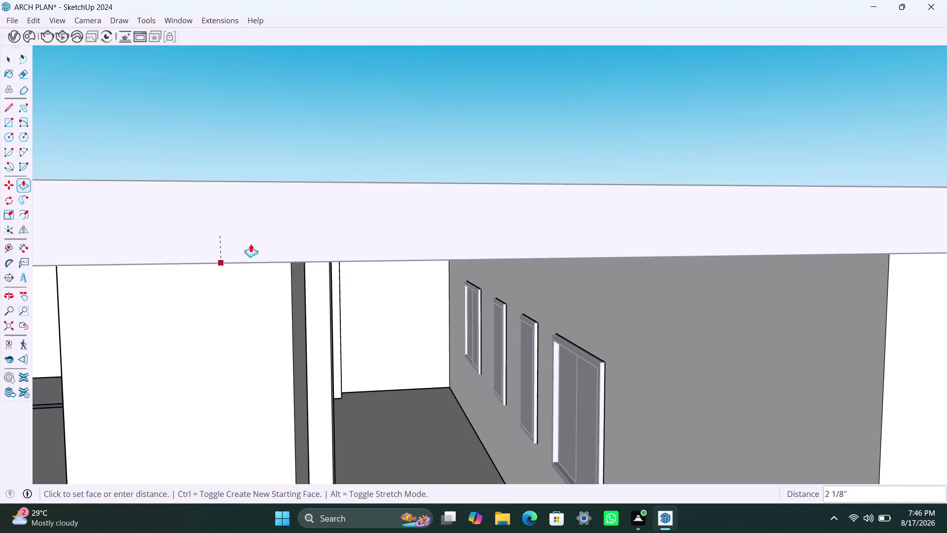
middle_drag(253, 253, 275, 189)
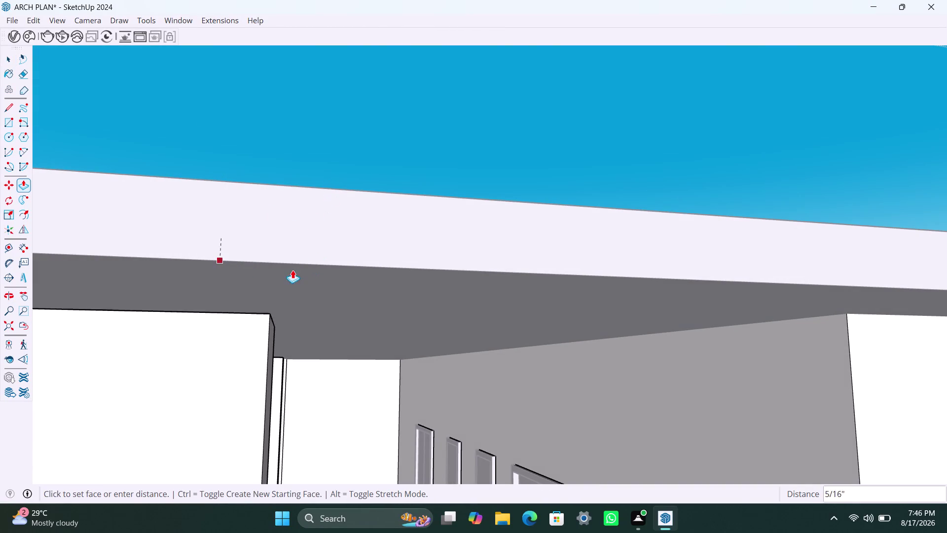
click(319, 256)
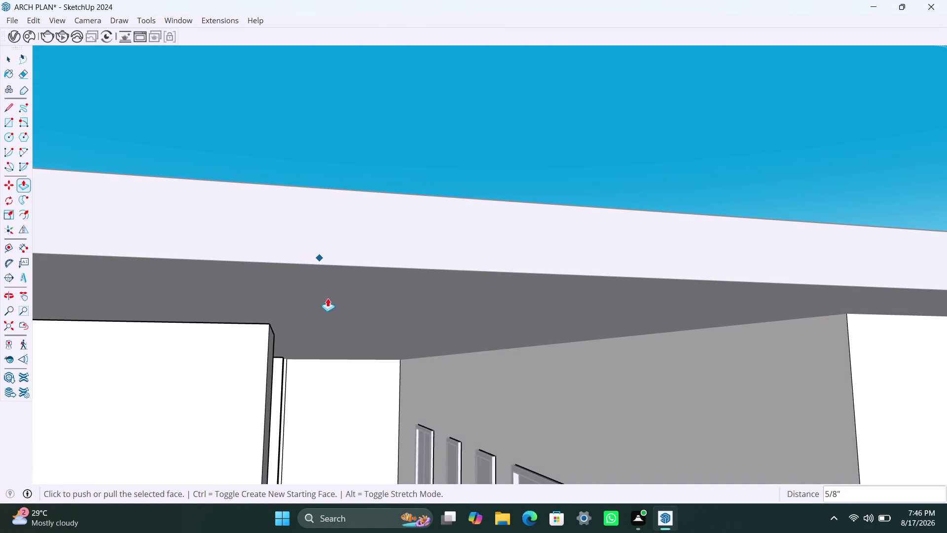
scroll(down, 3)
middle_drag(319, 327, 274, 348)
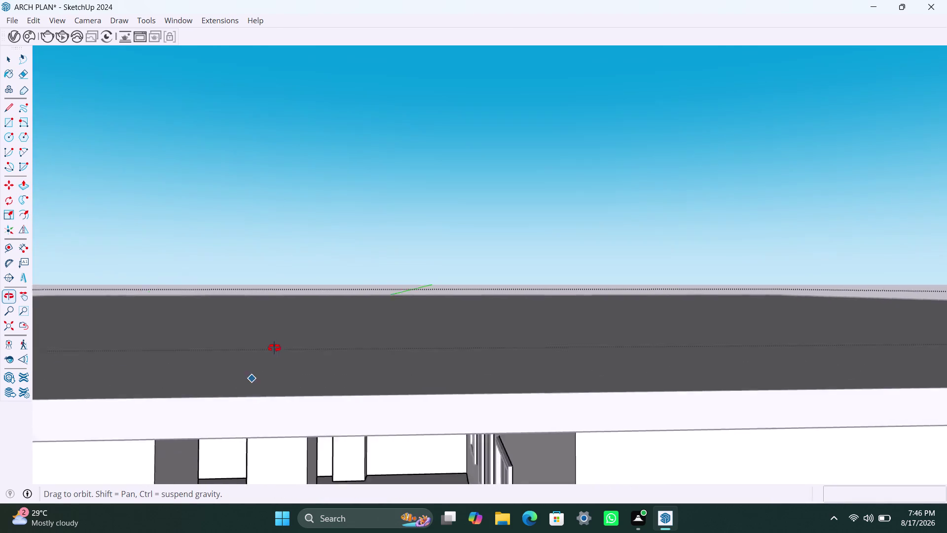
middle_drag(274, 347, 276, 345)
scroll(up, 3)
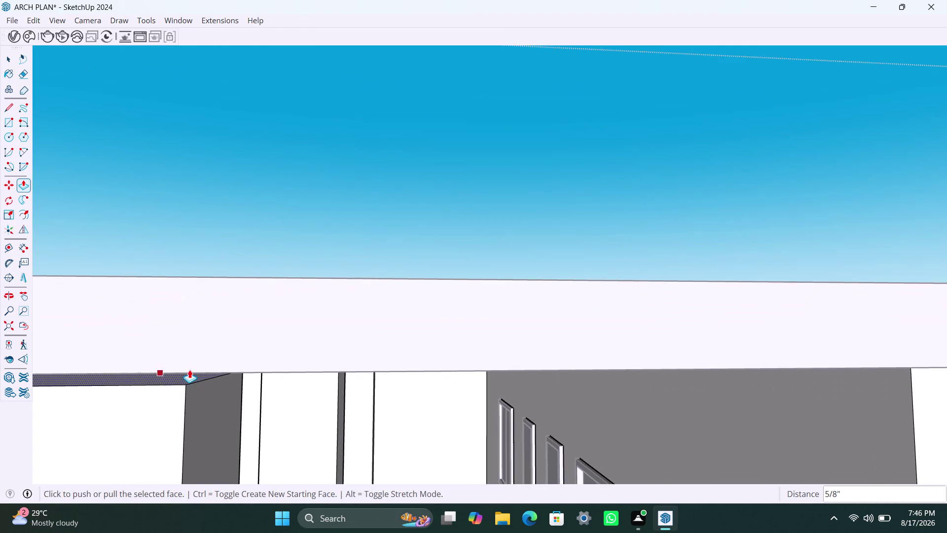
middle_drag(189, 370, 211, 328)
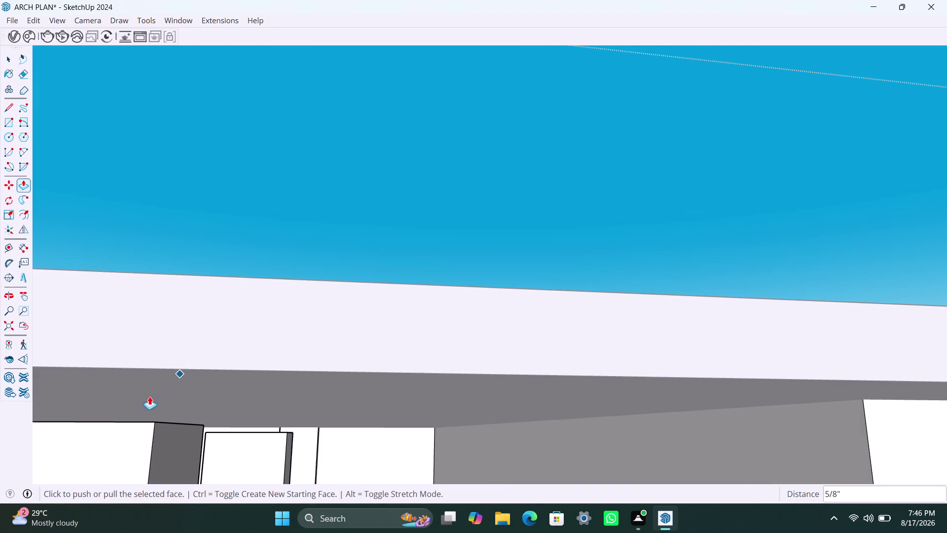
Raise the next wall top face up to the slab underside.
click(147, 413)
click(178, 369)
middle_drag(154, 403, 157, 417)
scroll(up, 3)
click(151, 428)
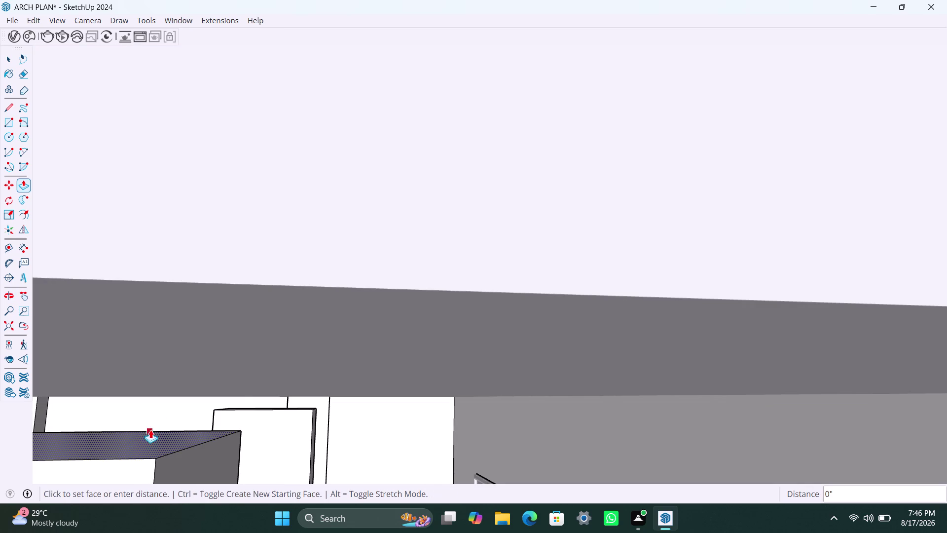
click(224, 283)
scroll(down, 3)
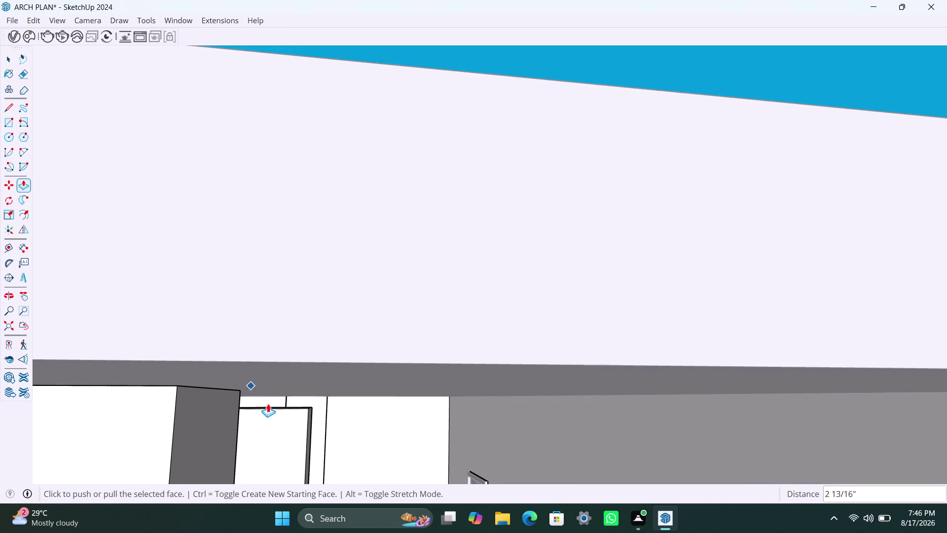
scroll(up, 3)
Pull the short wall's top face up to meet the roof slab.
middle_drag(279, 410, 277, 426)
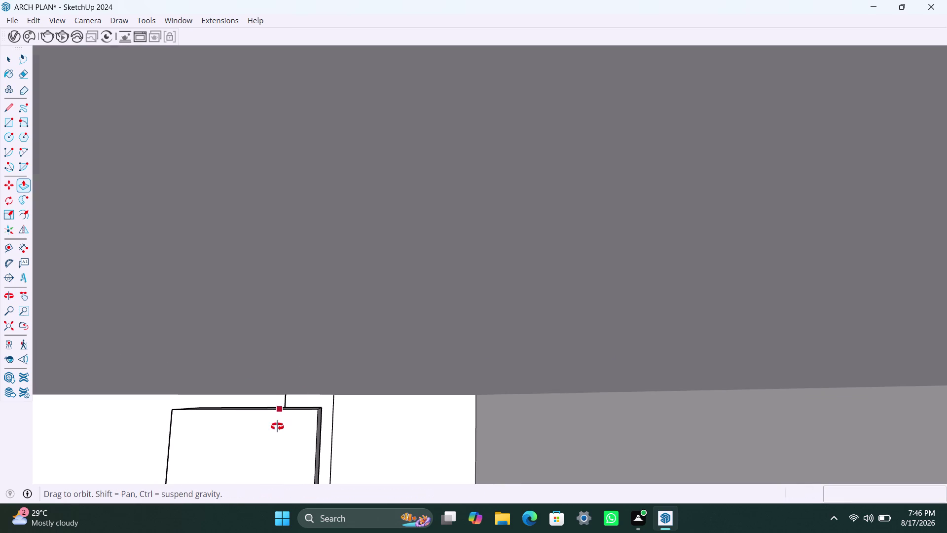
middle_drag(277, 426, 288, 410)
scroll(up, 3)
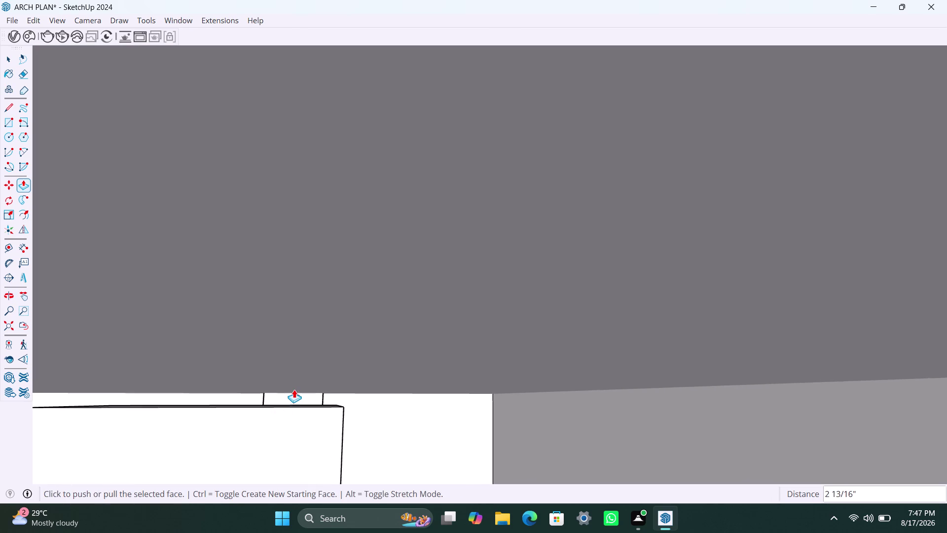
scroll(up, 3)
scroll(down, 3)
key(space)
click(291, 422)
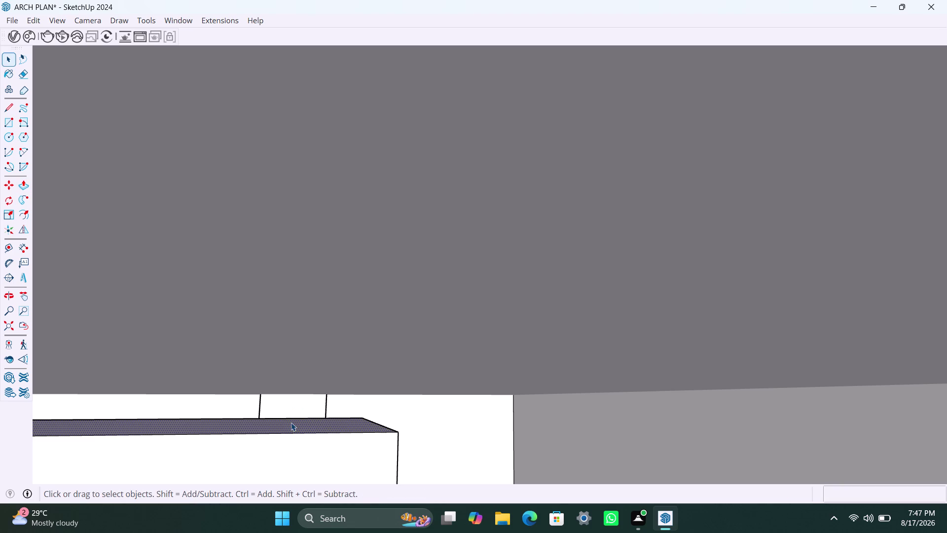
key(p)
click(291, 421)
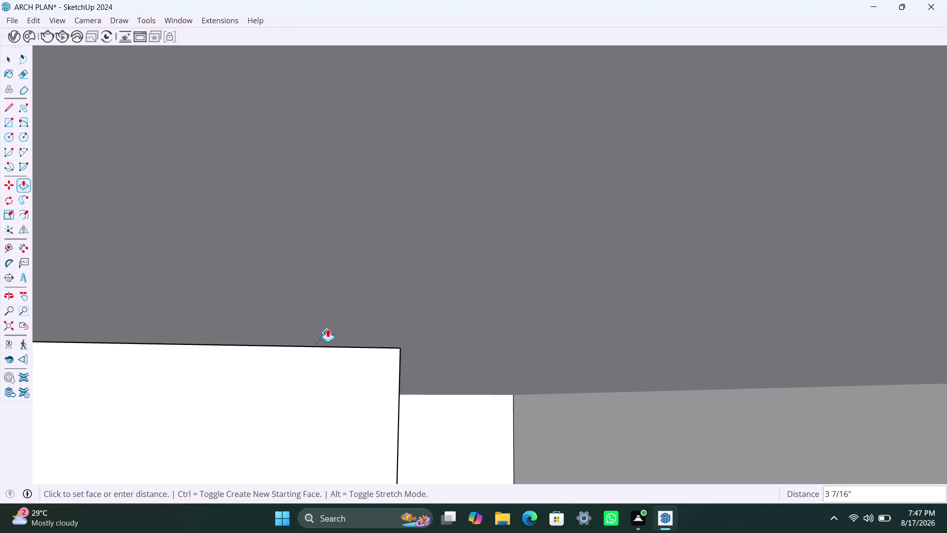
click(330, 320)
Zoom and orbit out to view the whole house.
scroll(down, 3)
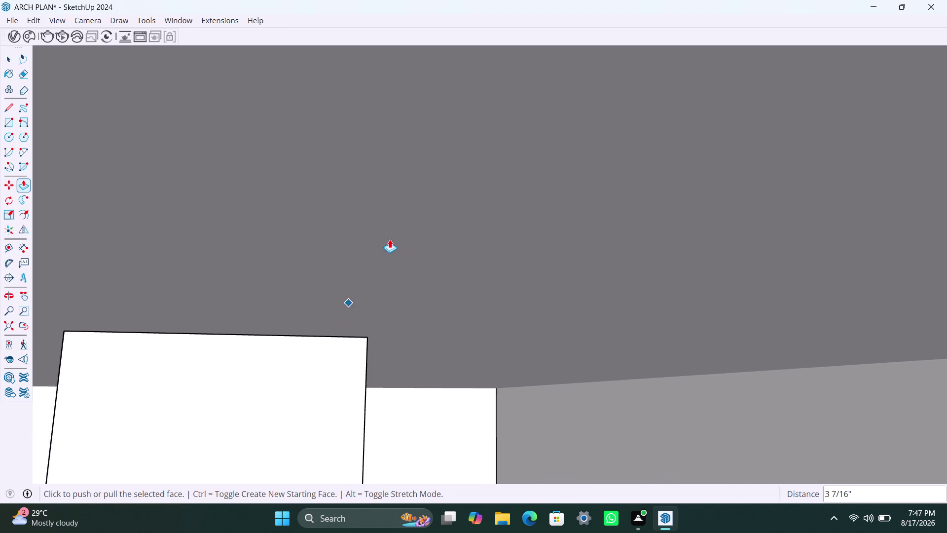
scroll(down, 3)
scroll(down, 3)
scroll(down, 3)
scroll(down, 3)
scroll(down, 3)
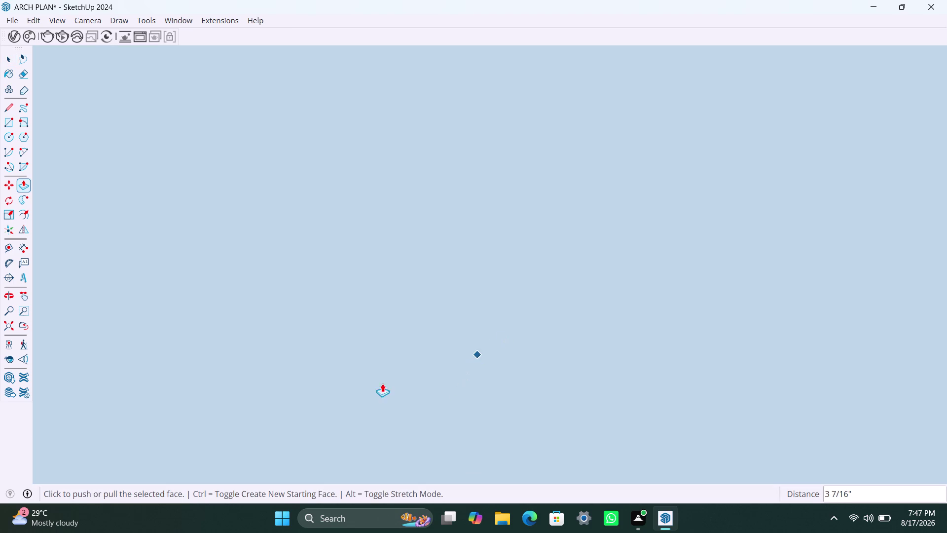
scroll(down, 3)
click(7, 329)
middle_drag(163, 280, 223, 375)
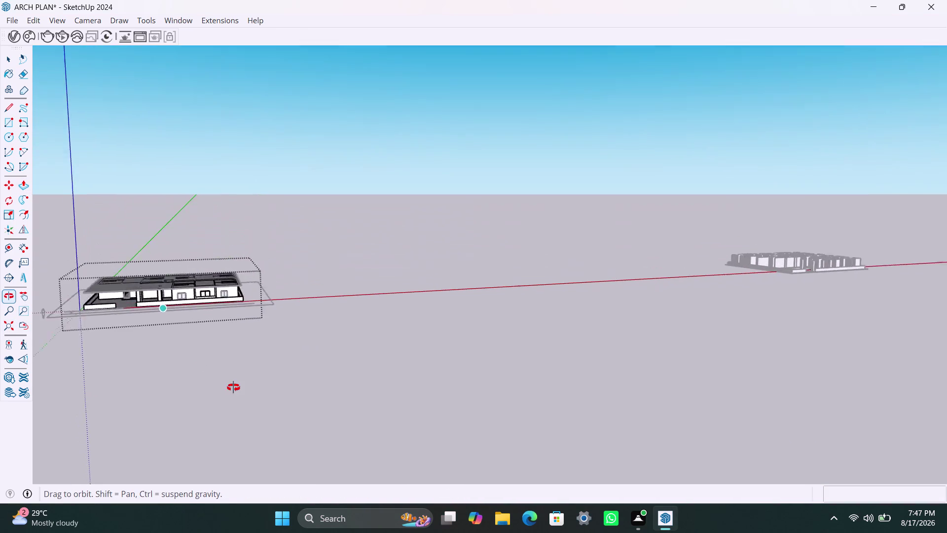
middle_drag(224, 375, 235, 390)
key(space)
click(353, 330)
scroll(up, 3)
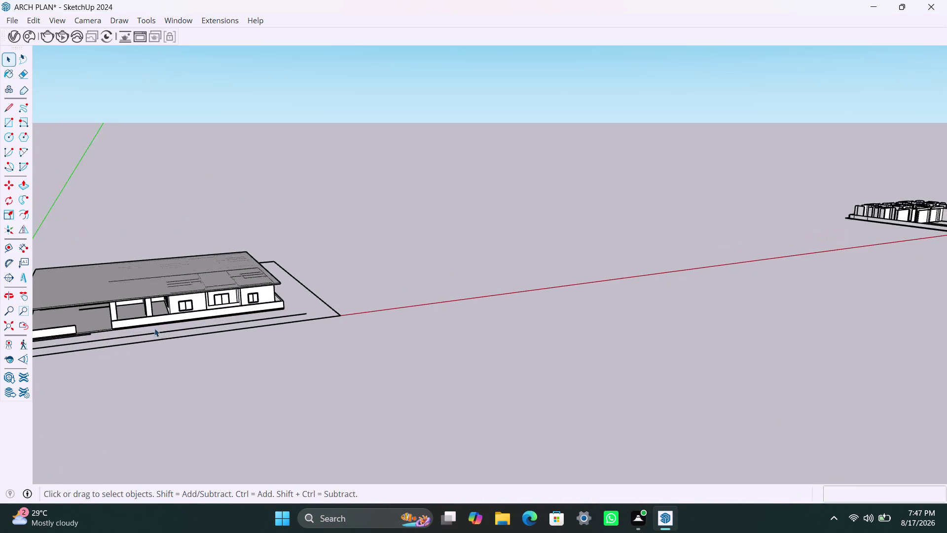
scroll(up, 3)
middle_drag(189, 329, 359, 329)
scroll(up, 3)
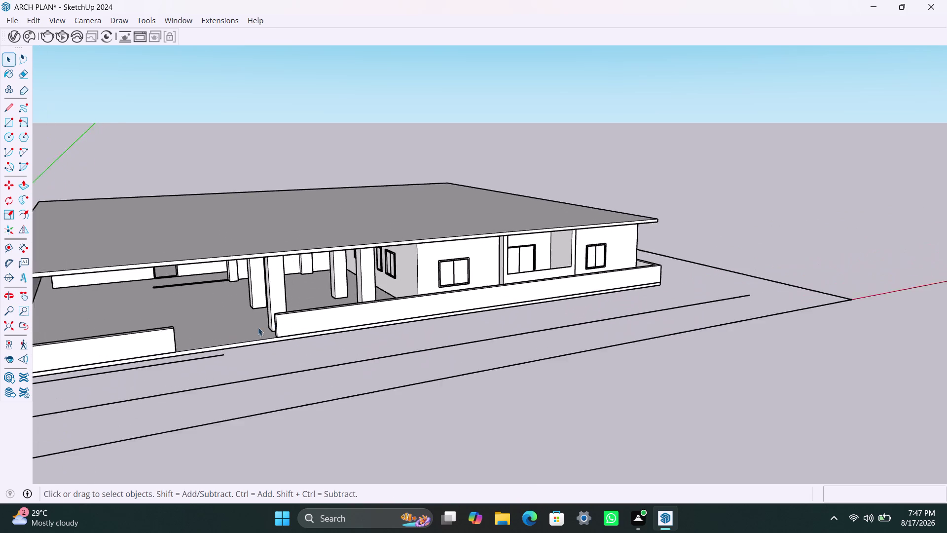
scroll(up, 3)
middle_drag(252, 330, 304, 289)
scroll(up, 3)
middle_drag(305, 197, 305, 212)
scroll(up, 3)
middle_drag(310, 127, 312, 146)
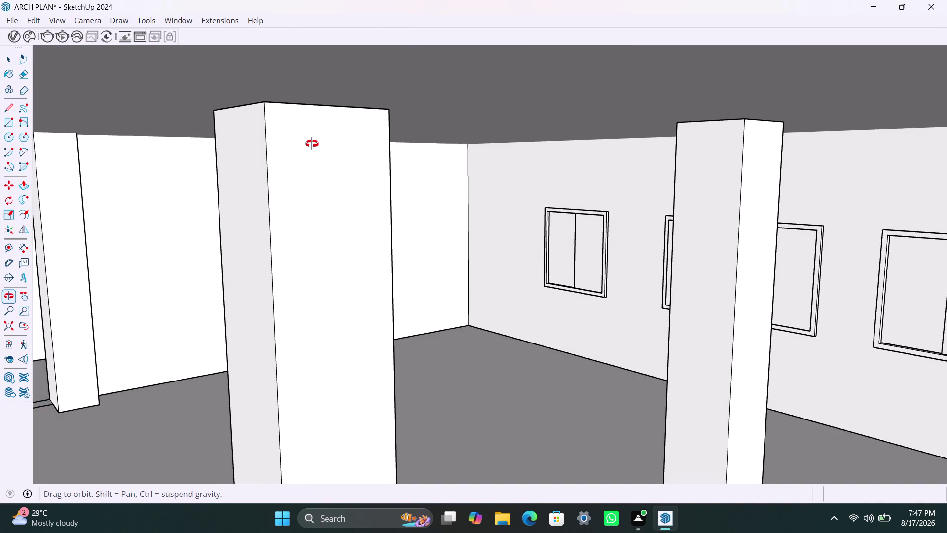
middle_drag(312, 145, 306, 152)
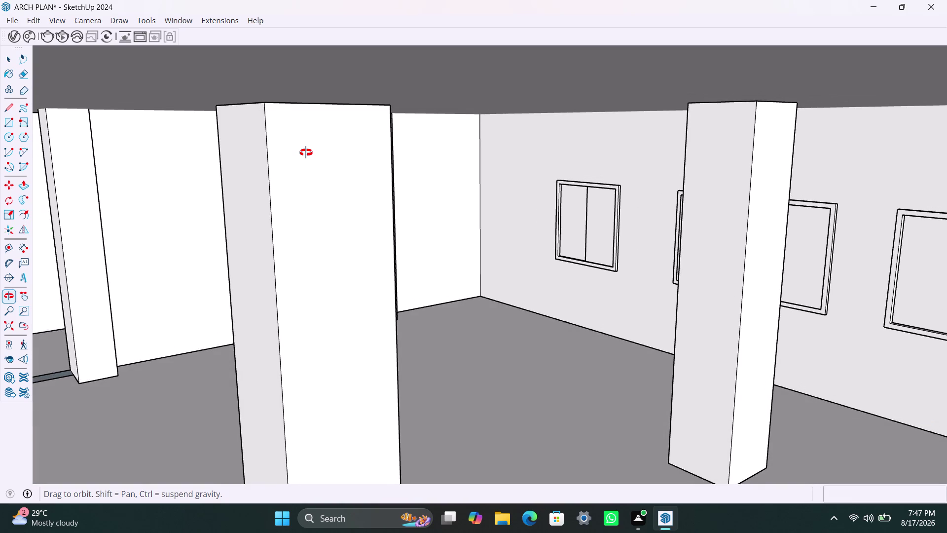
middle_drag(306, 153, 300, 172)
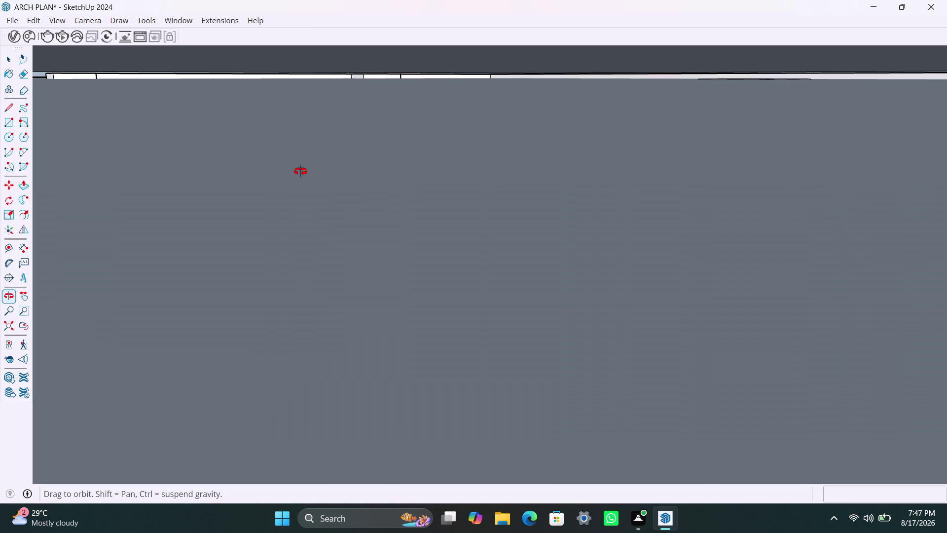
middle_drag(300, 171, 305, 162)
scroll(up, 3)
middle_drag(304, 159, 304, 164)
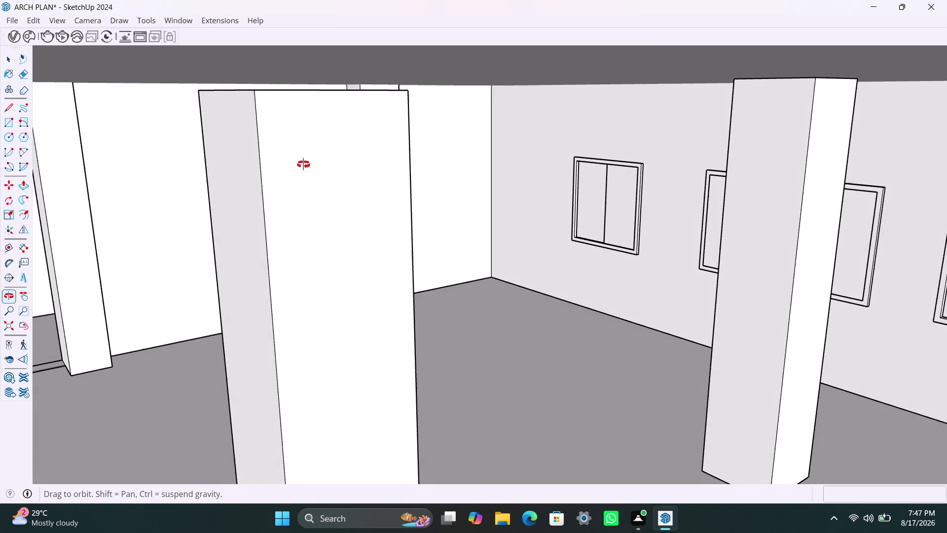
middle_drag(304, 164, 302, 173)
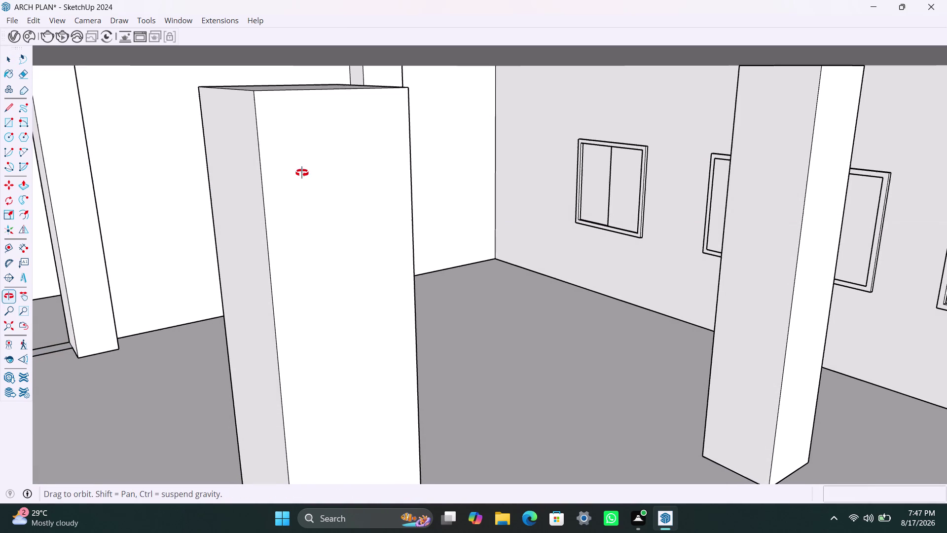
middle_drag(302, 172, 302, 172)
Raise the interior column's top face up to the slab underside.
scroll(up, 3)
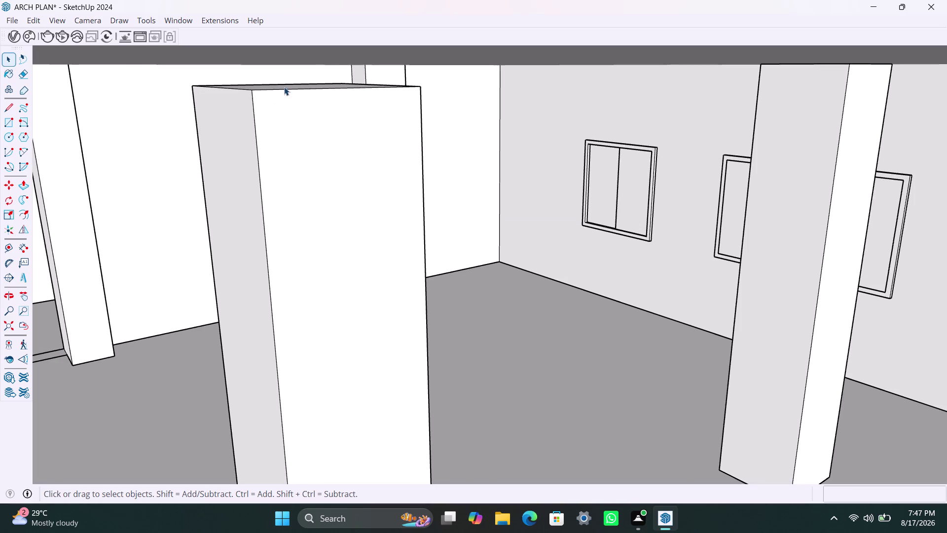
click(285, 88)
triple_click(285, 87)
click(285, 88)
click(288, 89)
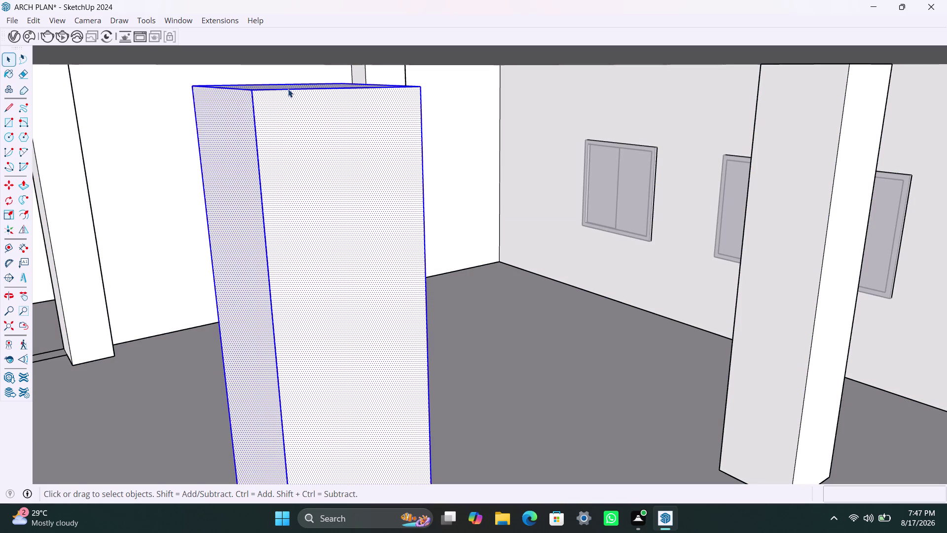
click(291, 86)
click(293, 87)
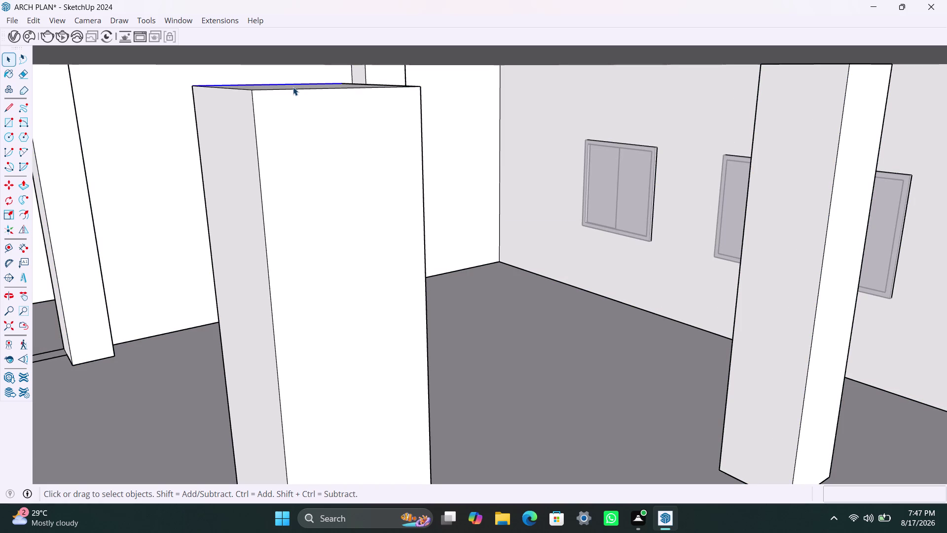
key(p)
click(294, 87)
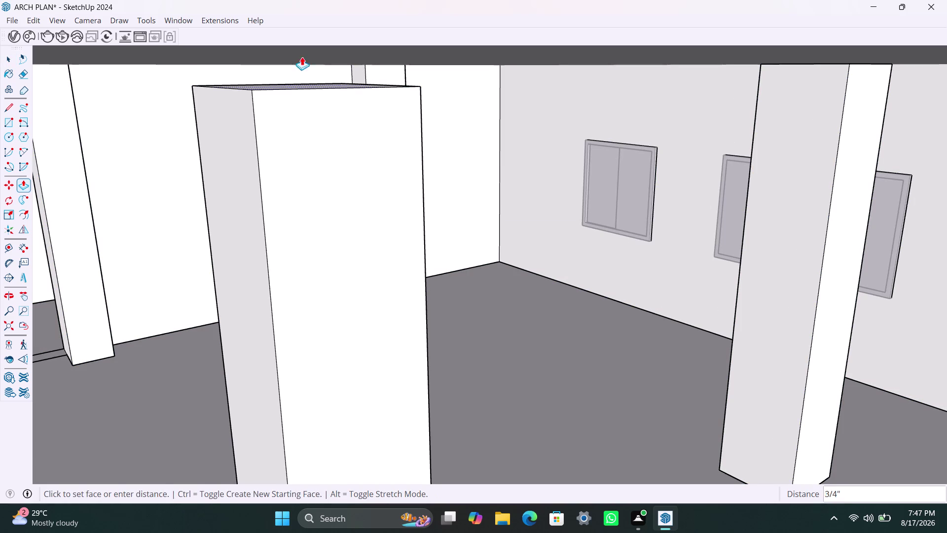
click(309, 45)
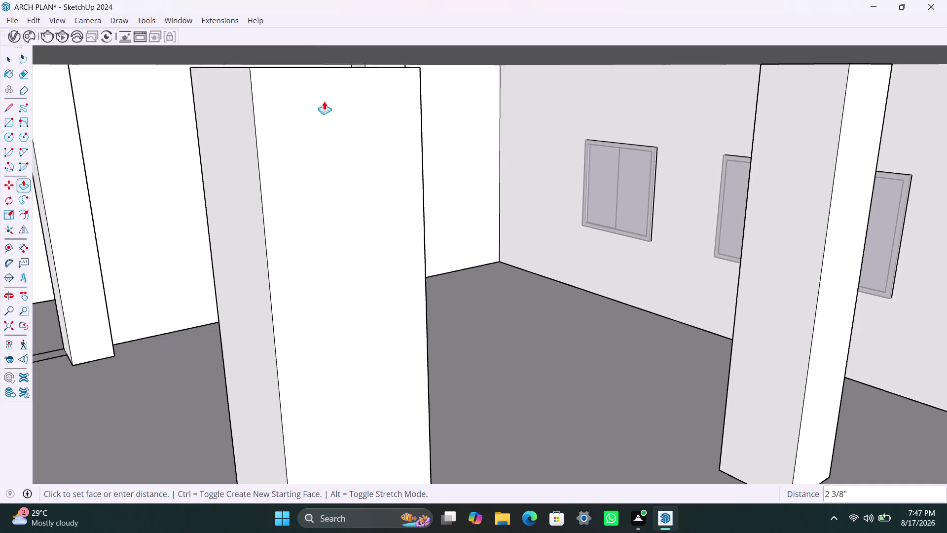
click(383, 50)
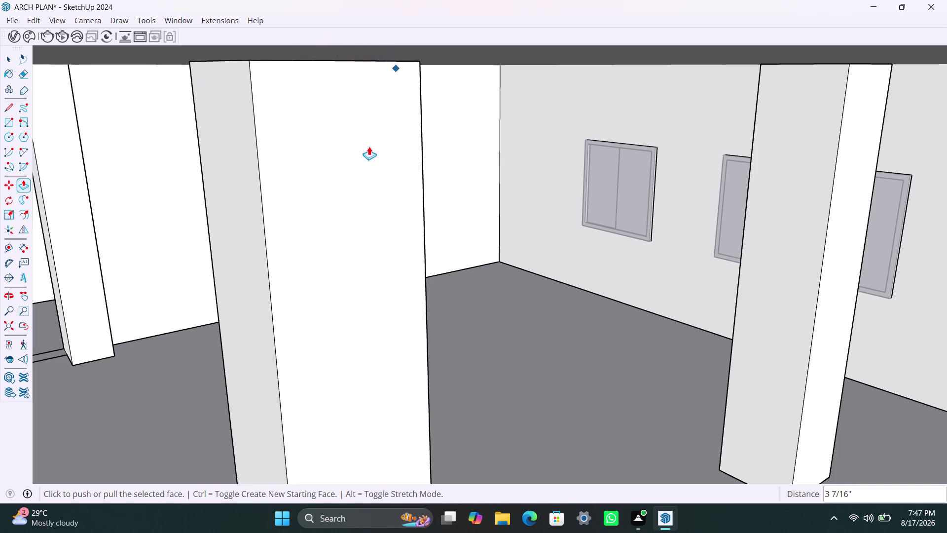
Pull the slab face upward to give the roof slab thickness.
scroll(down, 3)
scroll(down, 3)
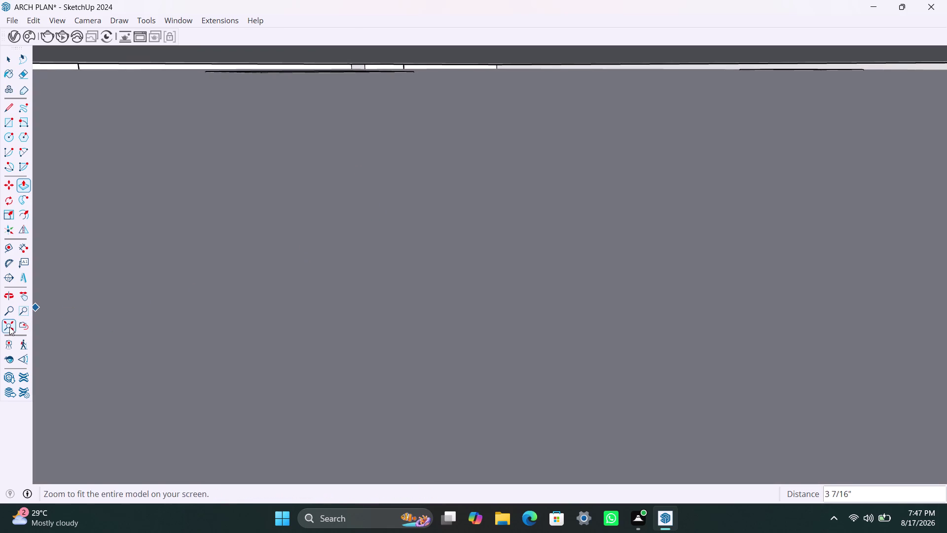
click(10, 326)
scroll(down, 3)
click(358, 330)
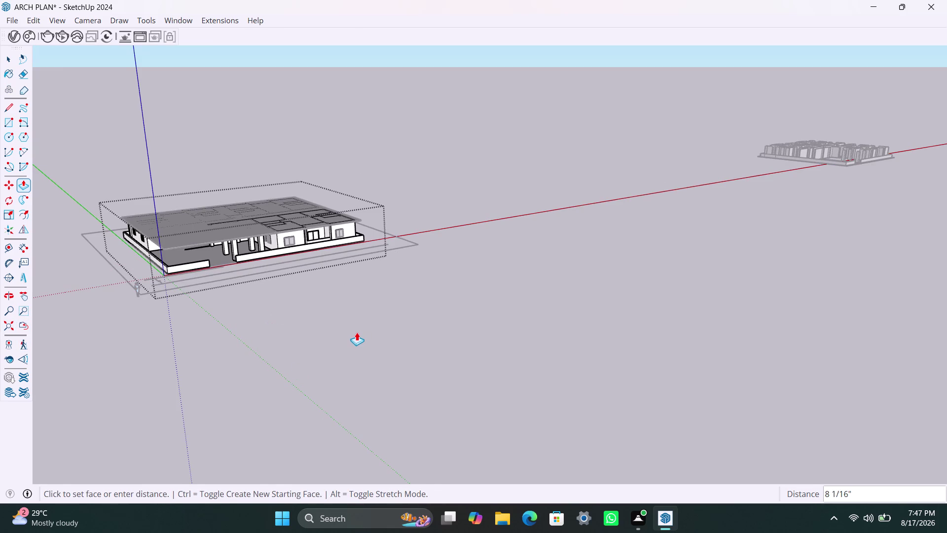
key(space)
key(space)
click(357, 332)
scroll(up, 3)
scroll(up, 3)
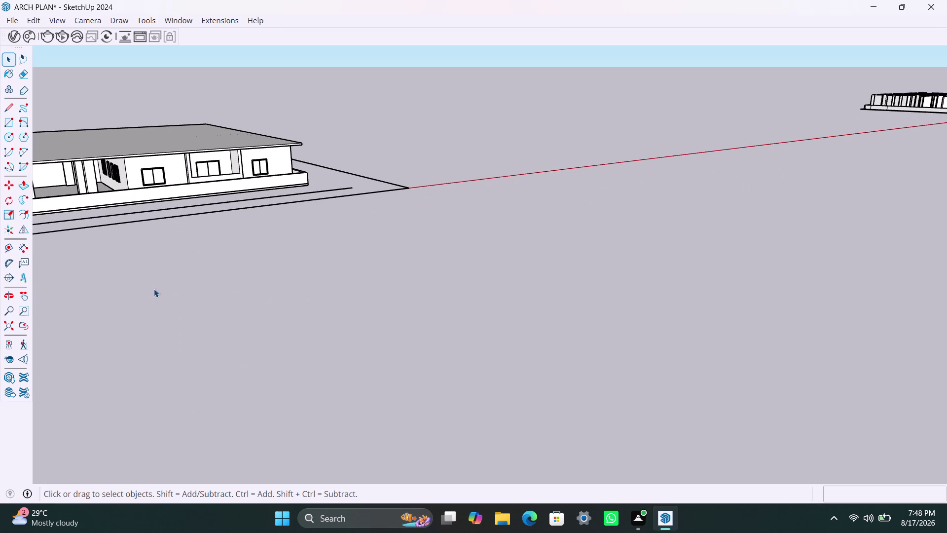
Orbit and zoom around to the front of the house, toward the parapet walls and entrance gap.
scroll(down, 3)
middle_drag(206, 297, 407, 306)
middle_drag(268, 306, 93, 284)
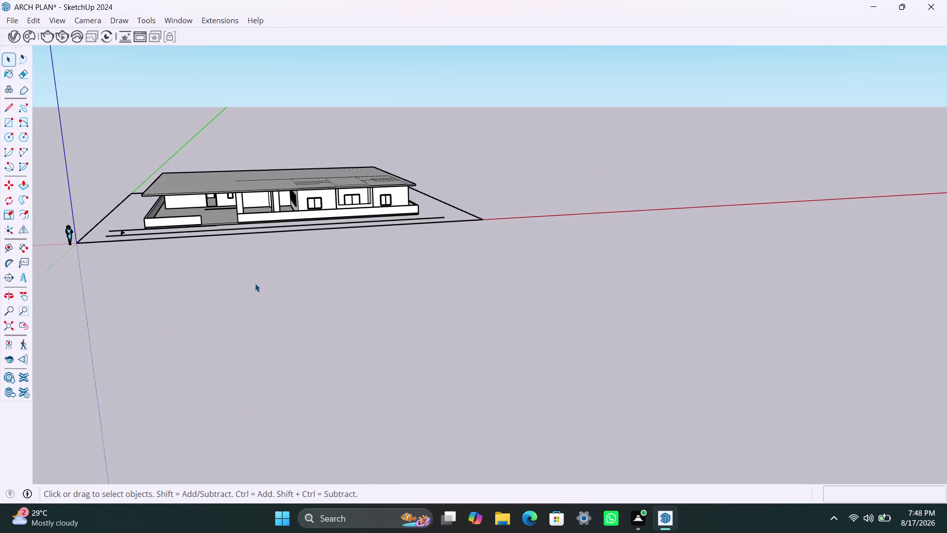
scroll(down, 3)
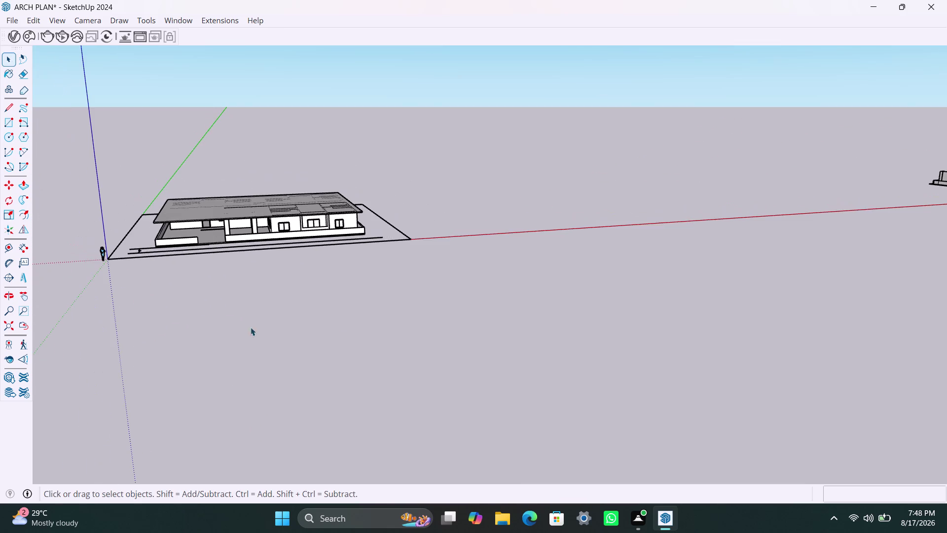
middle_drag(379, 345, 328, 367)
key(space)
click(371, 308)
scroll(down, 3)
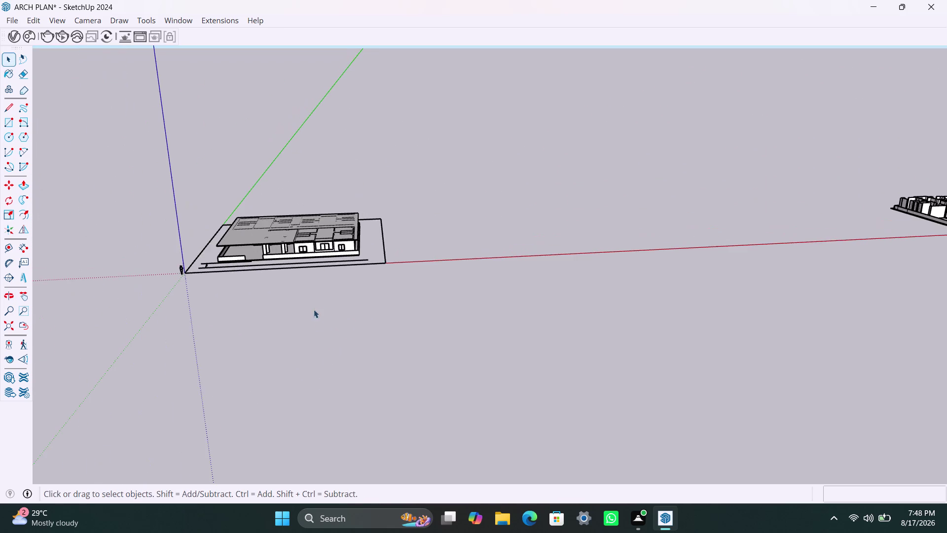
middle_drag(356, 324, 509, 368)
scroll(up, 3)
scroll(up, 3)
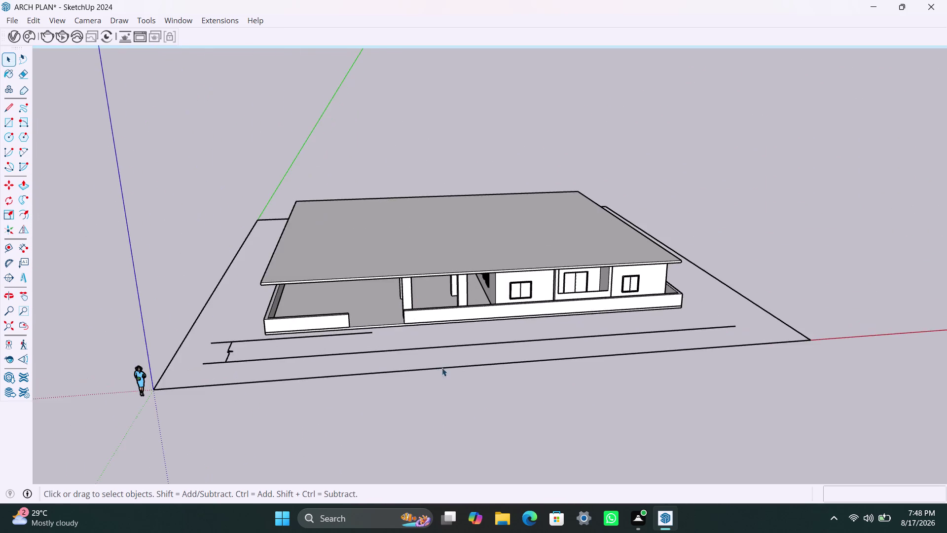
middle_drag(442, 367, 462, 336)
scroll(up, 3)
middle_drag(440, 277, 482, 271)
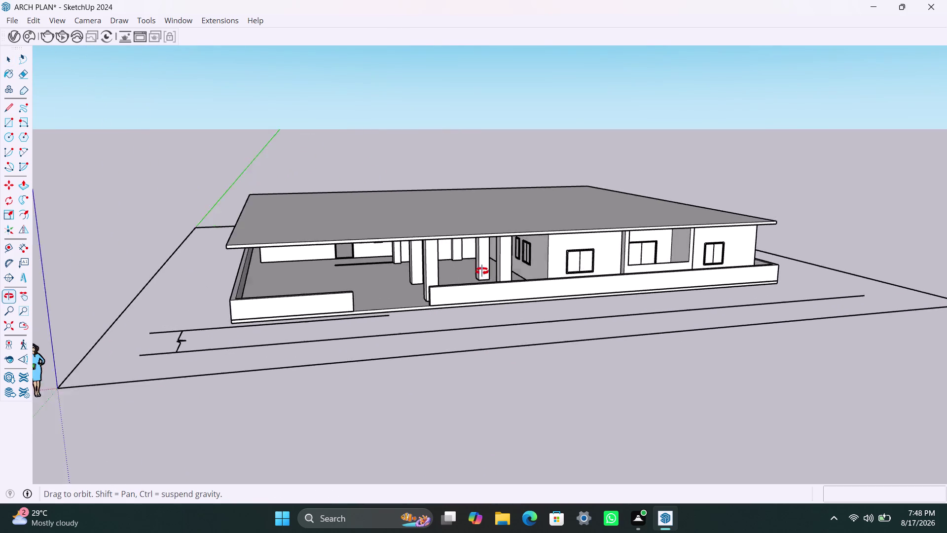
middle_drag(482, 271, 488, 246)
Move in under the roof slab and close up on the top of a front column.
scroll(up, 3)
scroll(up, 3)
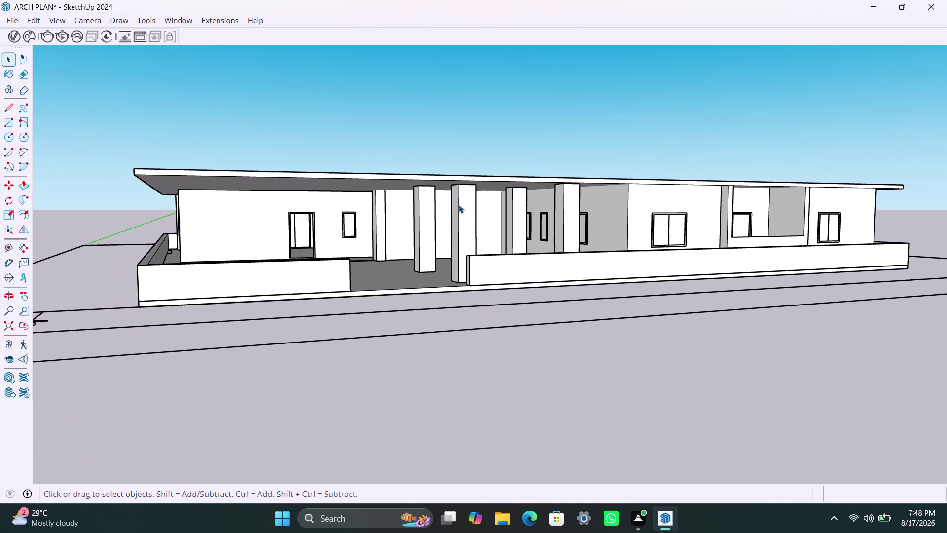
middle_drag(458, 204, 482, 206)
scroll(up, 3)
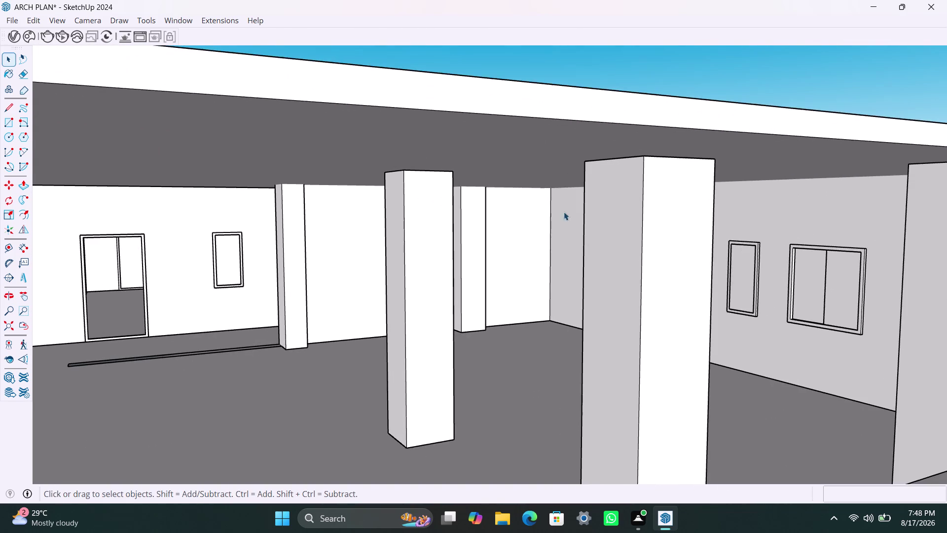
scroll(down, 3)
middle_drag(617, 290, 633, 268)
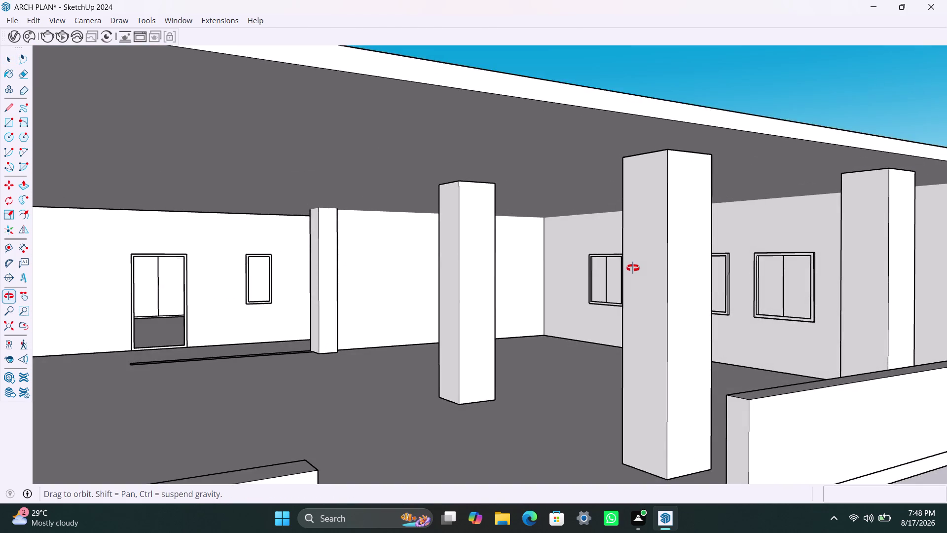
middle_drag(632, 267, 630, 291)
scroll(up, 3)
middle_drag(658, 204, 655, 215)
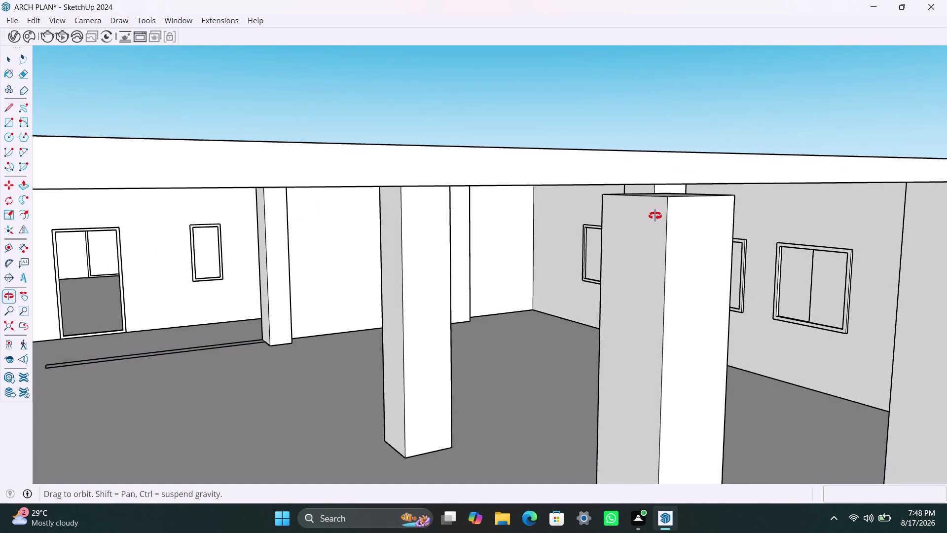
middle_drag(655, 215, 645, 217)
scroll(up, 3)
Push/Pull the front column's top face up to the roof slab's underside.
scroll(up, 3)
click(670, 206)
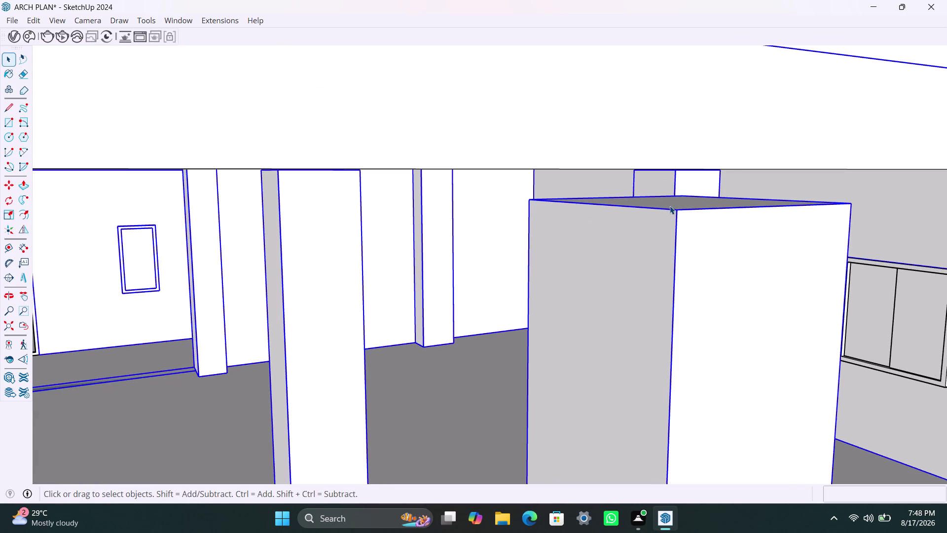
double_click(670, 206)
click(675, 206)
key(p)
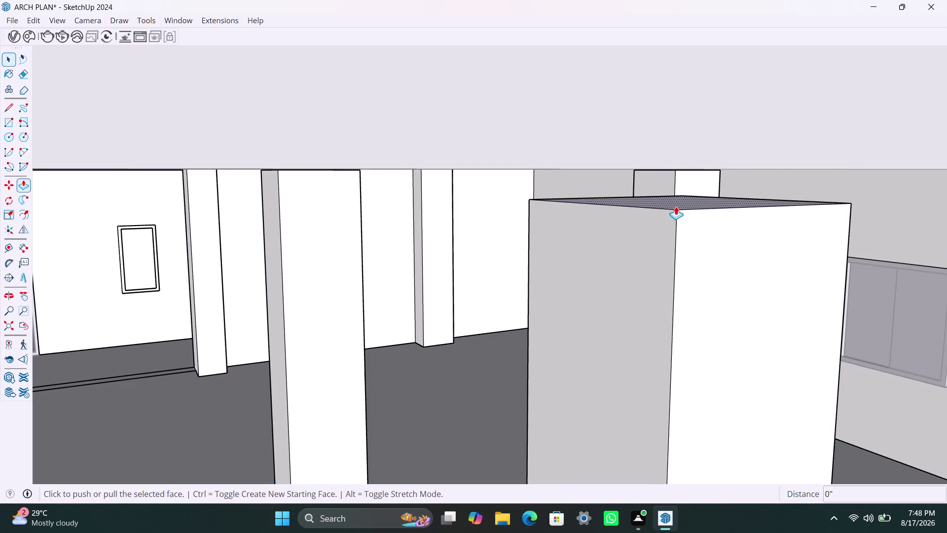
click(675, 206)
middle_drag(678, 154, 656, 96)
click(697, 241)
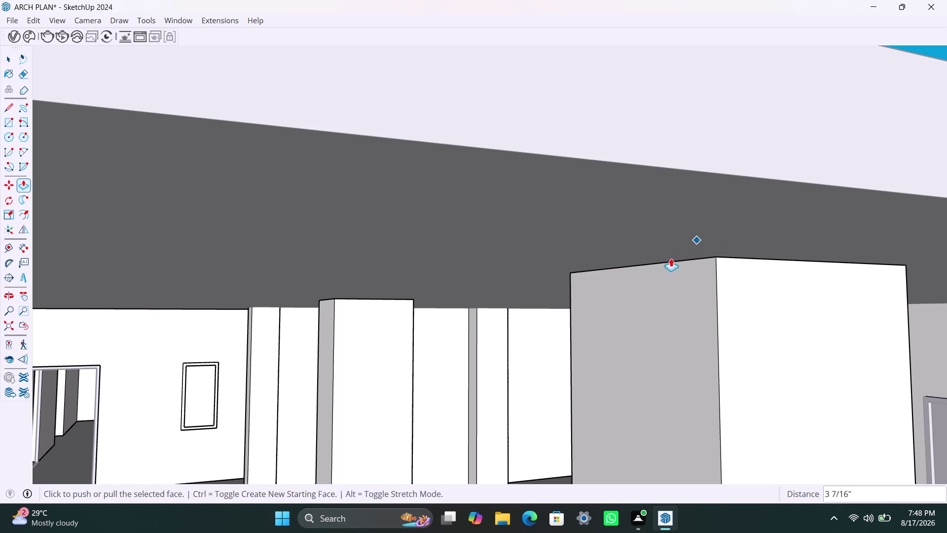
key(space)
Save the model and orbit out to confirm the column meets the roof.
scroll(down, 3)
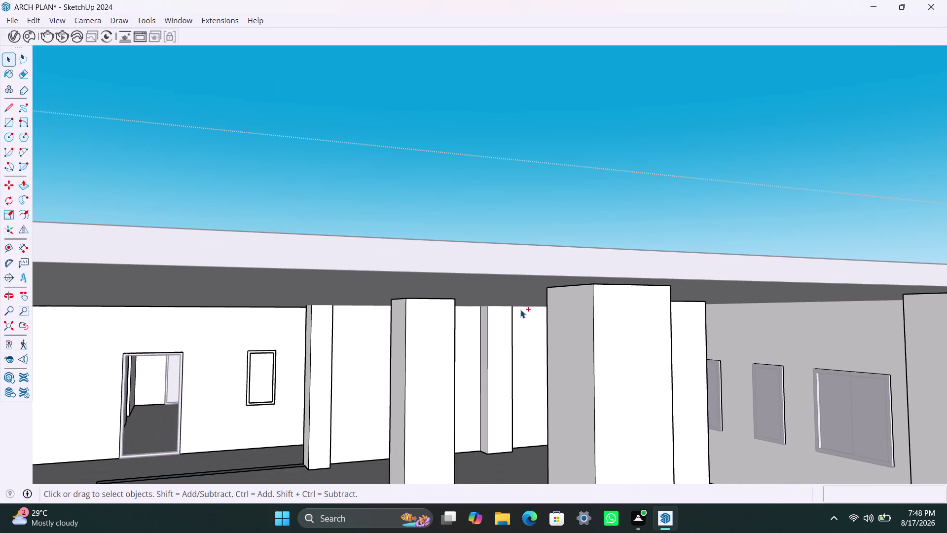
key(ctrl+s)
scroll(down, 3)
middle_drag(520, 367, 469, 322)
middle_drag(560, 280, 513, 336)
click(535, 222)
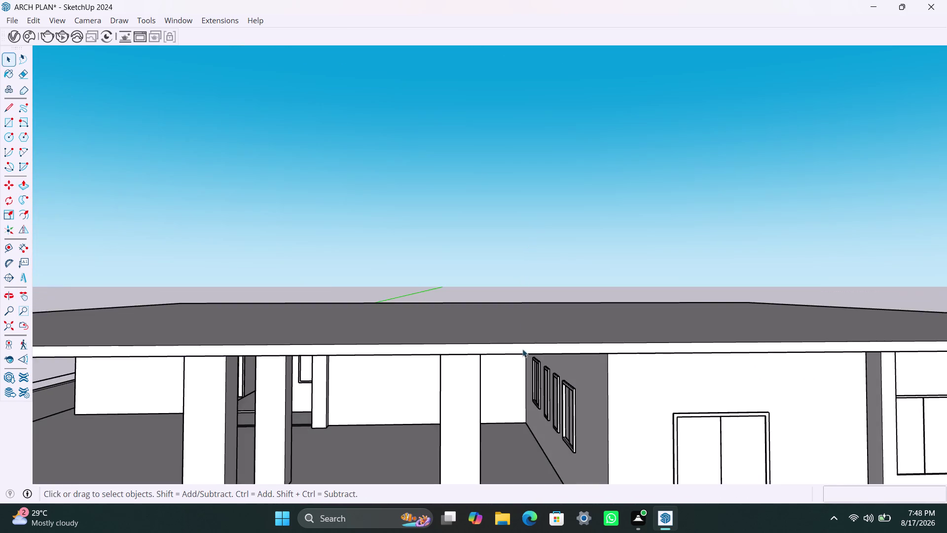
Zoom out to the whole house from the front, save ARCH PLAN, and select the roof slab.
scroll(down, 3)
middle_drag(491, 380, 478, 379)
click(509, 226)
scroll(down, 3)
middle_drag(494, 390, 493, 395)
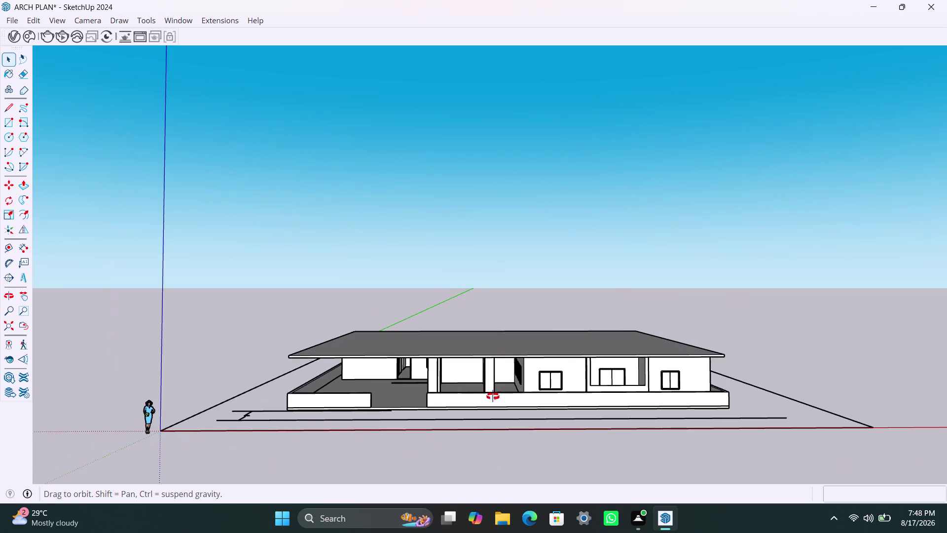
middle_drag(493, 394, 492, 403)
scroll(down, 3)
key(ctrl+s)
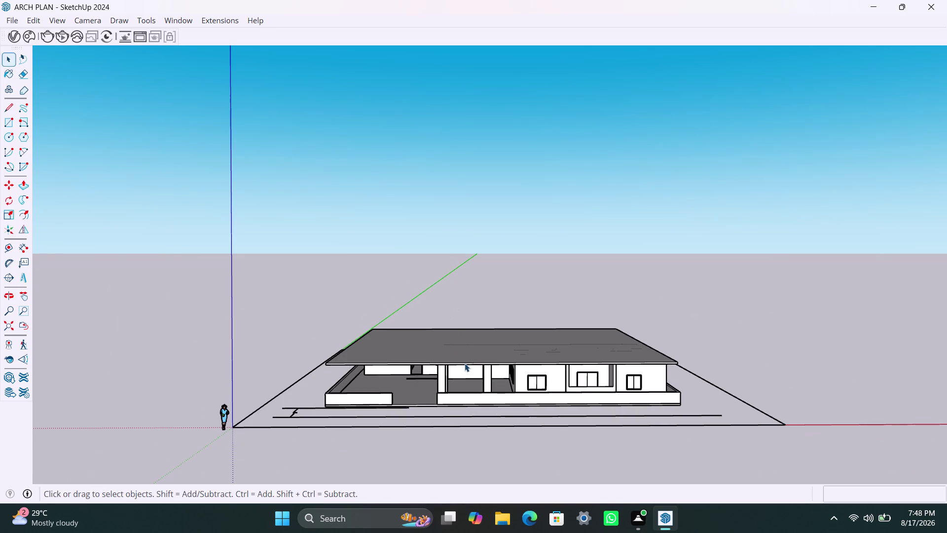
click(465, 363)
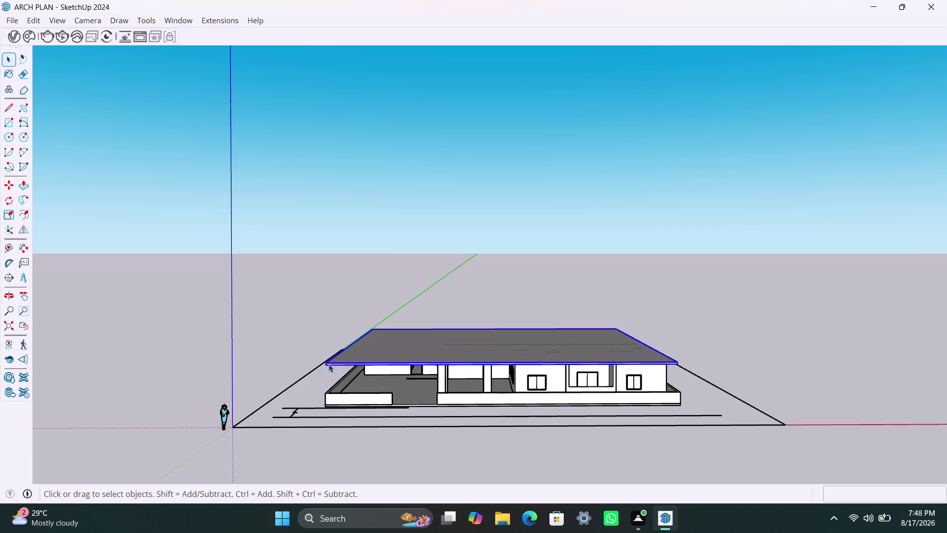
Move the roof slab off the house to a spot beside the model.
key(m)
click(329, 363)
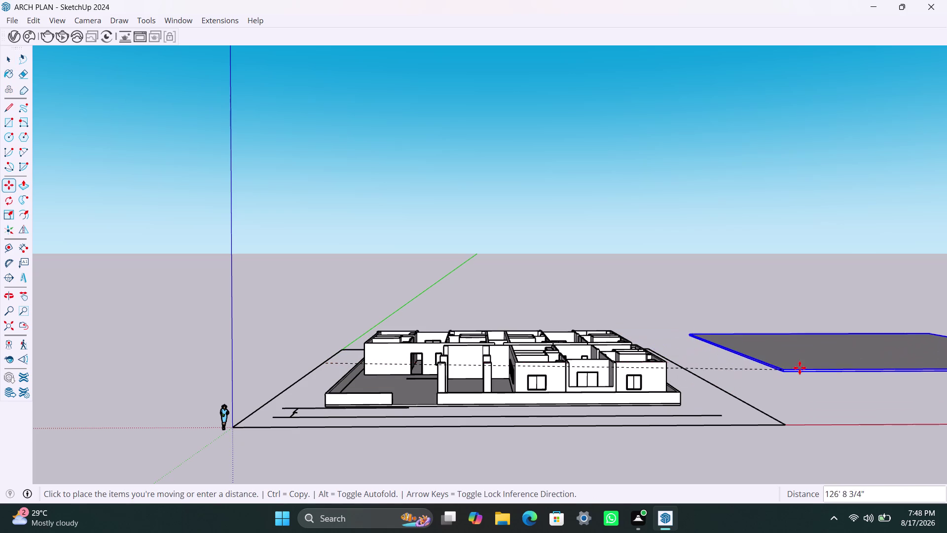
click(799, 367)
key(space)
click(788, 426)
Orbit and zoom to a straight top-down view of the floor plan.
scroll(down, 3)
middle_drag(589, 362, 557, 532)
middle_drag(552, 422, 554, 532)
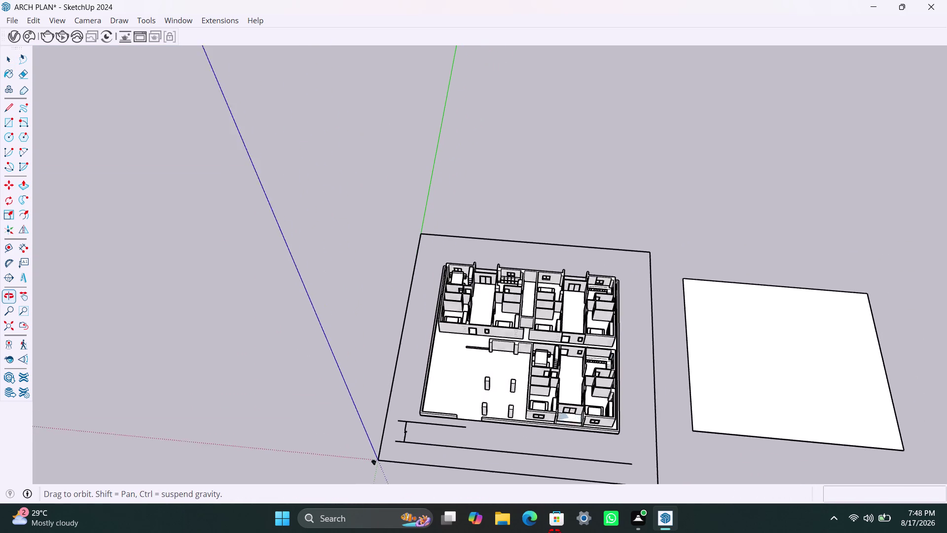
middle_drag(553, 532, 558, 532)
scroll(up, 3)
middle_drag(525, 405, 529, 464)
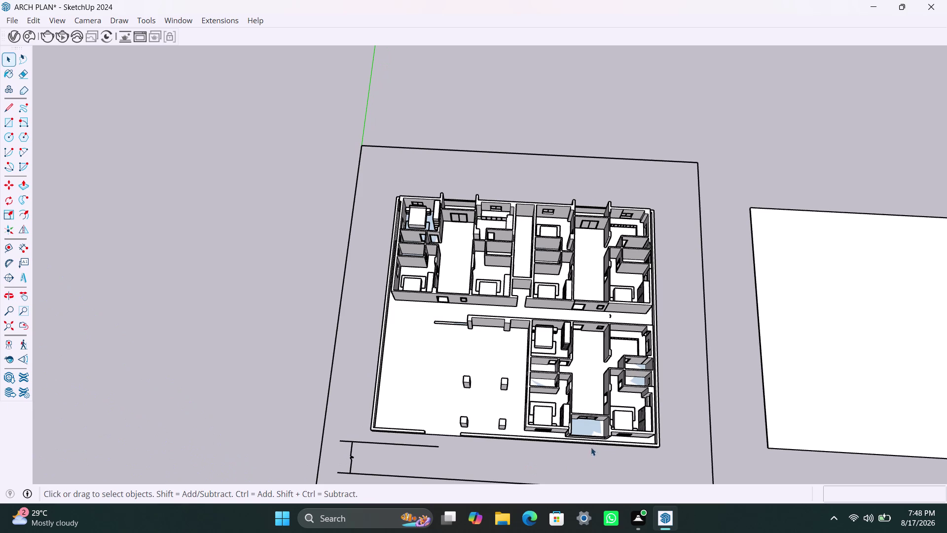
middle_drag(589, 438, 606, 444)
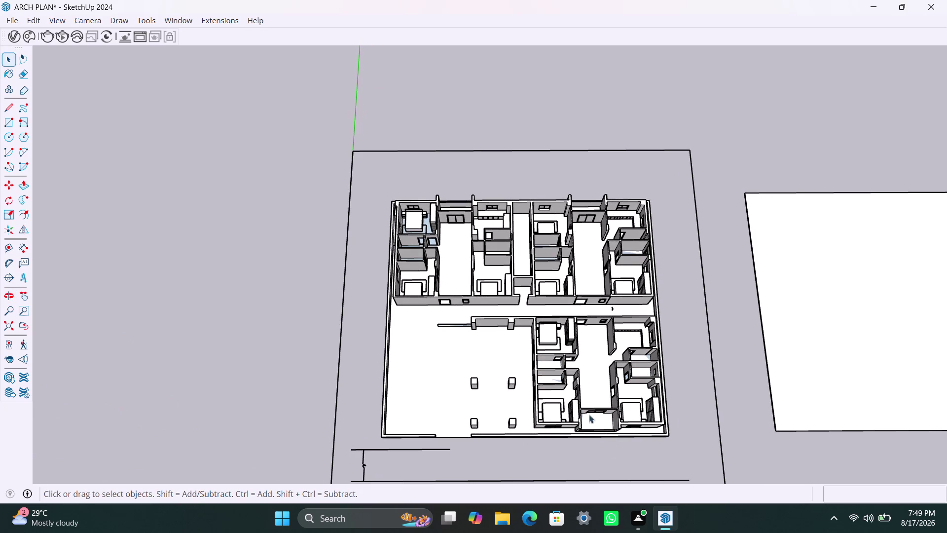
middle_drag(583, 401, 580, 477)
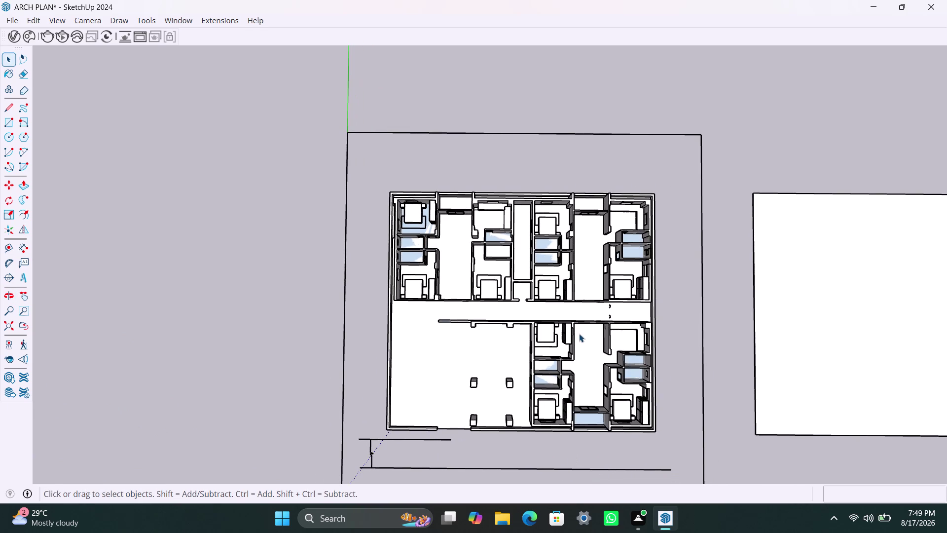
middle_drag(489, 401, 489, 406)
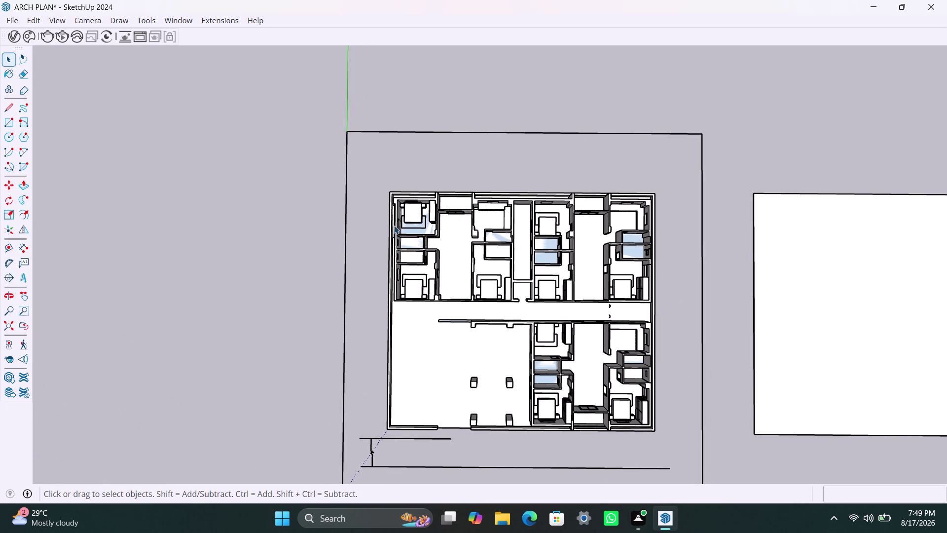
scroll(up, 3)
Open the floor plan group, push a floor face up 2", then undo it.
click(414, 256)
click(425, 257)
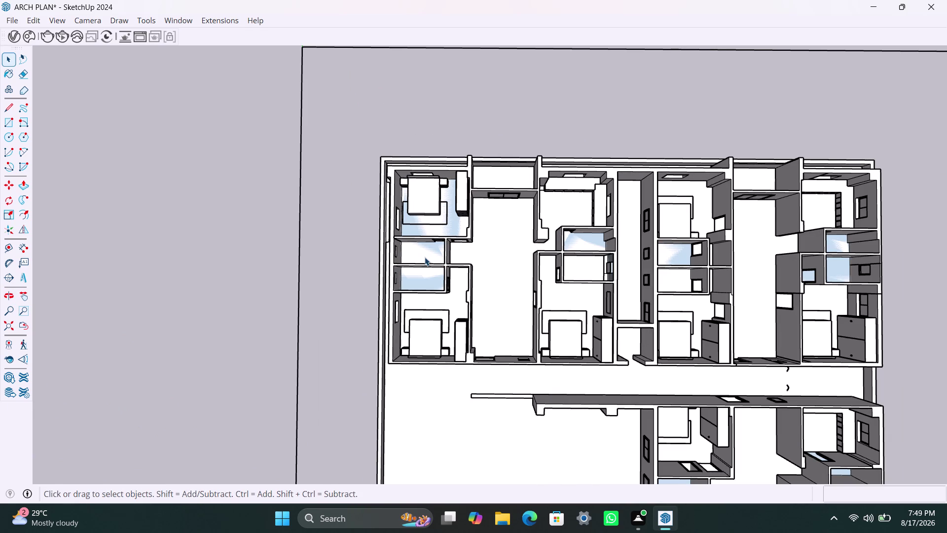
double_click(425, 257)
click(427, 258)
click(427, 259)
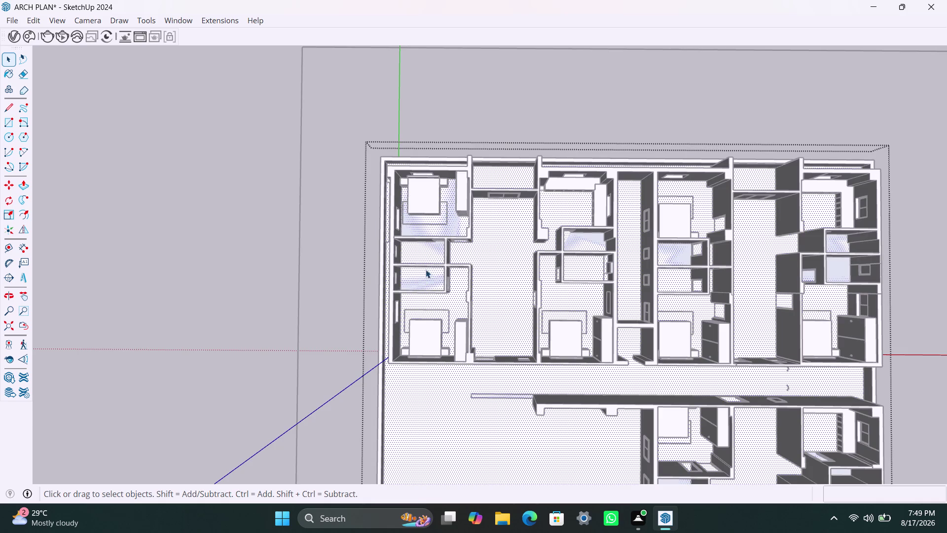
key(p)
click(508, 257)
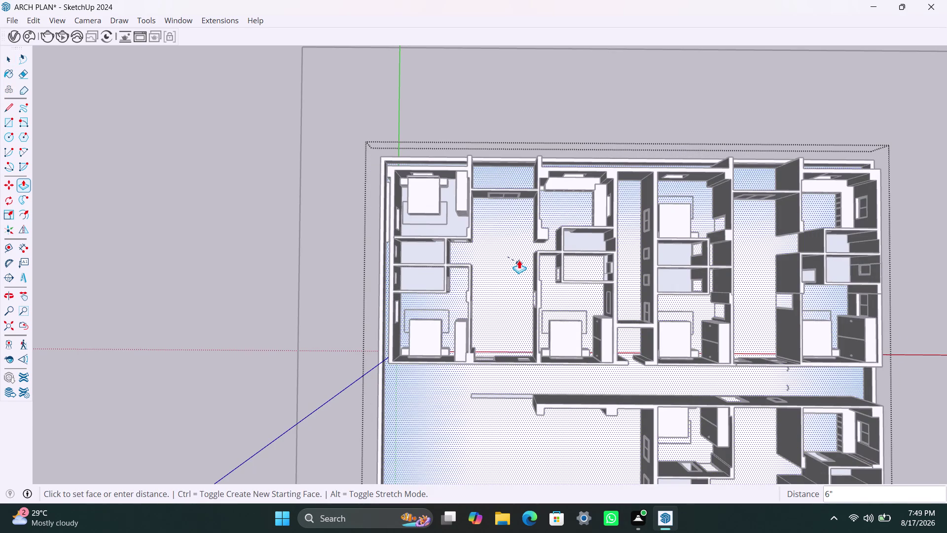
text(2")
key(Return)
key(space)
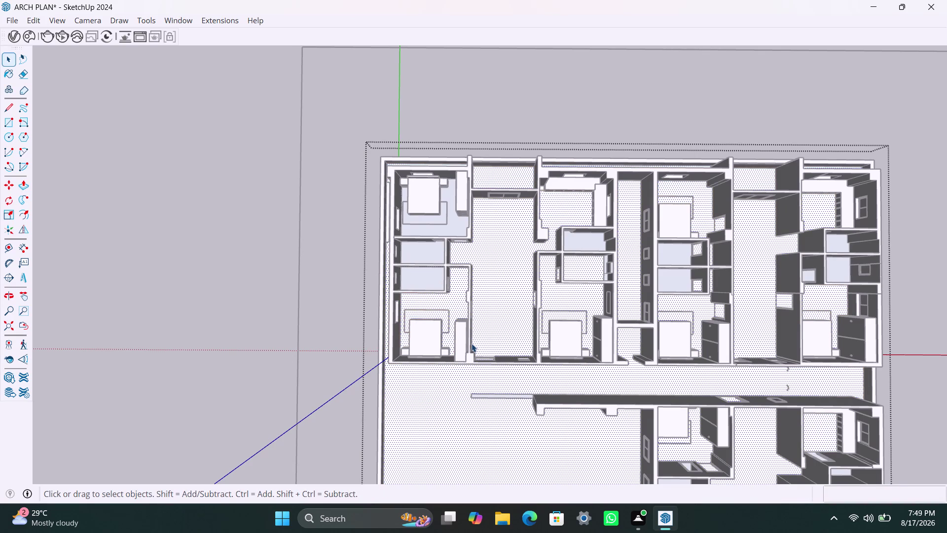
key(ctrl+z)
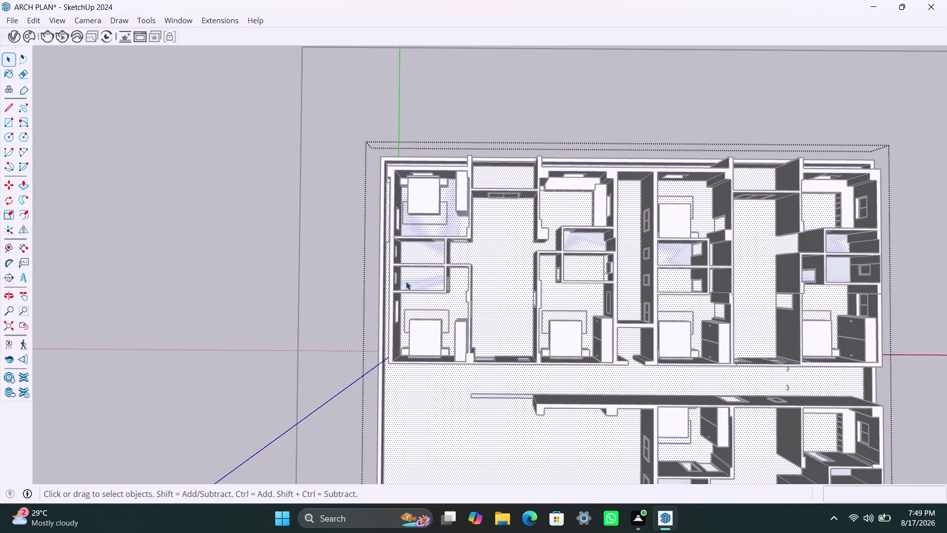
Select around the plan, orbit the house from several angles, and open the Camera menu.
click(506, 128)
scroll(up, 3)
click(424, 284)
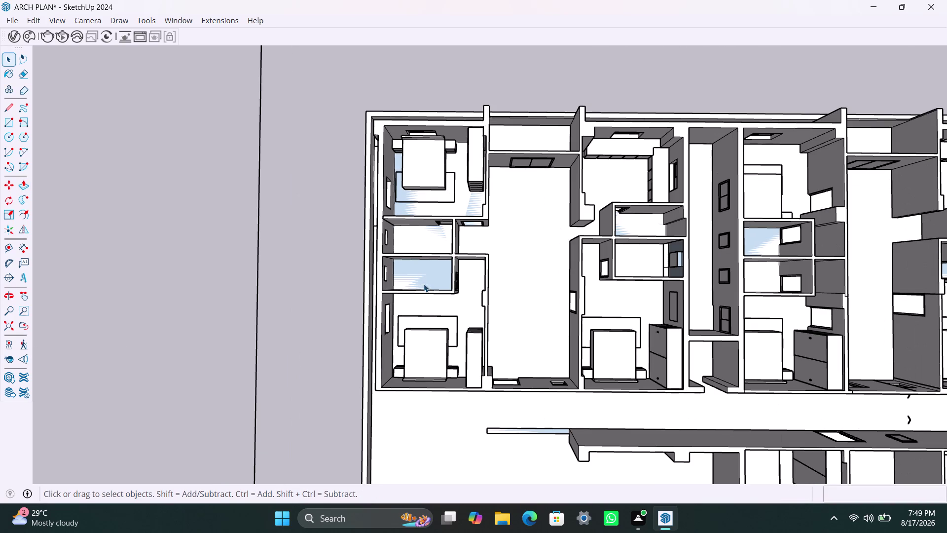
double_click(423, 283)
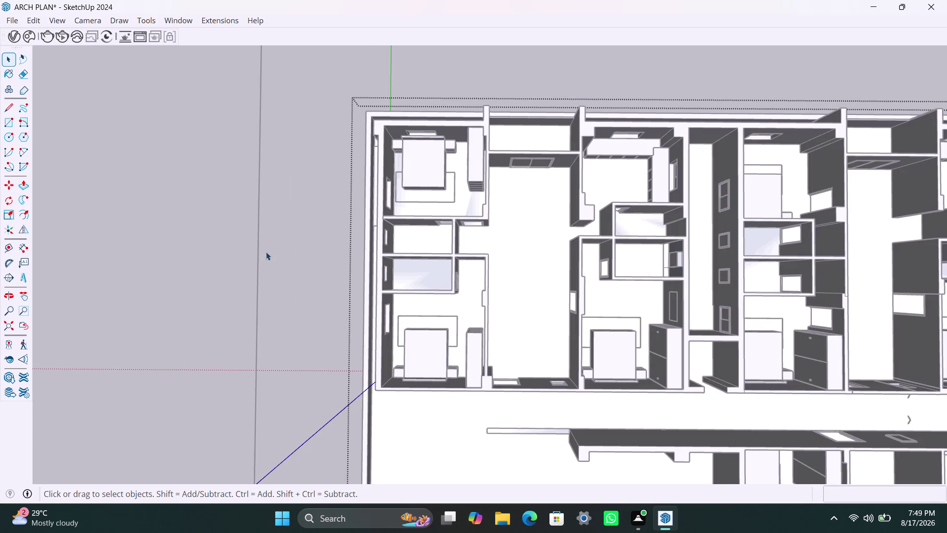
click(260, 250)
scroll(down, 3)
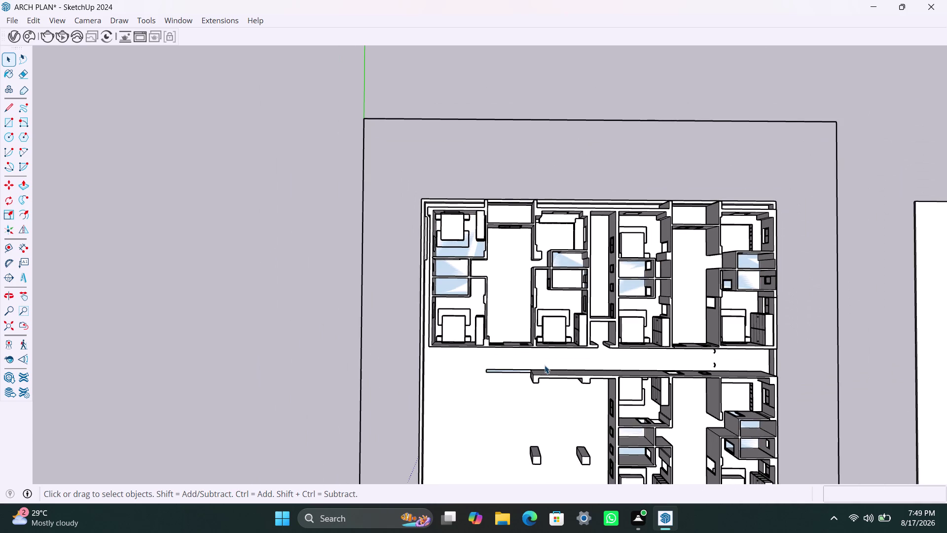
middle_drag(544, 365, 518, 211)
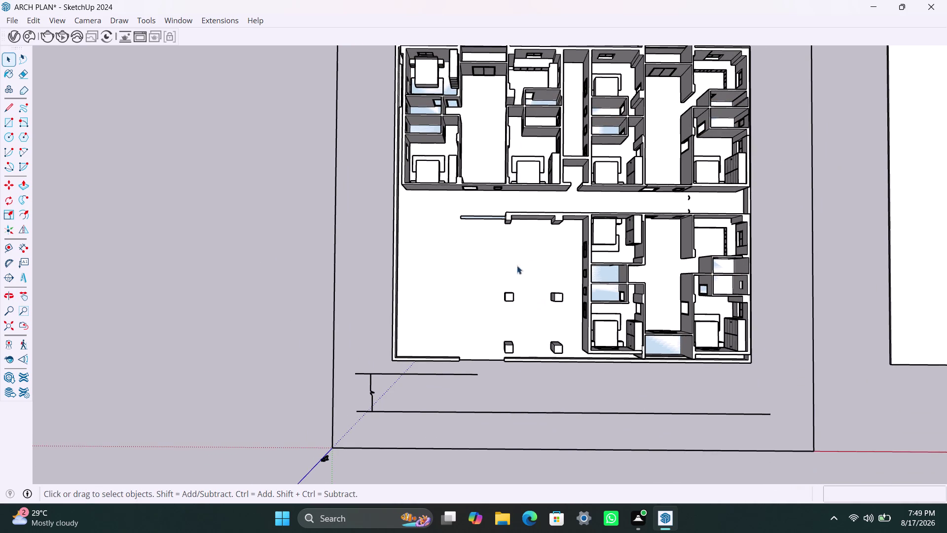
middle_drag(508, 266, 598, 178)
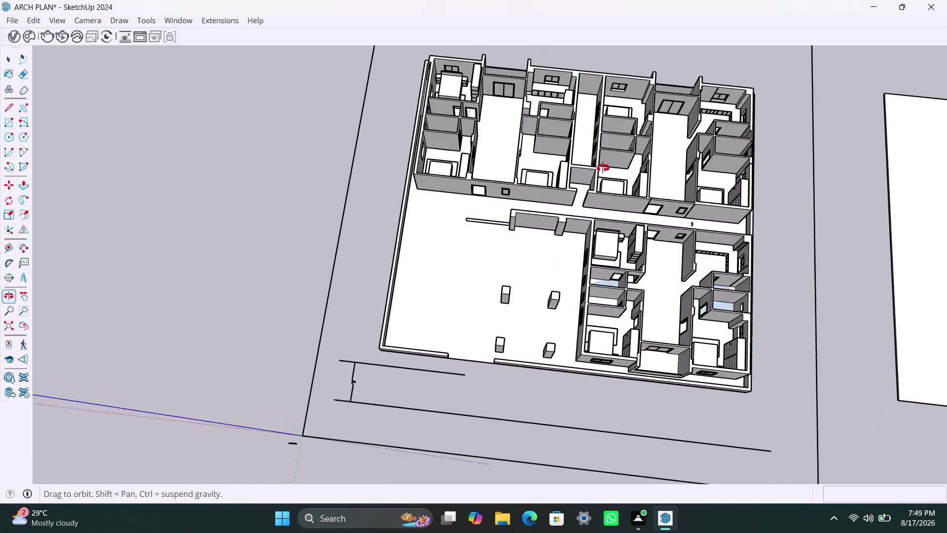
middle_drag(598, 178, 630, 133)
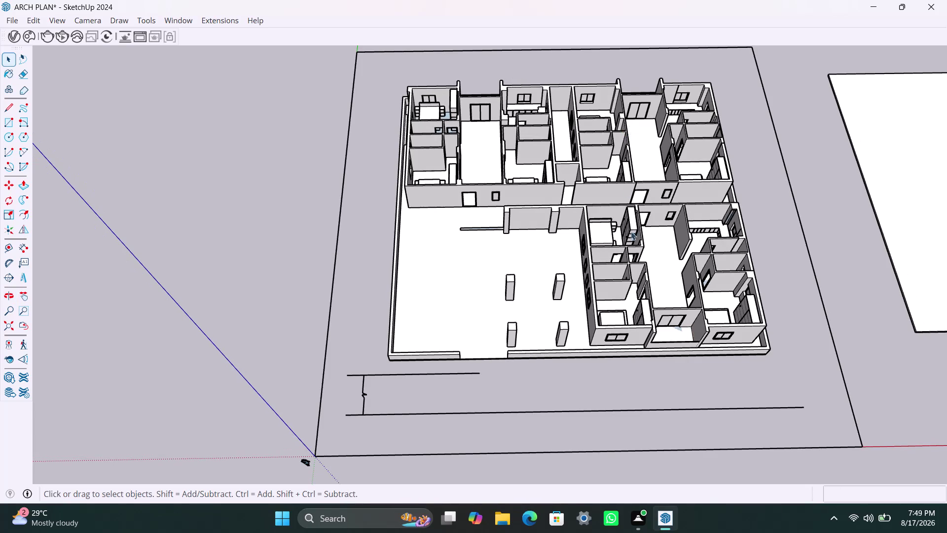
middle_drag(539, 266, 548, 327)
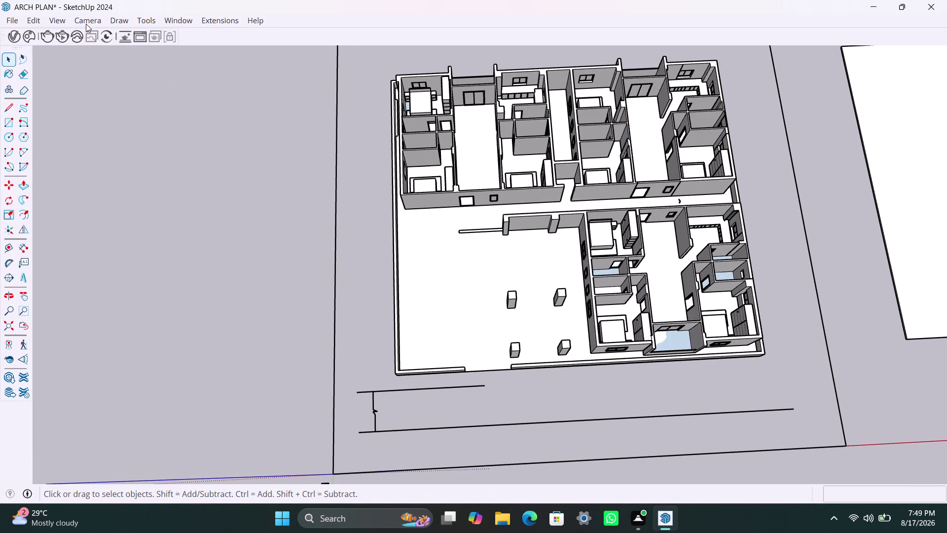
click(86, 23)
Switch to the Top standard view, centre the plan, and start a screen capture.
click(177, 67)
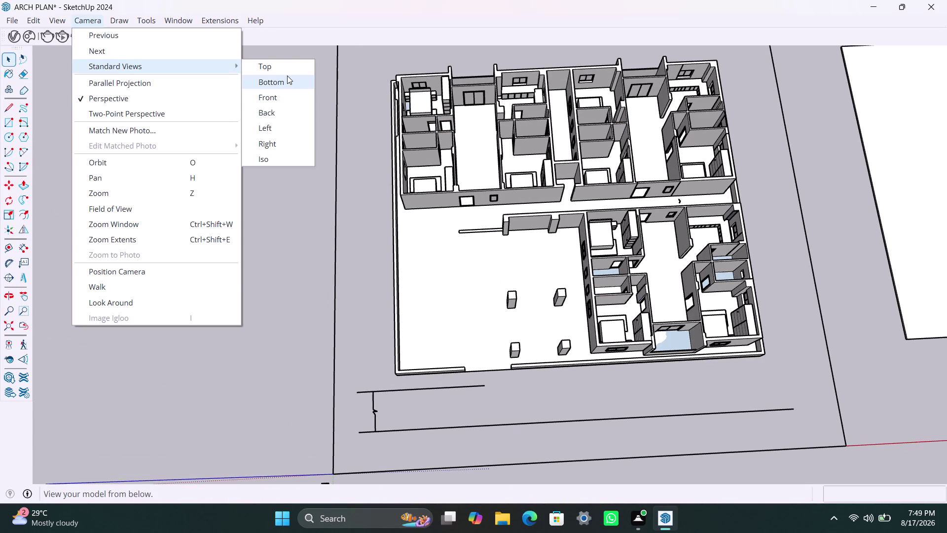
click(288, 66)
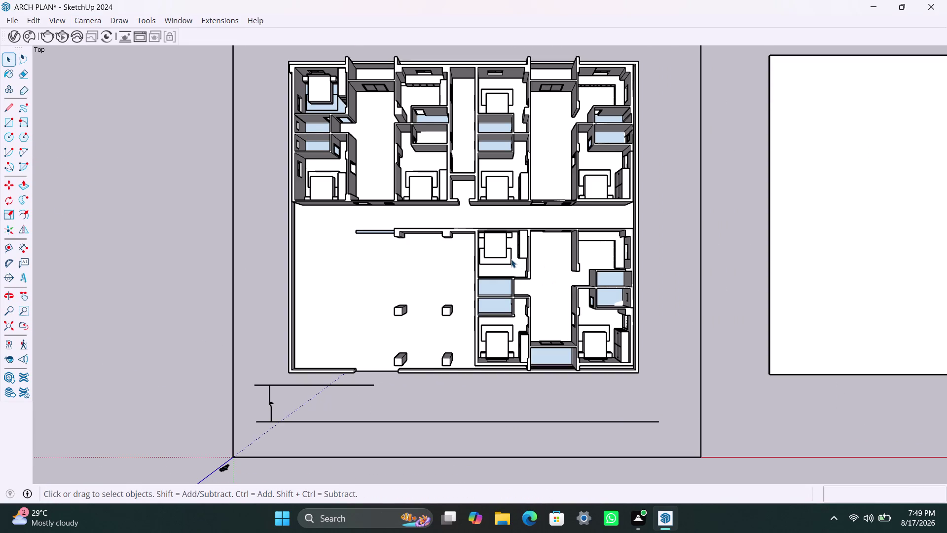
middle_drag(479, 273, 482, 285)
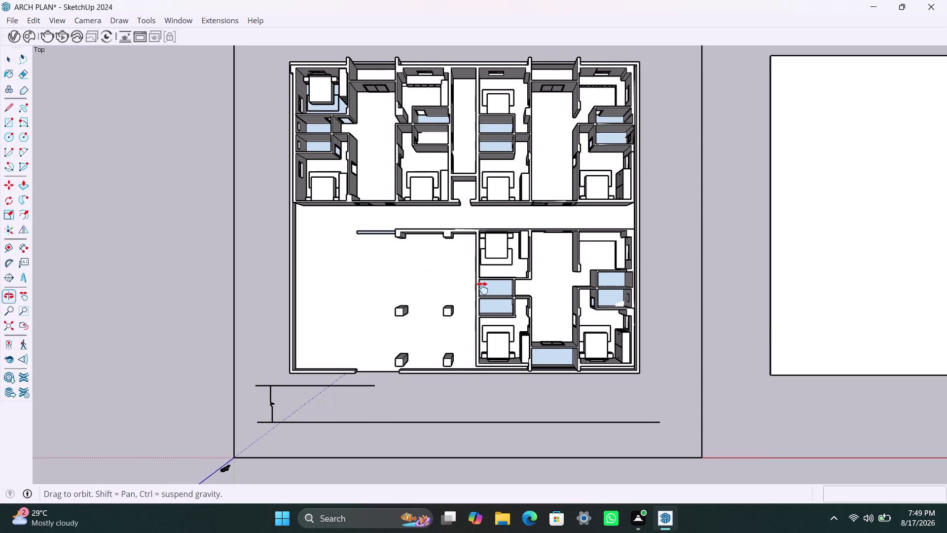
middle_drag(482, 285, 499, 330)
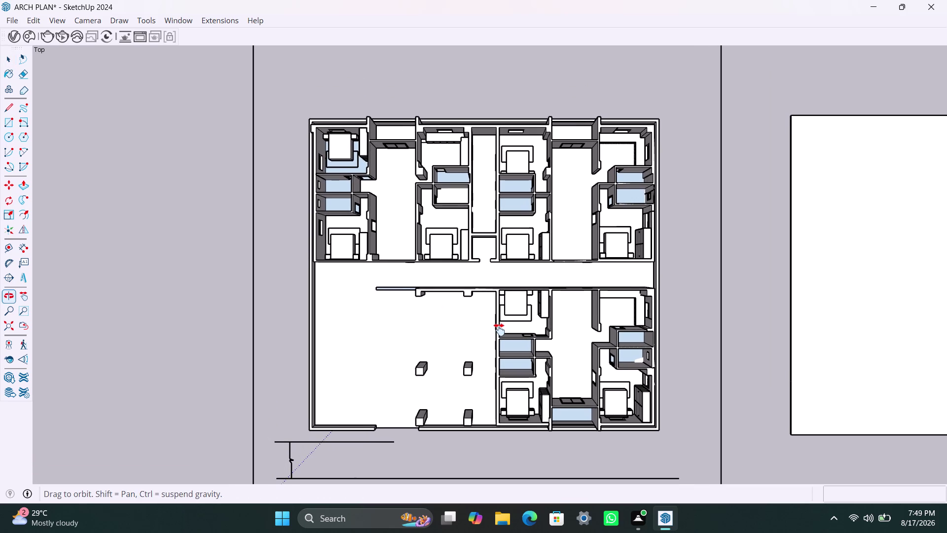
middle_drag(499, 330, 500, 314)
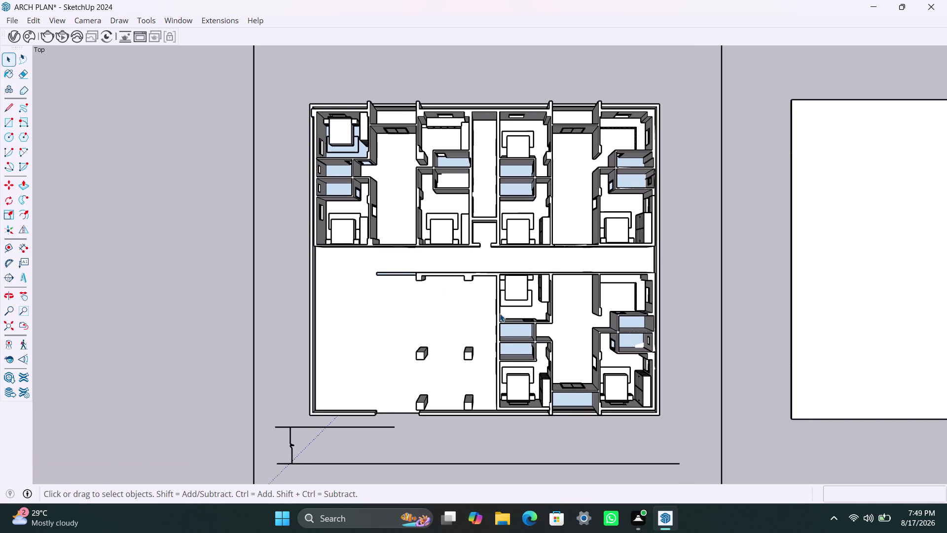
click(338, 518)
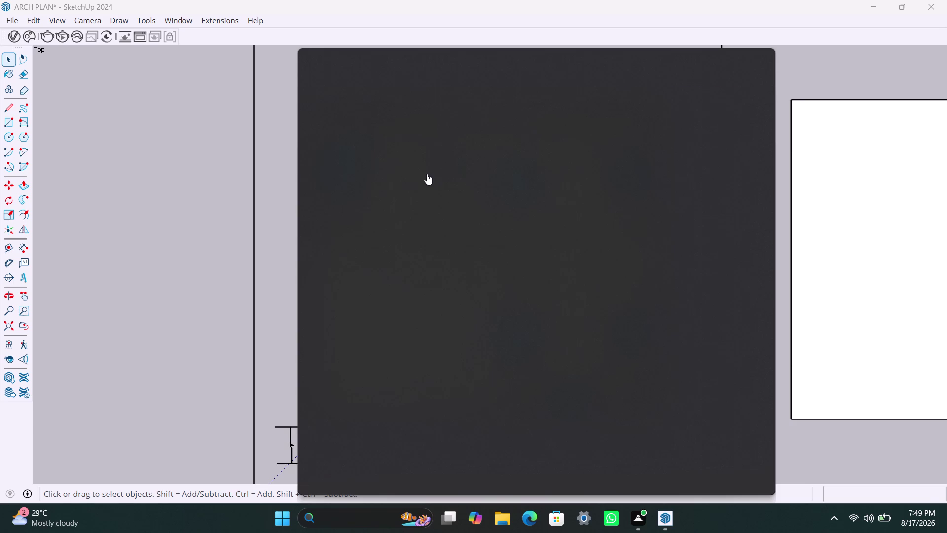
click(390, 107)
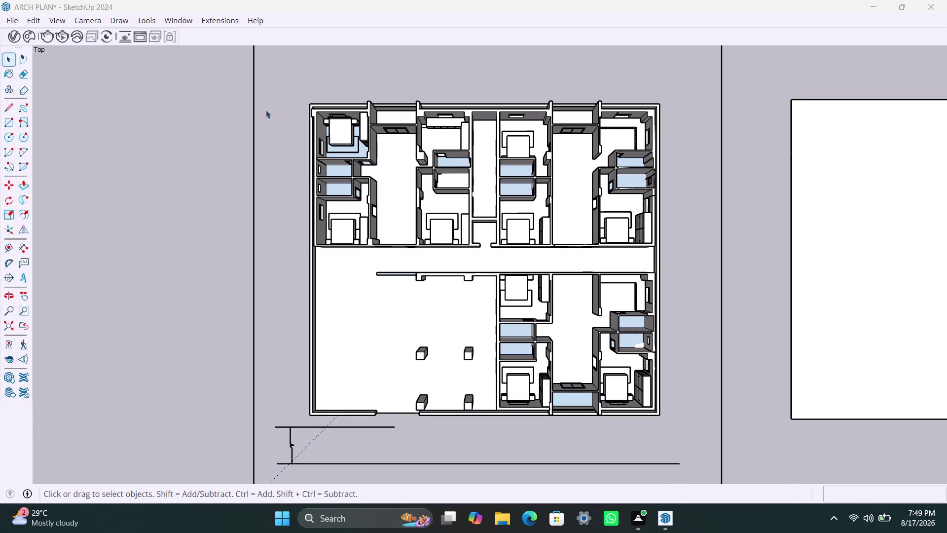
click(336, 219)
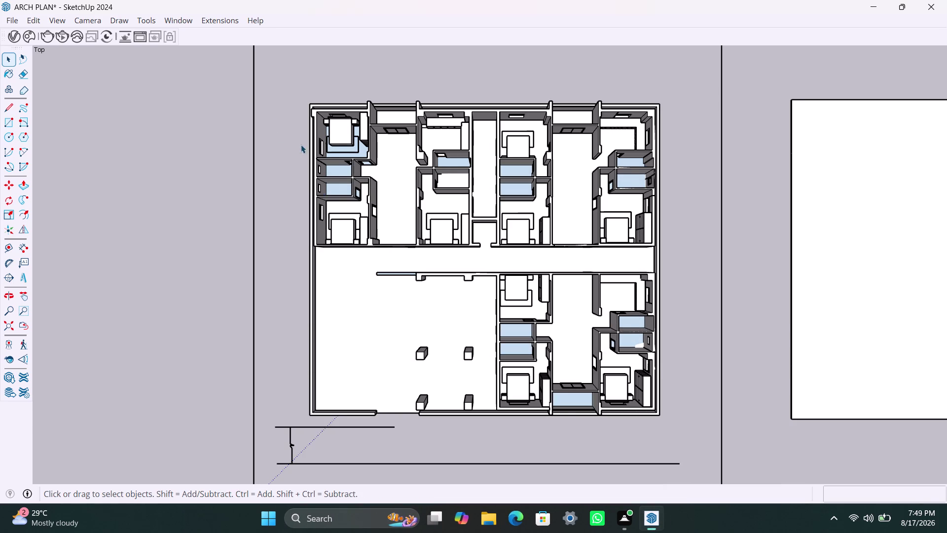
Snip a rectangle around the entire top-view floor plan and bring up its save dialog.
drag(268, 63, 417, 375)
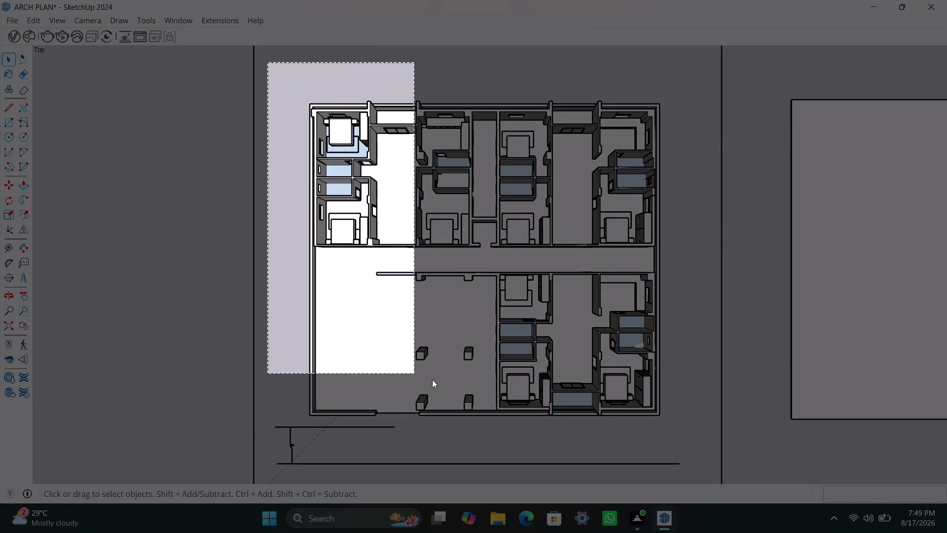
drag(417, 375, 679, 423)
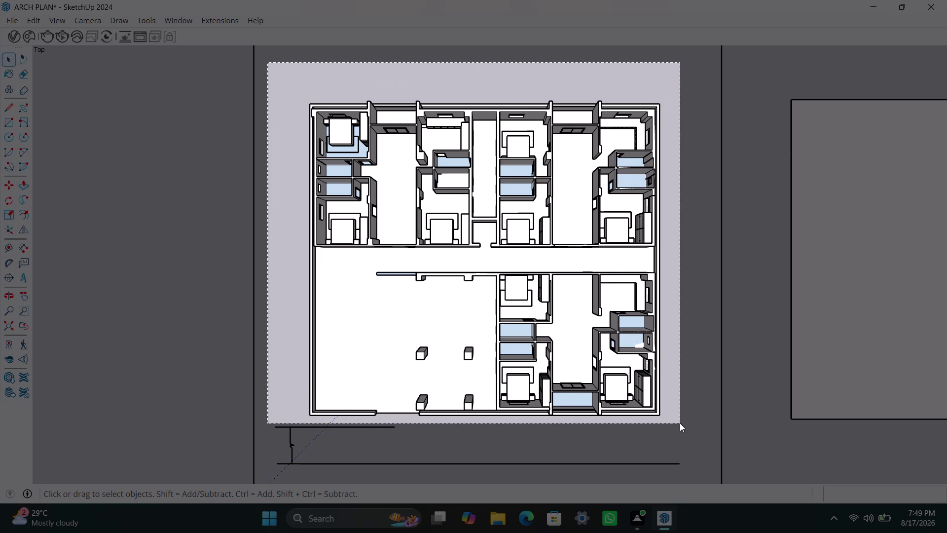
drag(680, 423, 696, 425)
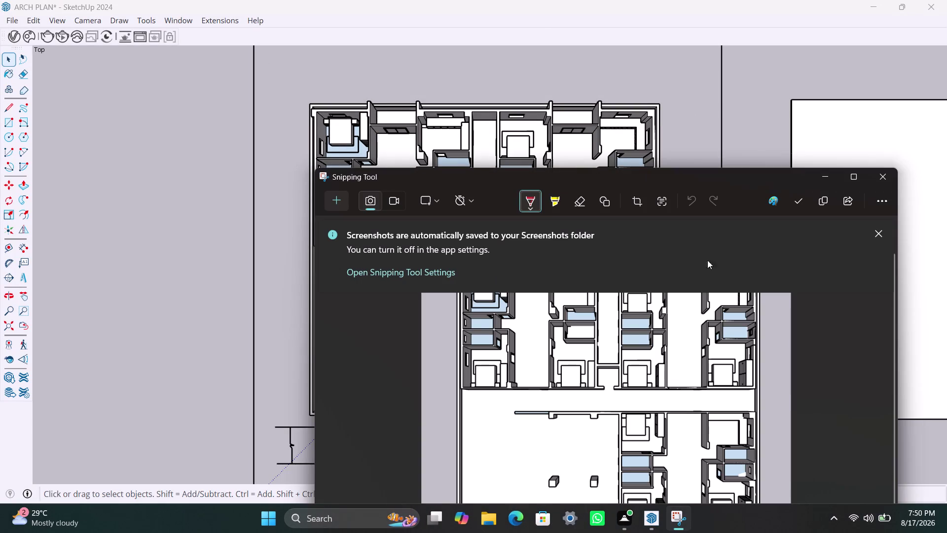
click(796, 202)
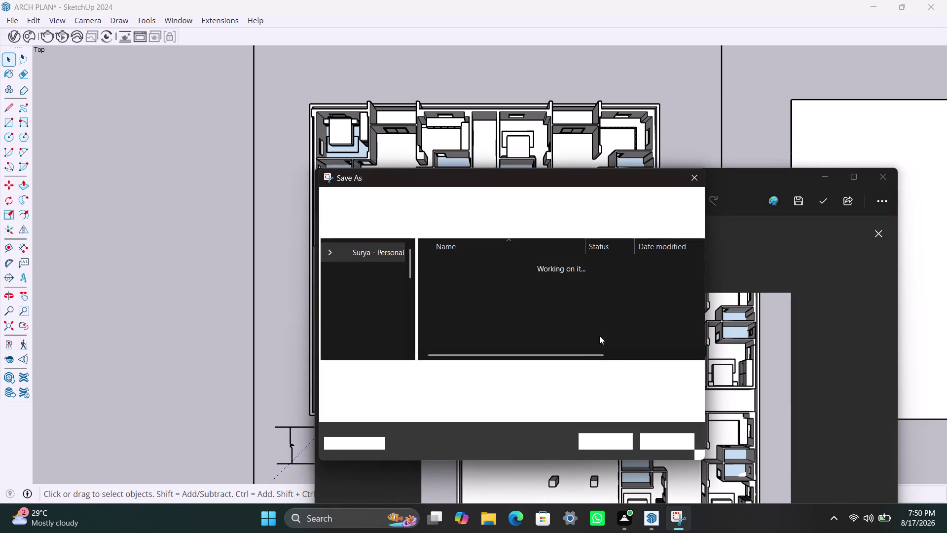
Replace the screenshot's file name with 'TOP VIEW 3BHK'.
drag(515, 372, 437, 371)
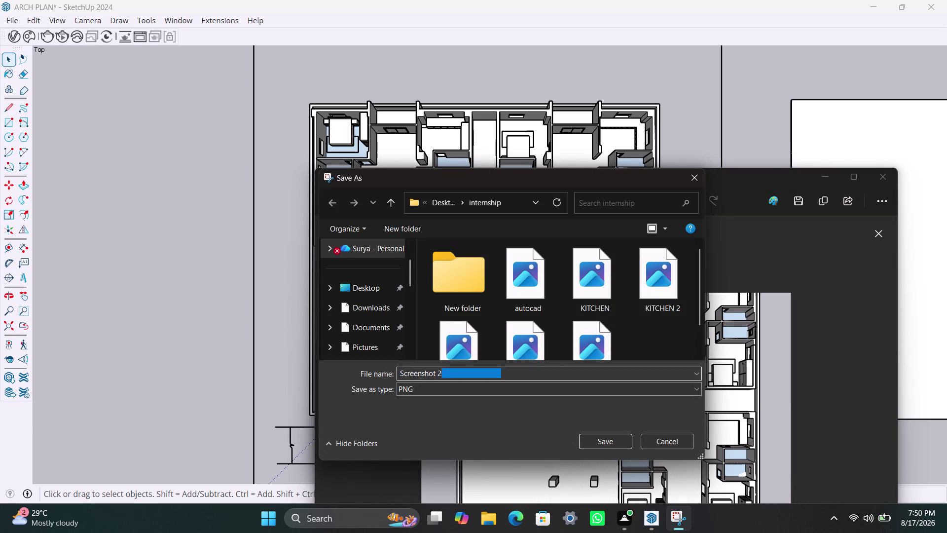
drag(436, 371, 384, 364)
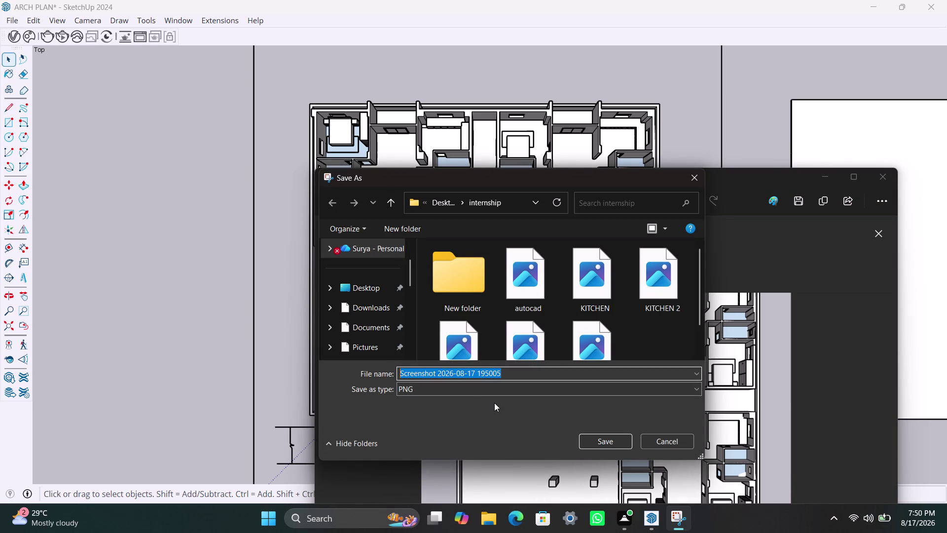
text(TOP)
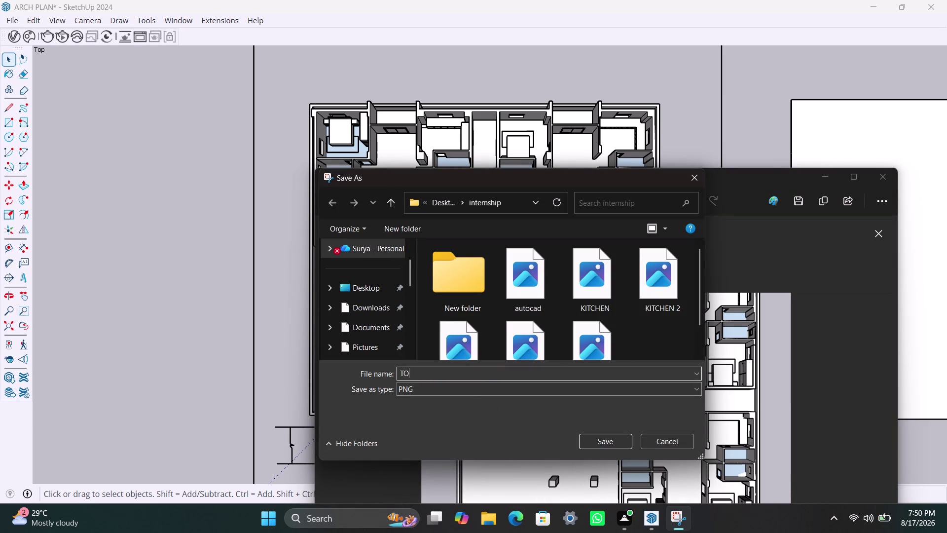
key(space)
text(VI)
text(EW)
key(space)
text(3BH)
text(K)
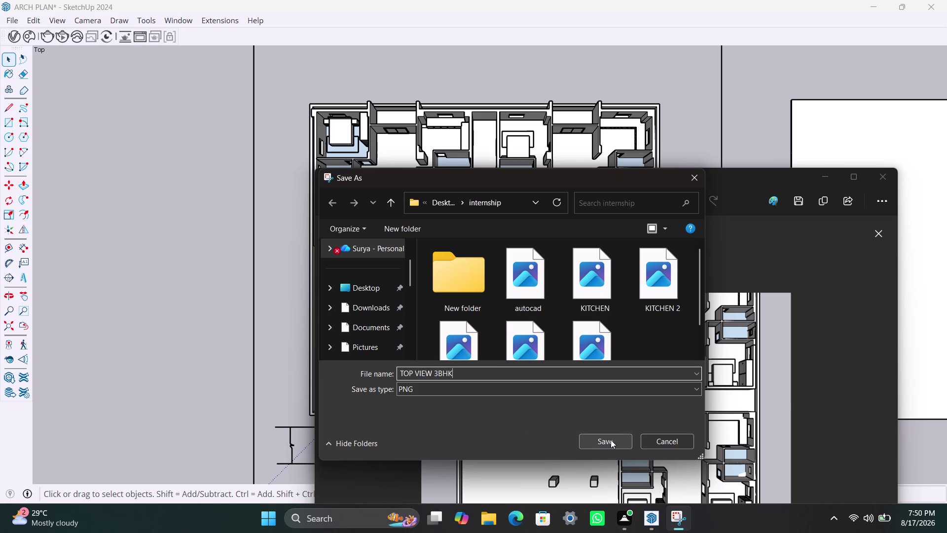
Save it into the Desktop internship folder and close Snipping Tool.
double_click(362, 281)
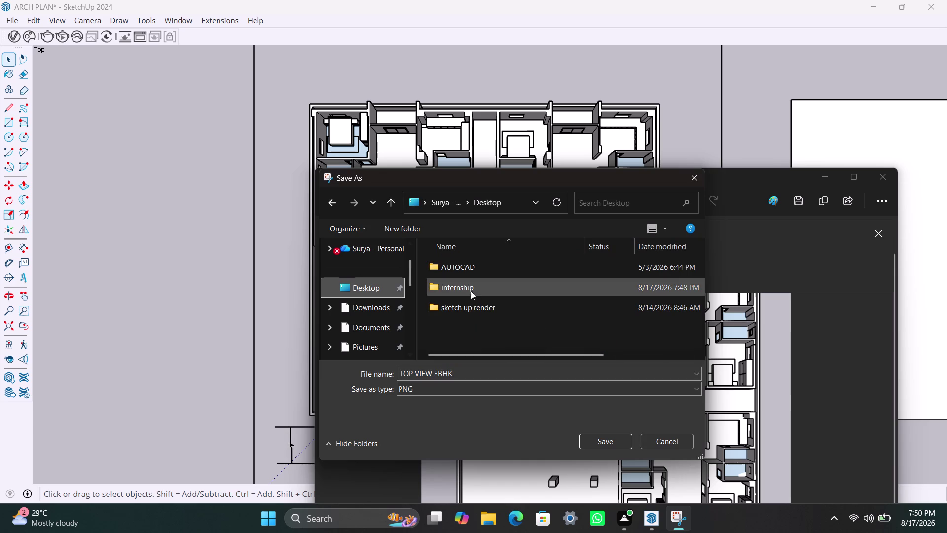
double_click(471, 292)
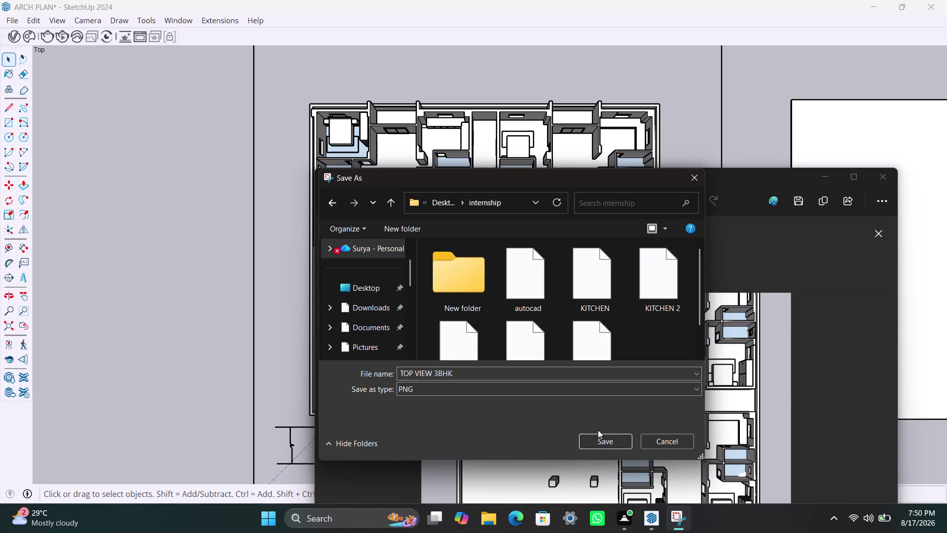
click(612, 443)
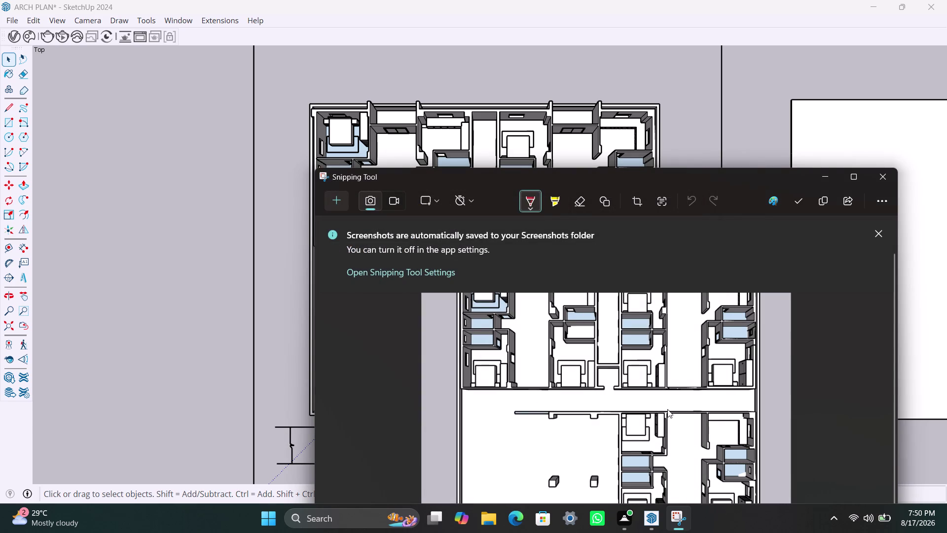
click(876, 183)
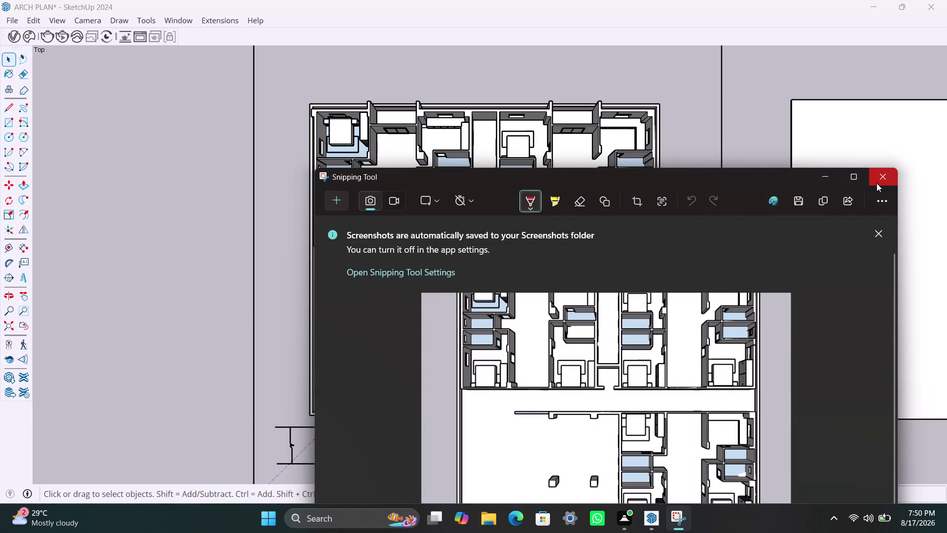
middle_drag(625, 422, 620, 427)
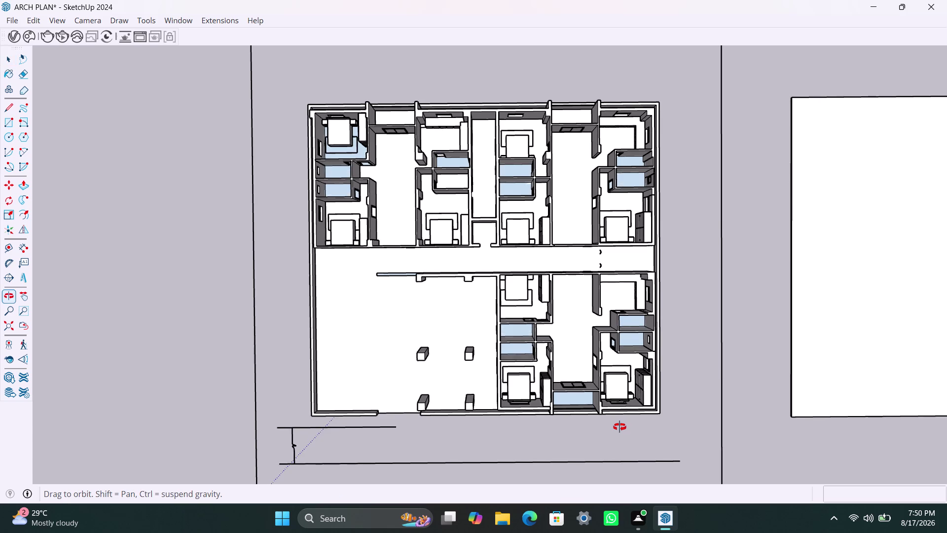
Orbit and zoom into a tilted perspective of the roofless house's walls, windows and columns.
middle_drag(619, 426, 598, 203)
scroll(down, 3)
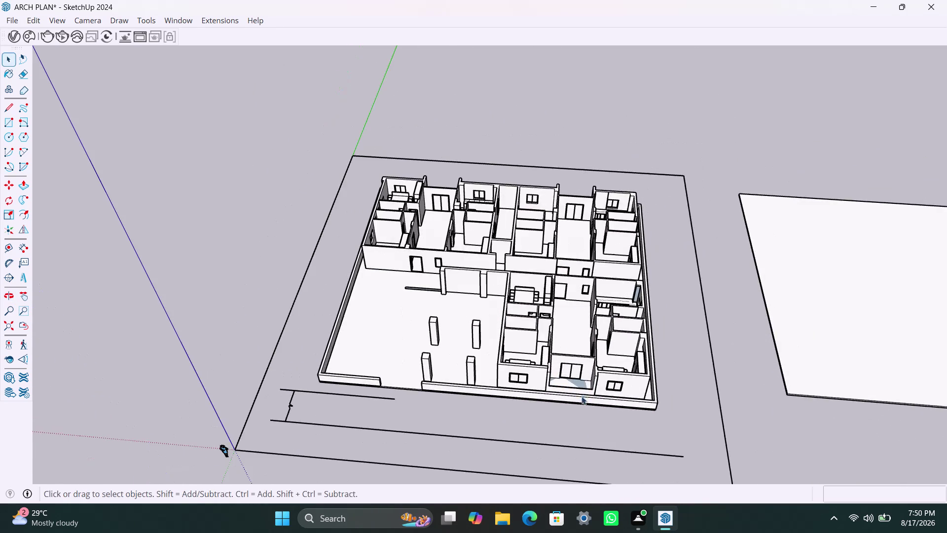
middle_drag(581, 396, 420, 275)
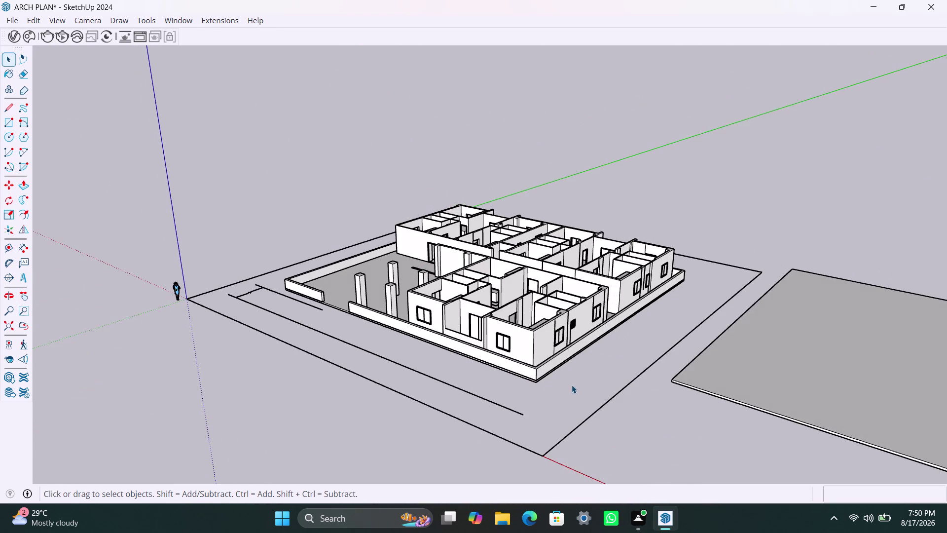
scroll(up, 3)
middle_drag(572, 385, 537, 414)
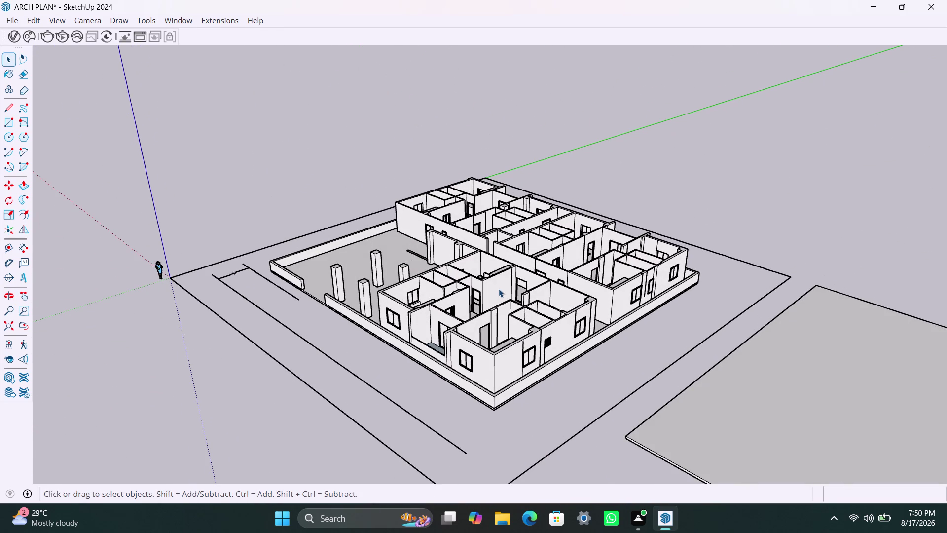
scroll(up, 3)
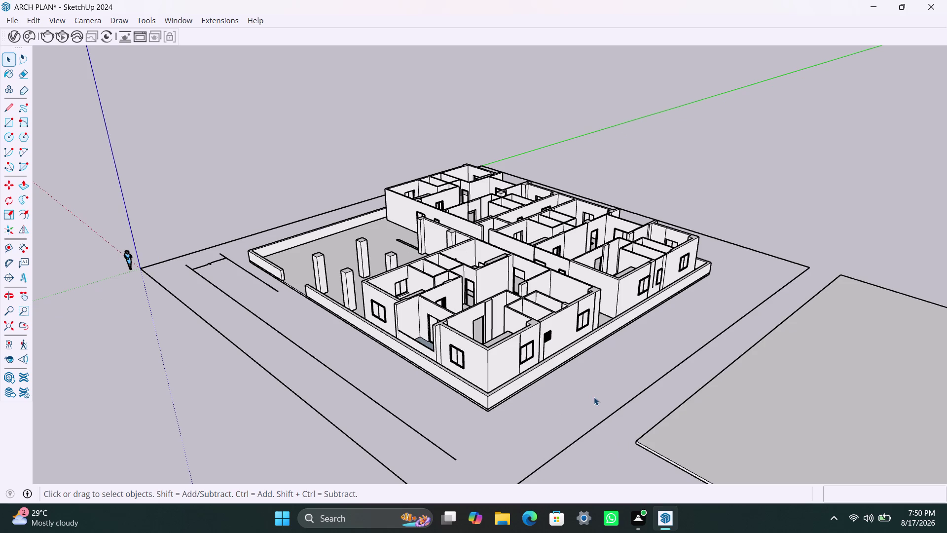
scroll(down, 3)
middle_drag(517, 401, 609, 458)
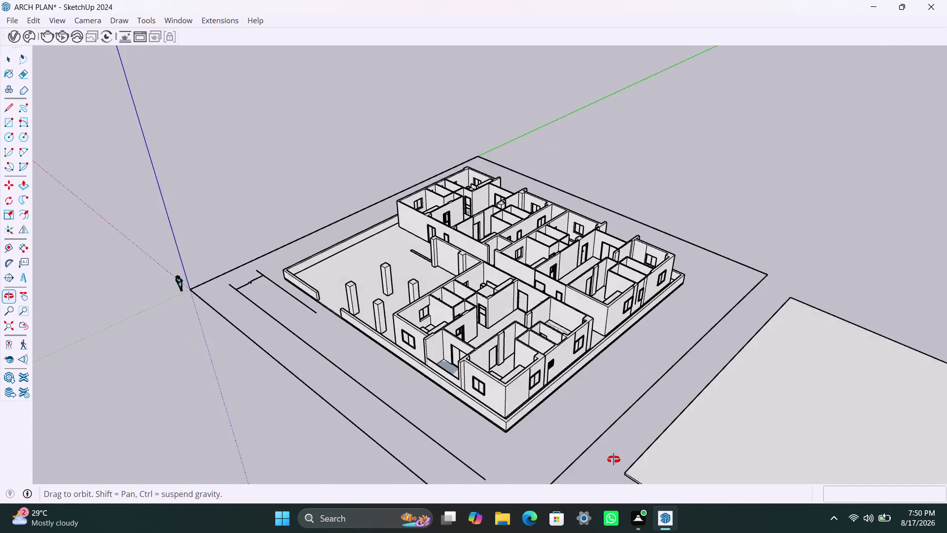
middle_drag(609, 458, 736, 478)
scroll(up, 3)
middle_drag(570, 424, 736, 457)
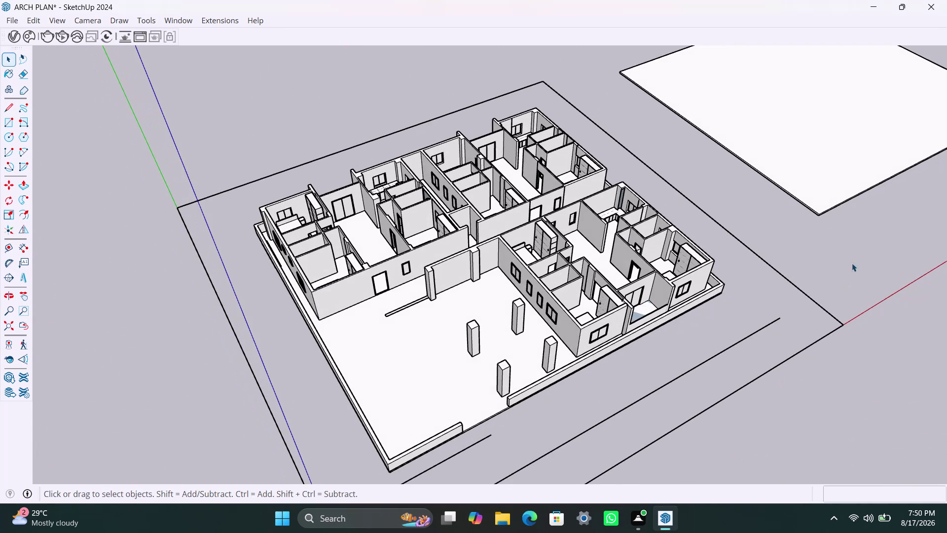
Select the roof slab and start moving it, then cancel the move.
click(819, 200)
key(m)
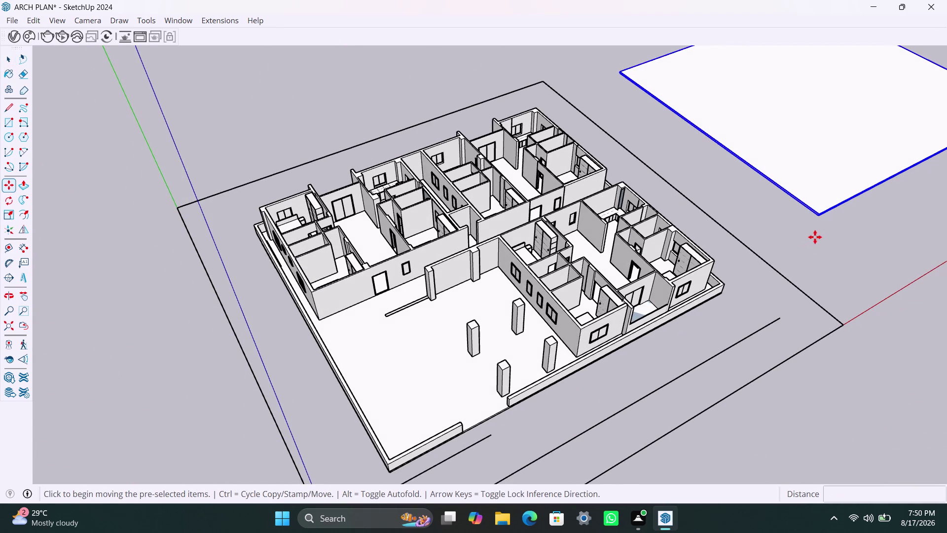
click(818, 219)
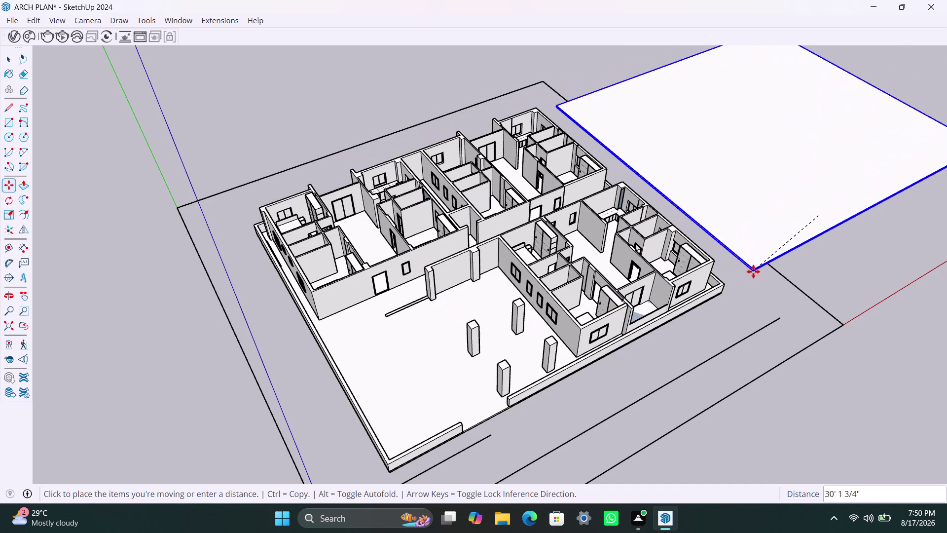
key(ctrl+z)
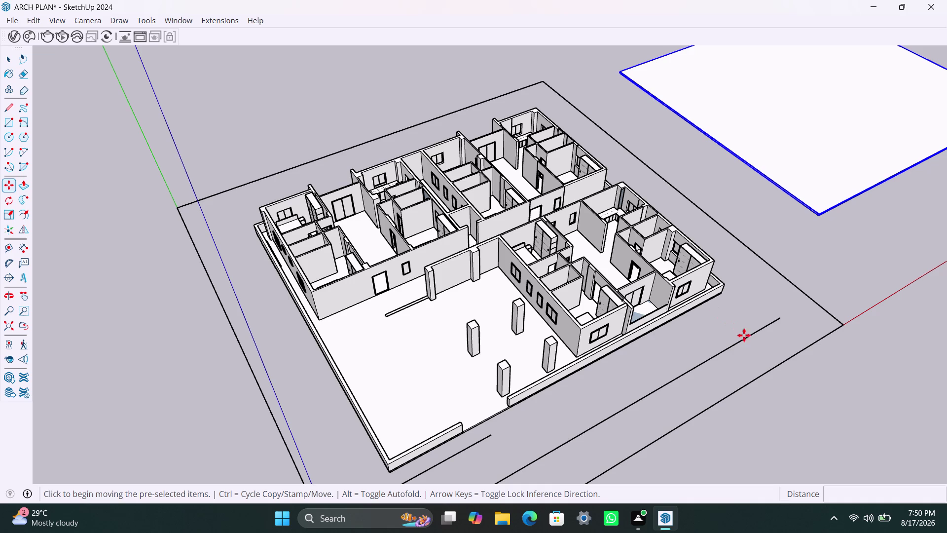
Undo until the roof slab is back on the house, deselect, and look beneath it.
key(ctrl+z)
key(ctrl+z)
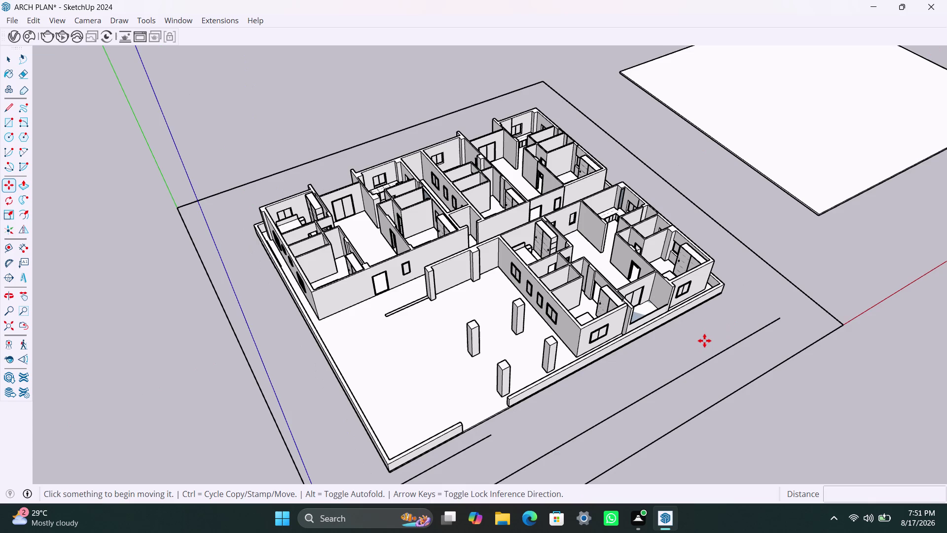
key(ctrl+z)
key(ctrl+z)
key(ctrl+z)
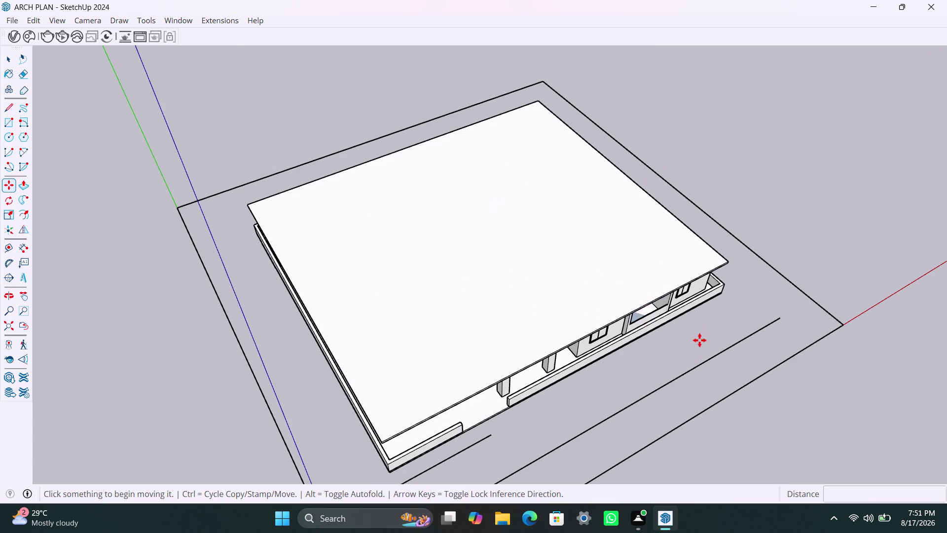
key(space)
click(835, 266)
scroll(up, 3)
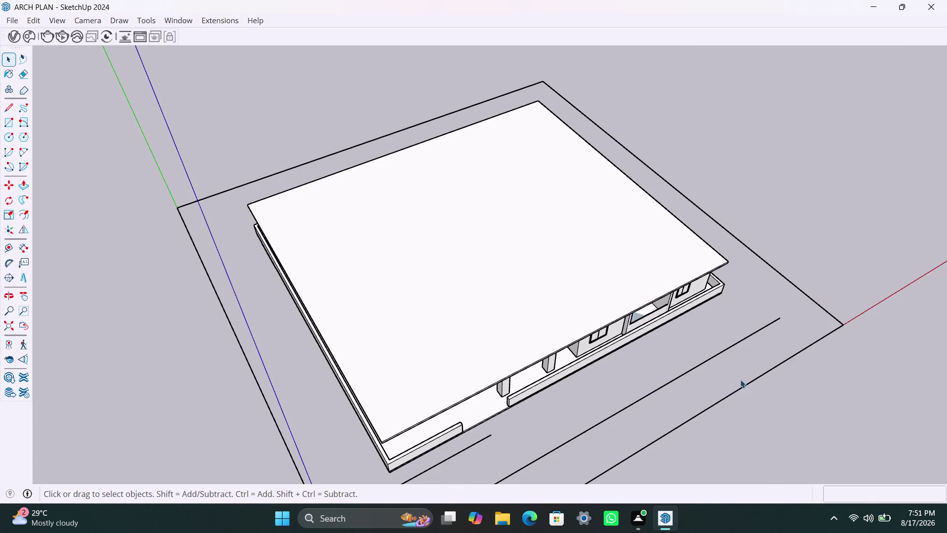
middle_drag(727, 409, 598, 298)
scroll(up, 3)
middle_drag(643, 380, 647, 375)
scroll(up, 3)
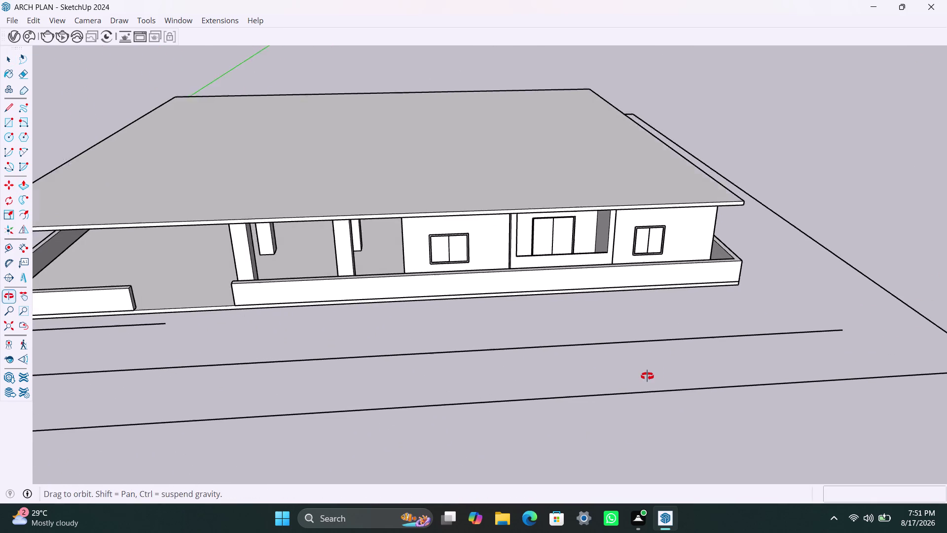
middle_drag(647, 375, 648, 373)
scroll(up, 3)
middle_drag(470, 376, 452, 322)
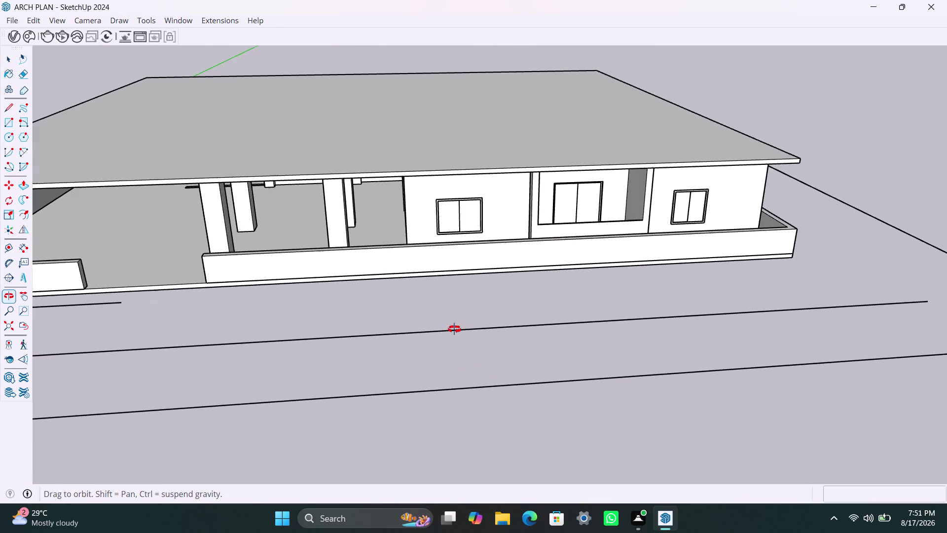
middle_drag(451, 321, 460, 275)
middle_drag(463, 301, 568, 357)
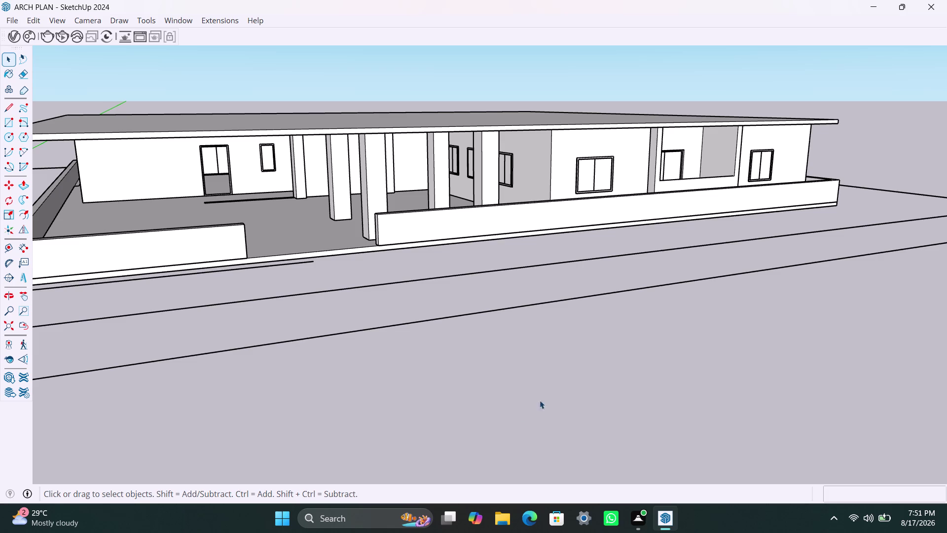
scroll(down, 3)
middle_drag(686, 392, 577, 396)
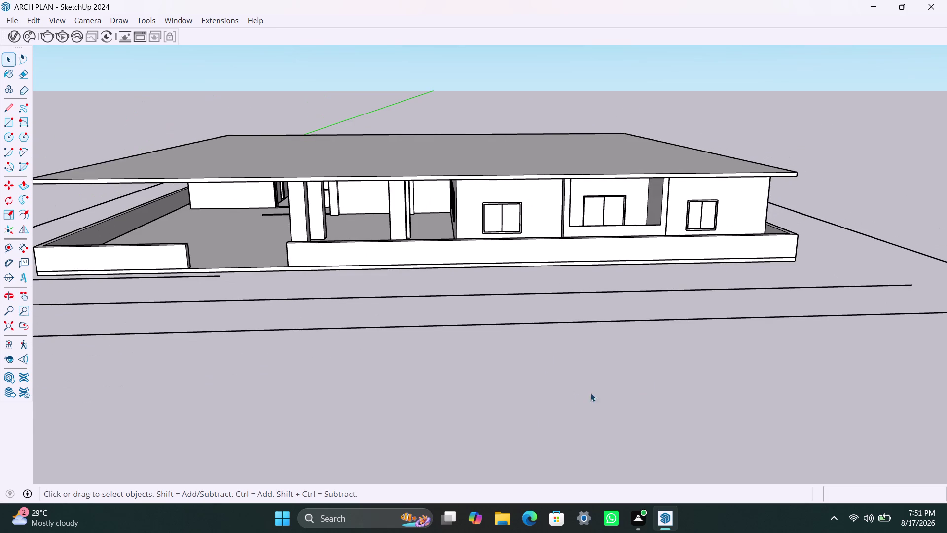
click(834, 186)
scroll(down, 3)
middle_drag(549, 256, 578, 234)
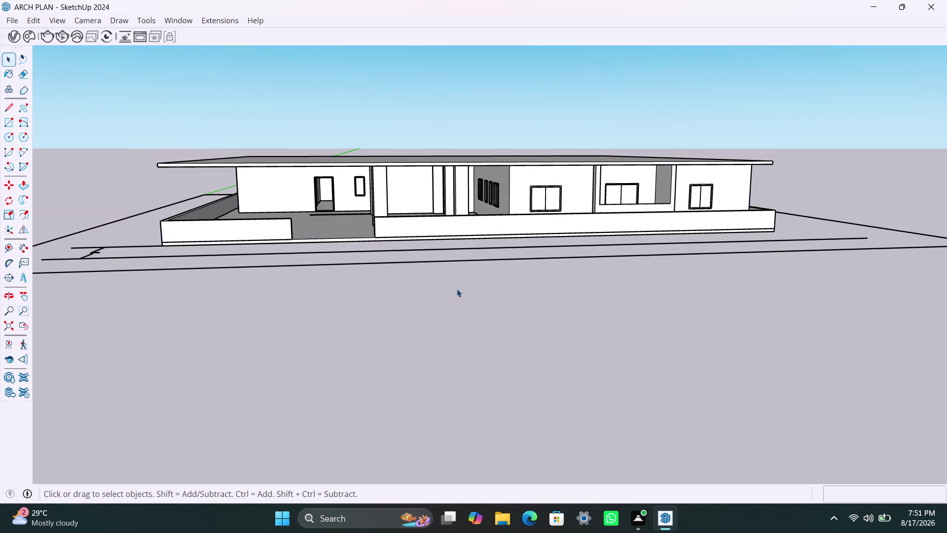
click(455, 293)
scroll(up, 3)
middle_drag(328, 315, 495, 316)
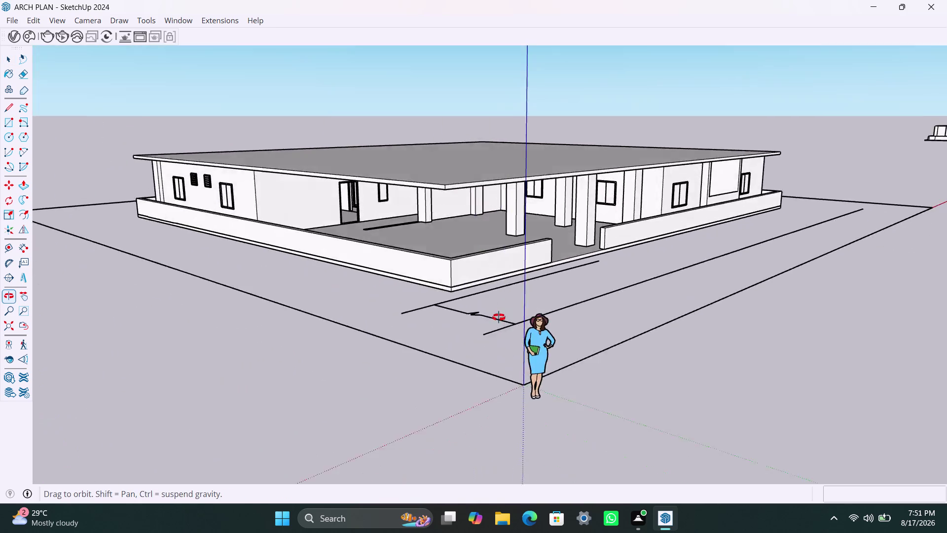
middle_drag(495, 316, 480, 309)
middle_drag(662, 380, 646, 382)
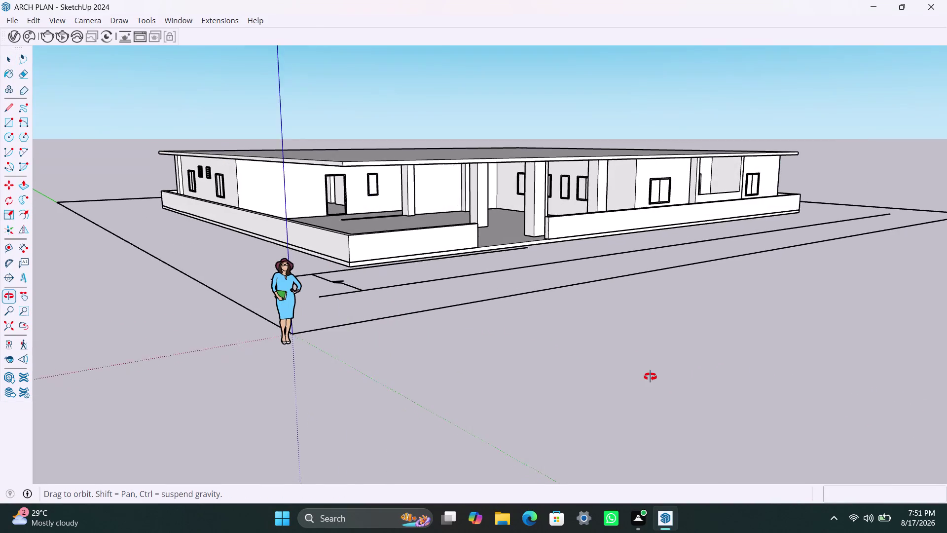
middle_drag(645, 383, 661, 372)
scroll(down, 3)
scroll(down, 3)
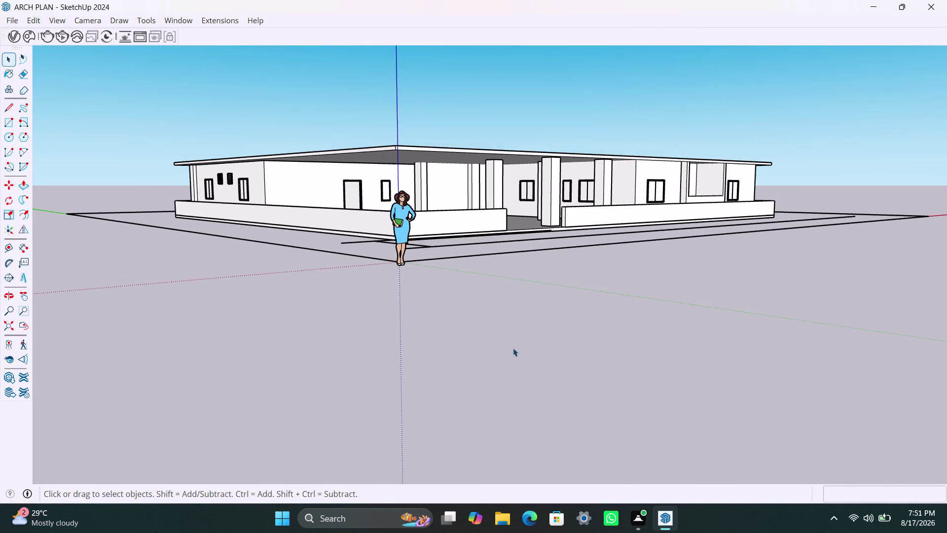
middle_drag(513, 348, 519, 403)
scroll(up, 3)
middle_drag(489, 342, 530, 346)
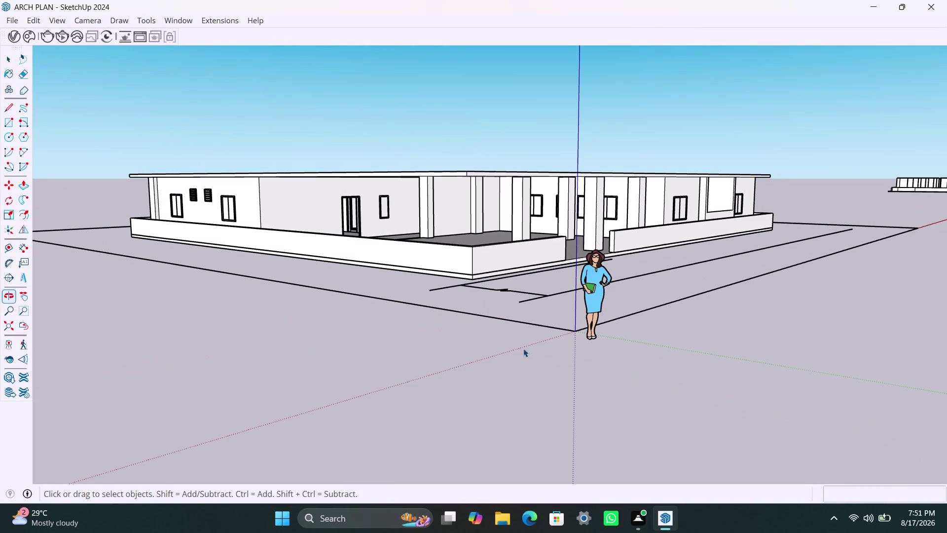
scroll(up, 3)
middle_drag(505, 375, 488, 431)
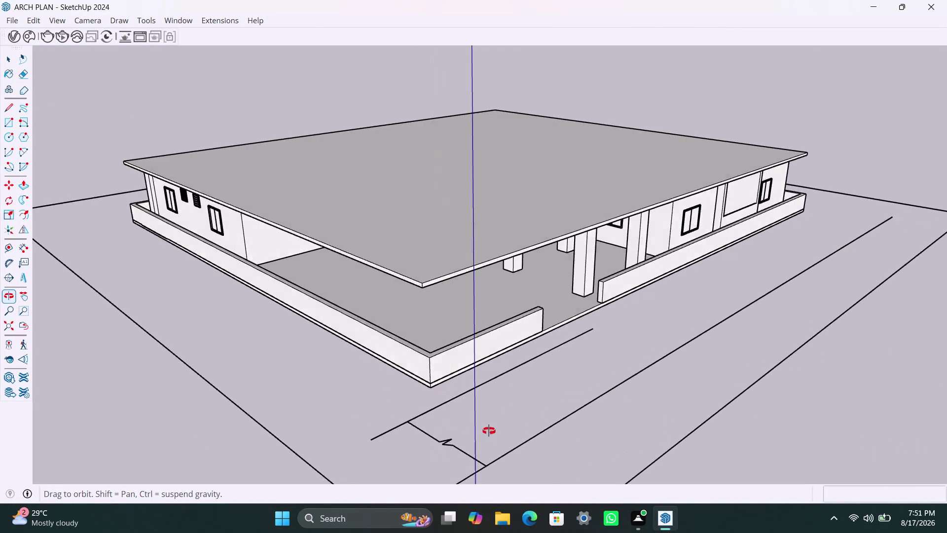
middle_drag(489, 431, 447, 363)
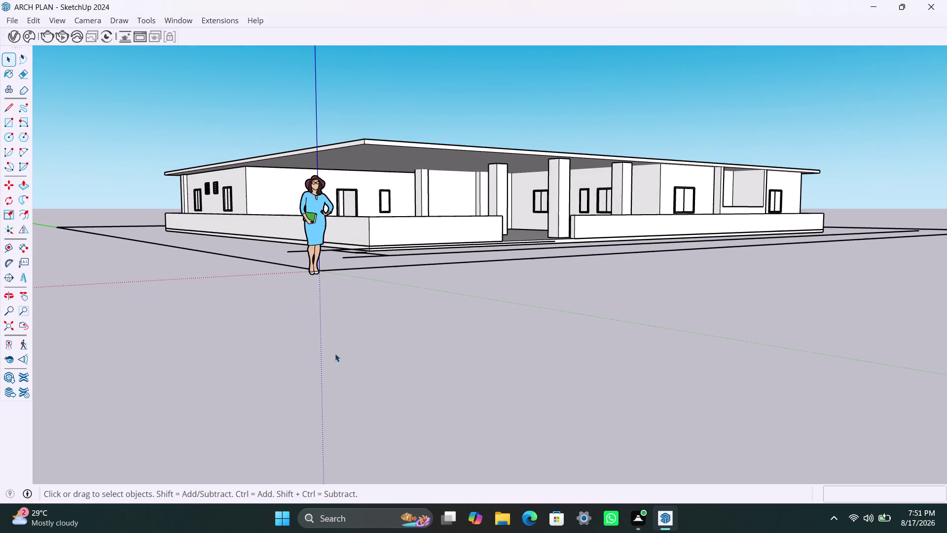
middle_drag(365, 317, 250, 333)
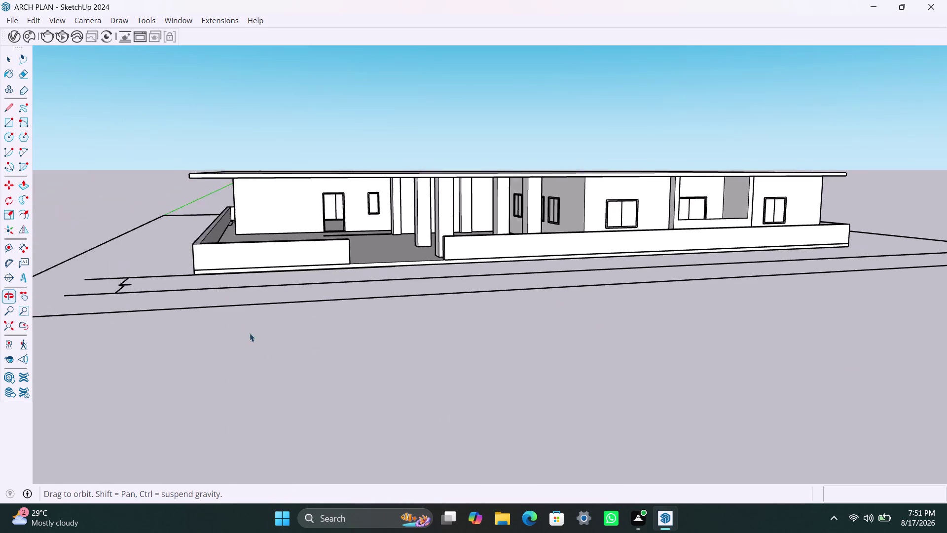
scroll(down, 3)
middle_drag(497, 382, 456, 388)
middle_drag(426, 368, 409, 383)
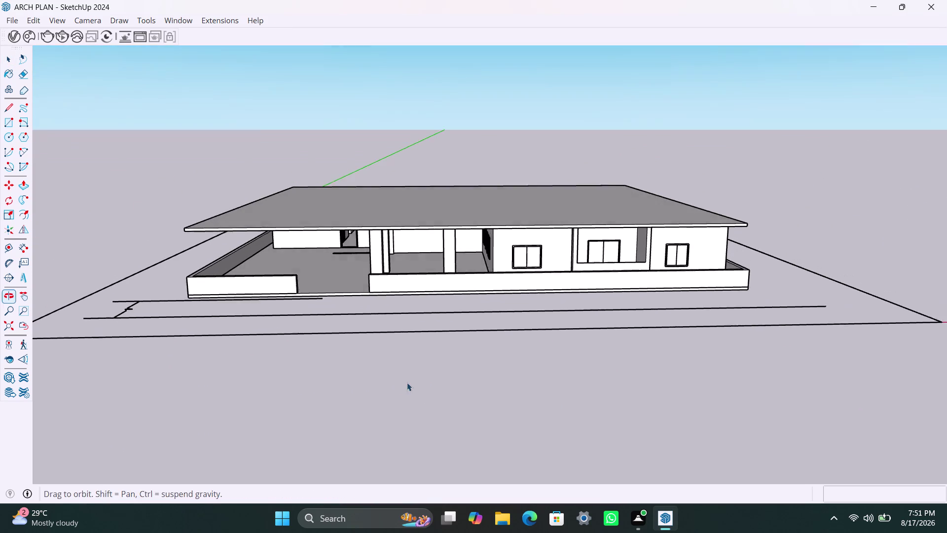
scroll(down, 3)
middle_drag(396, 368, 396, 395)
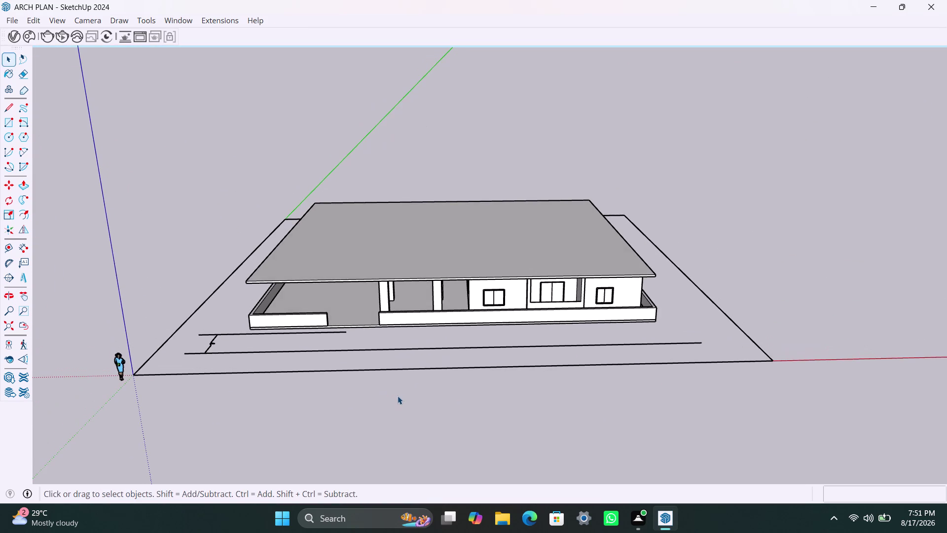
middle_drag(448, 381, 479, 370)
click(769, 280)
scroll(up, 3)
middle_drag(599, 393, 518, 343)
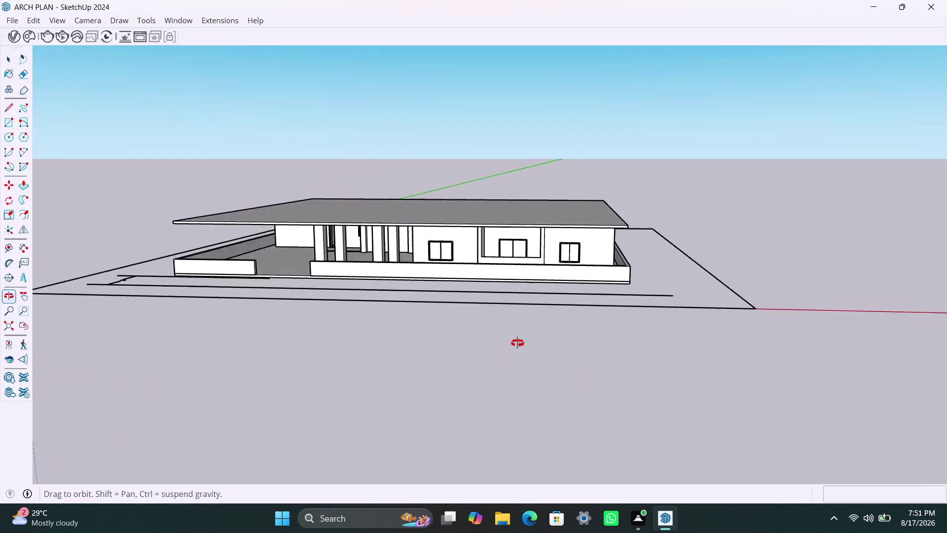
middle_drag(517, 343, 766, 357)
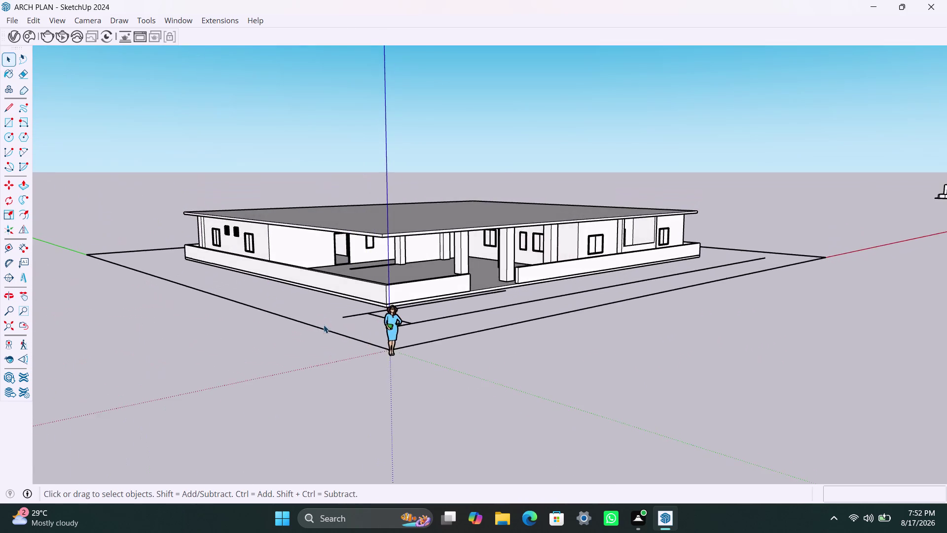
scroll(up, 3)
middle_drag(321, 322, 646, 364)
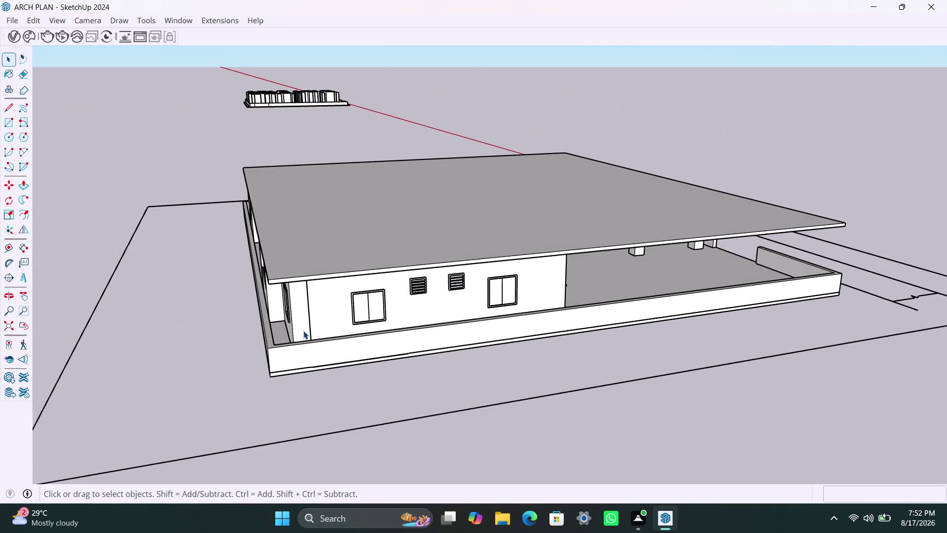
scroll(up, 3)
scroll(up, 3)
scroll(up, 3)
middle_drag(327, 315, 275, 285)
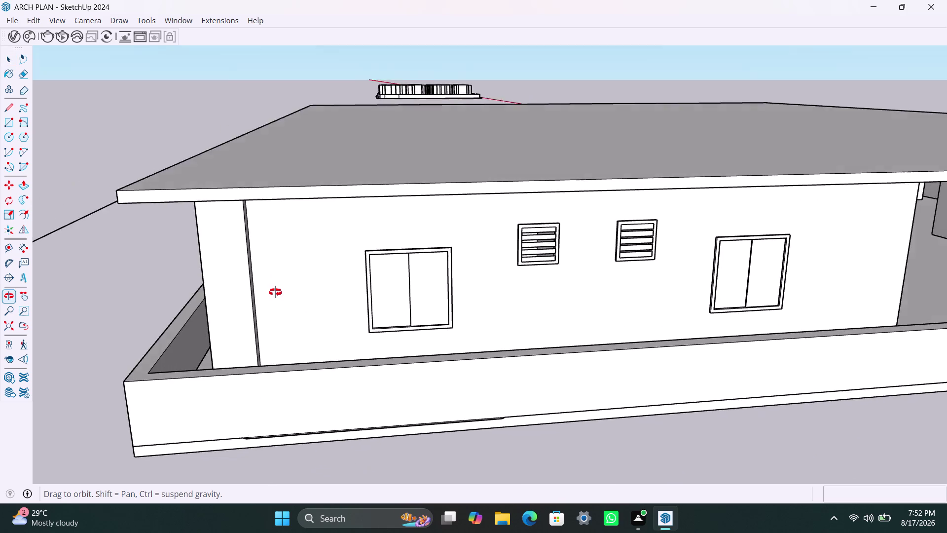
middle_drag(275, 285, 211, 262)
scroll(down, 3)
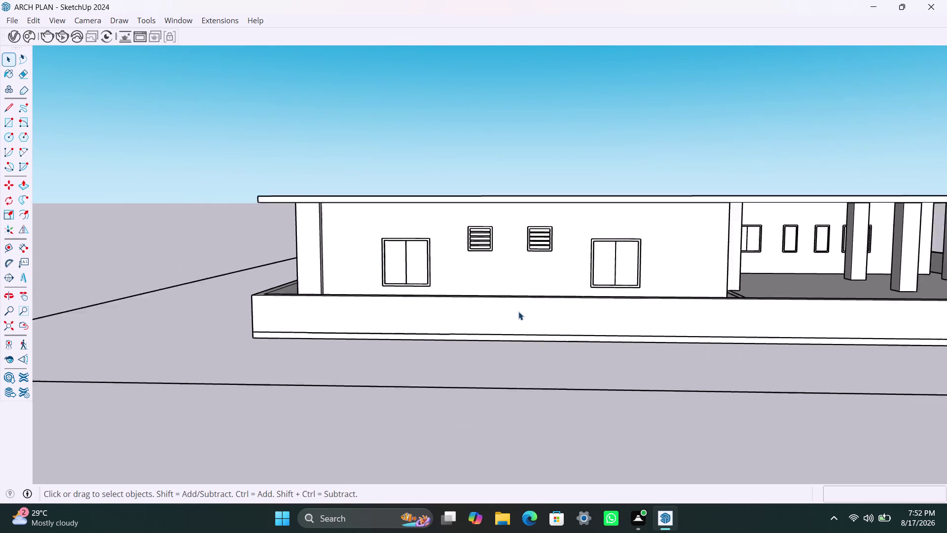
middle_drag(520, 312, 510, 349)
scroll(down, 3)
middle_drag(638, 377, 252, 300)
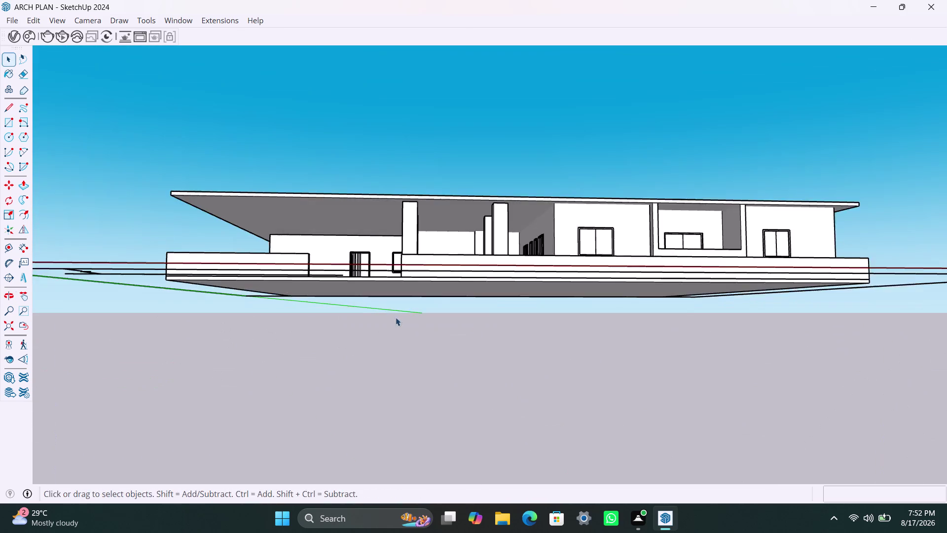
scroll(down, 3)
middle_drag(514, 353, 500, 437)
scroll(down, 3)
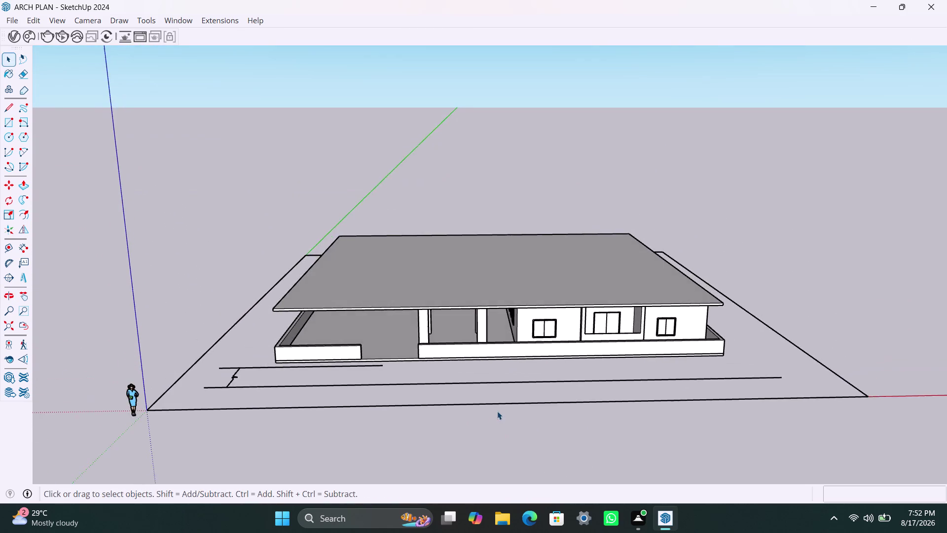
scroll(down, 3)
middle_drag(497, 411, 475, 427)
middle_drag(504, 402, 509, 415)
scroll(down, 3)
middle_drag(470, 361, 486, 418)
click(703, 334)
middle_drag(567, 392, 486, 319)
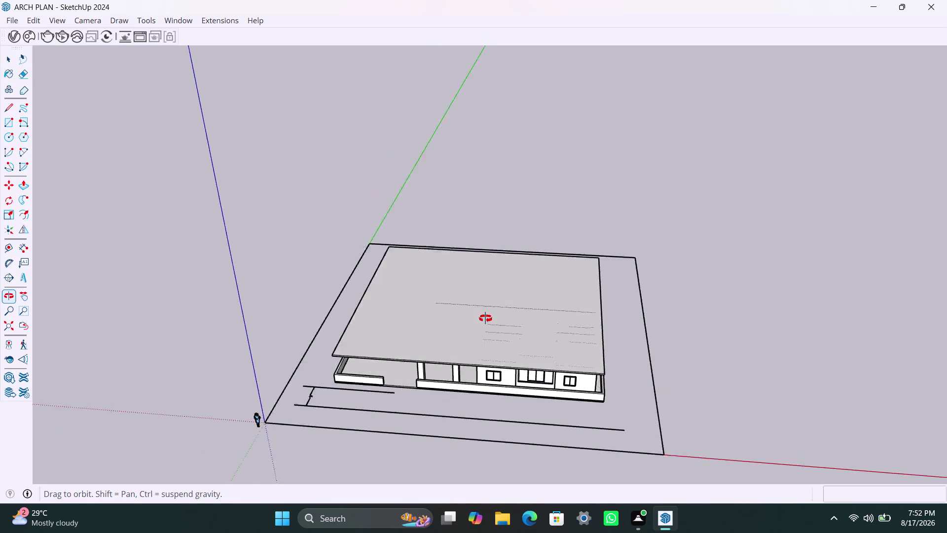
middle_drag(487, 319, 485, 317)
scroll(up, 3)
middle_drag(607, 389, 502, 392)
scroll(up, 3)
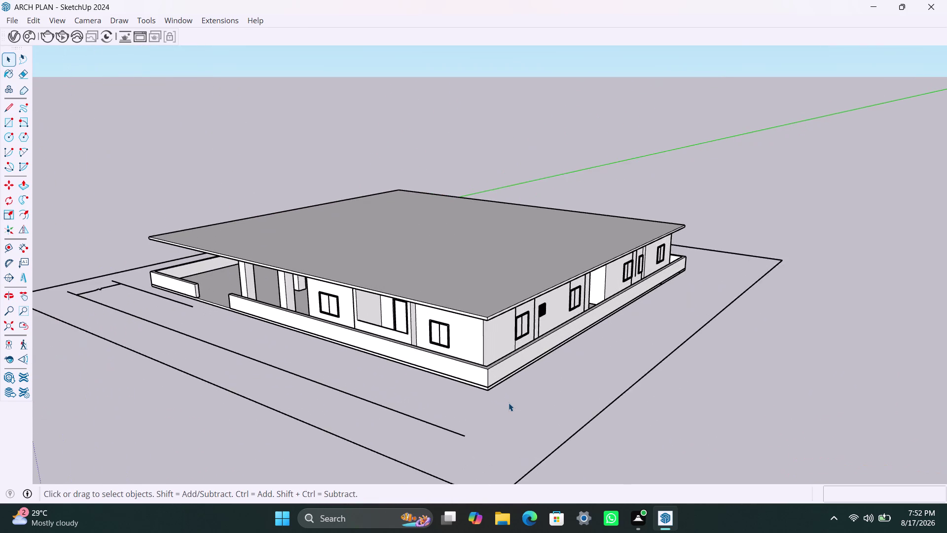
scroll(up, 3)
middle_drag(508, 400, 538, 363)
scroll(down, 3)
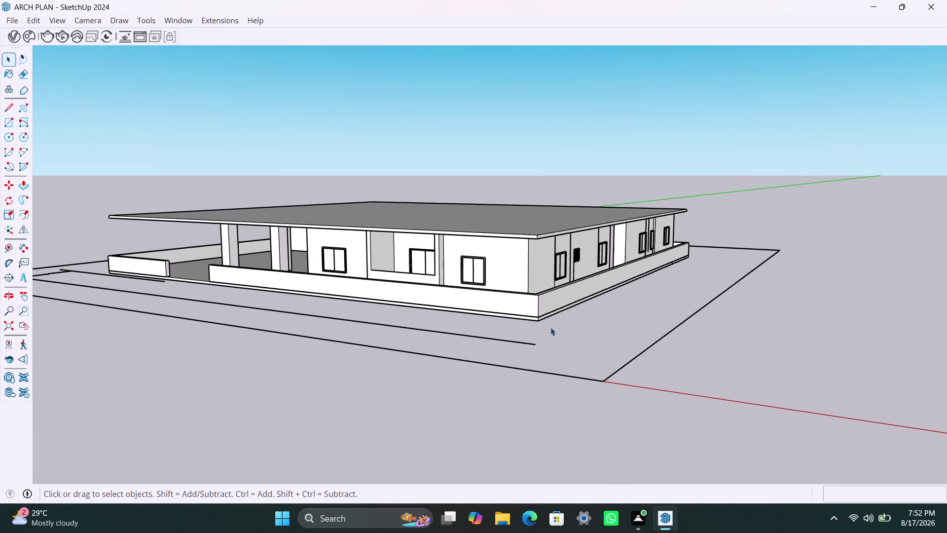
middle_drag(551, 327, 599, 423)
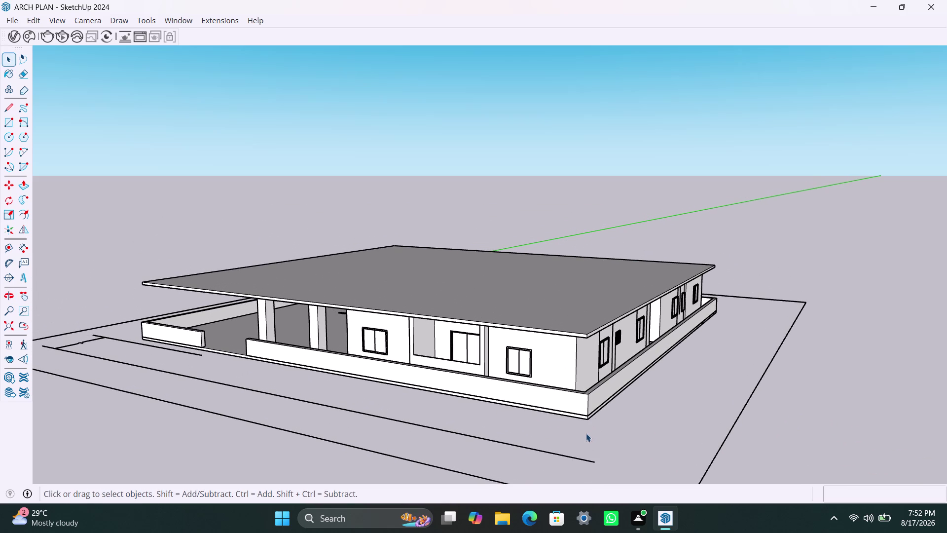
middle_drag(586, 433, 565, 429)
scroll(up, 3)
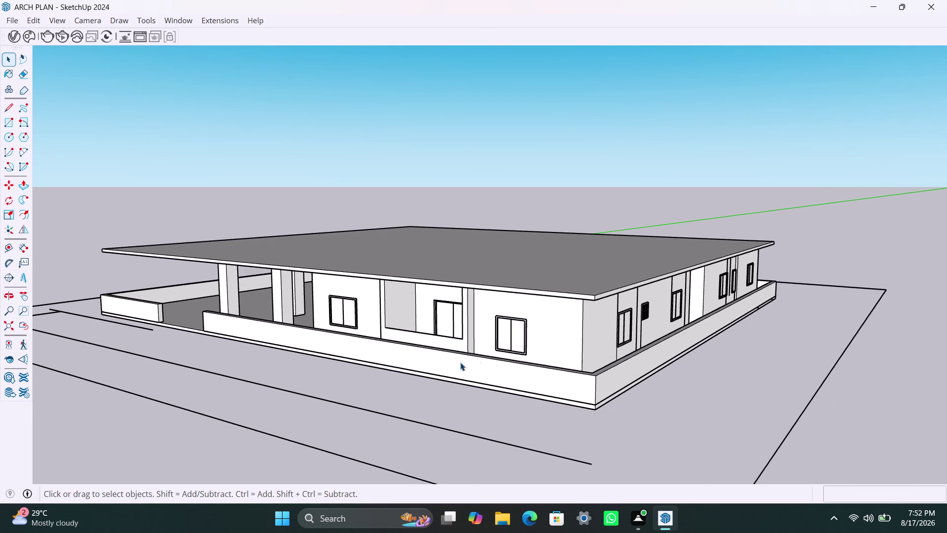
scroll(down, 3)
middle_drag(489, 397, 481, 446)
middle_drag(467, 365, 467, 375)
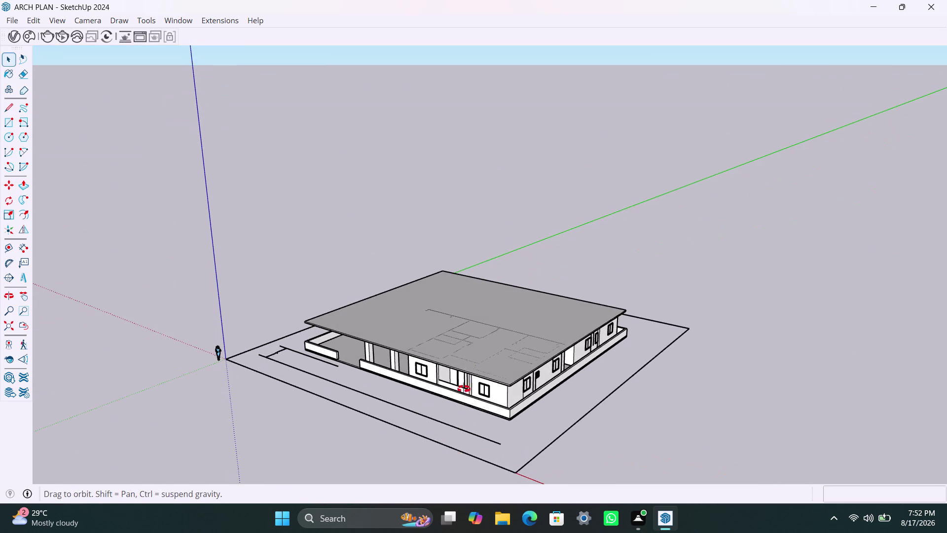
middle_drag(467, 375, 442, 459)
scroll(up, 3)
middle_drag(410, 427, 528, 343)
scroll(up, 3)
scroll(up, 3)
scroll(up, 3)
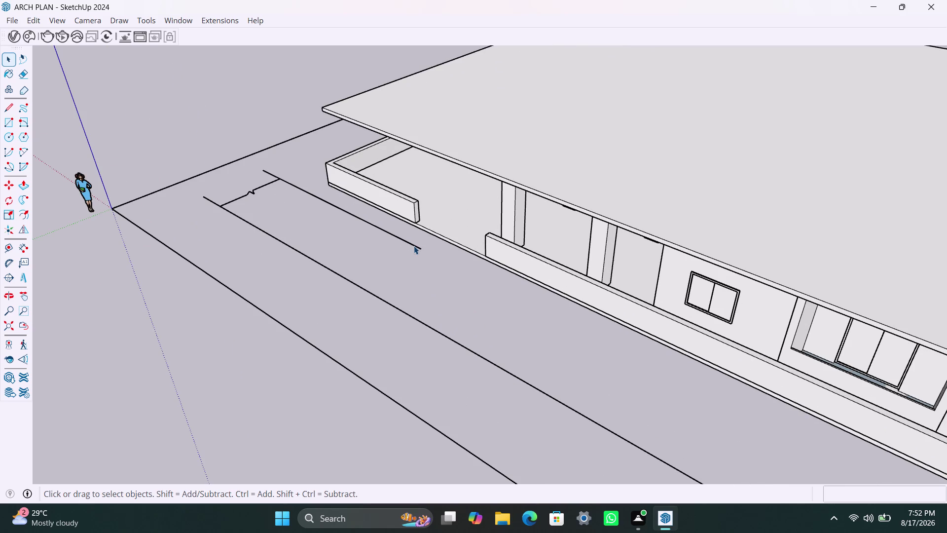
scroll(down, 3)
scroll(down, 3)
middle_drag(408, 275, 421, 321)
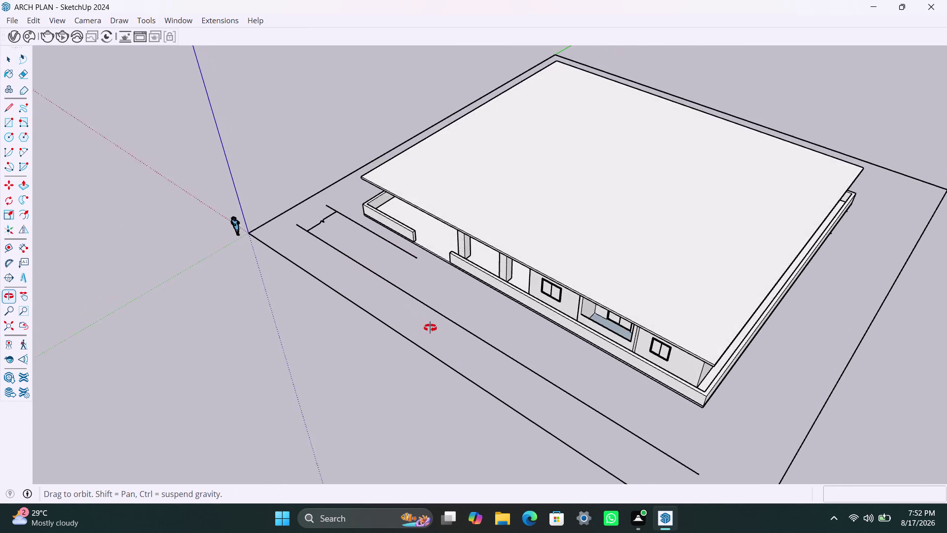
middle_drag(421, 320, 435, 329)
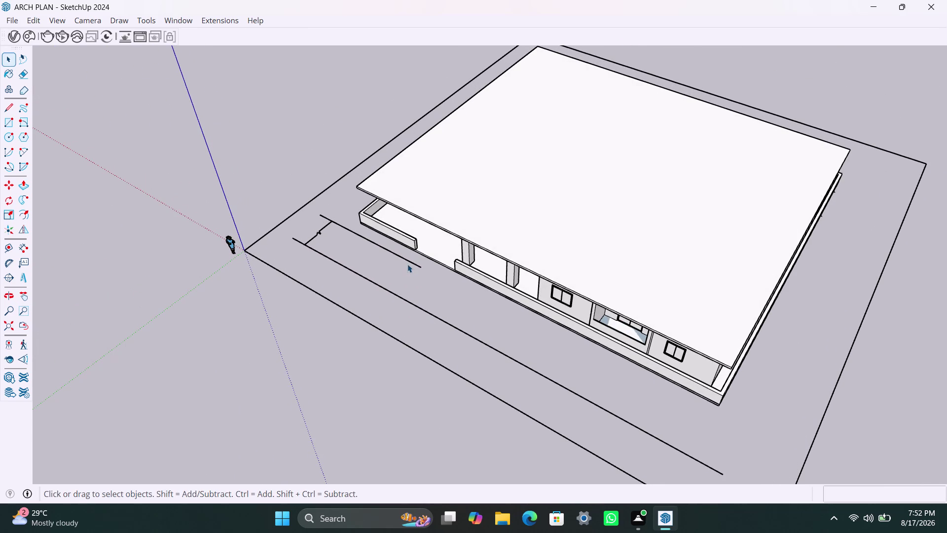
key(r)
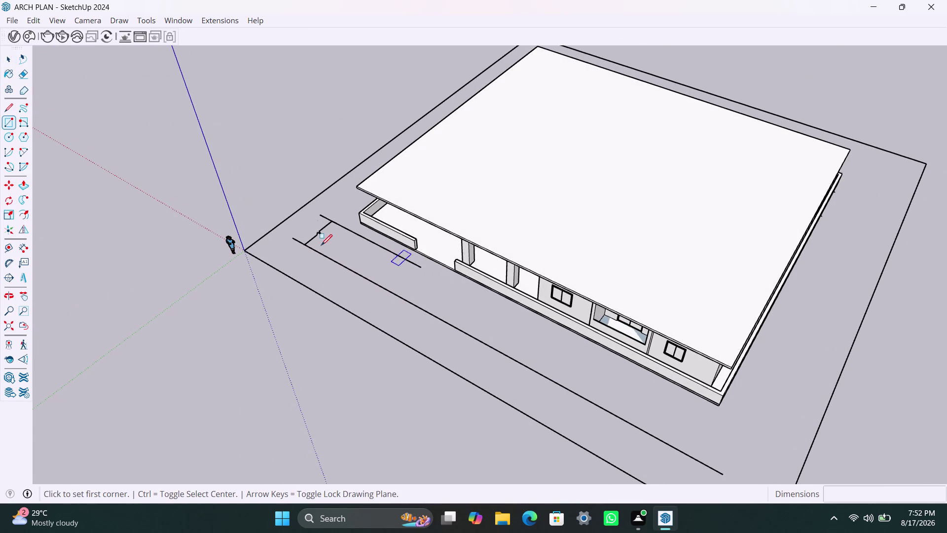
Draw one long rectangle face over the walkway strip, from near corner to far end.
click(331, 223)
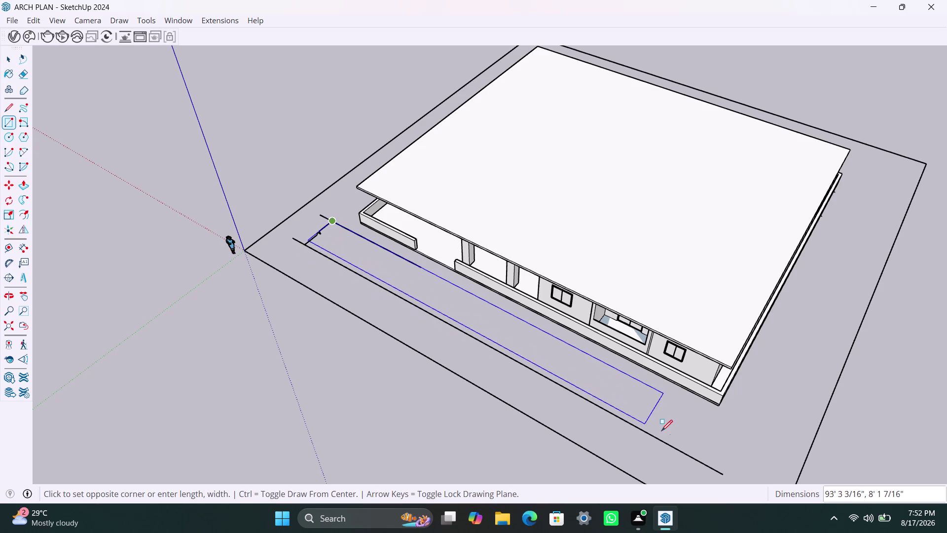
click(724, 473)
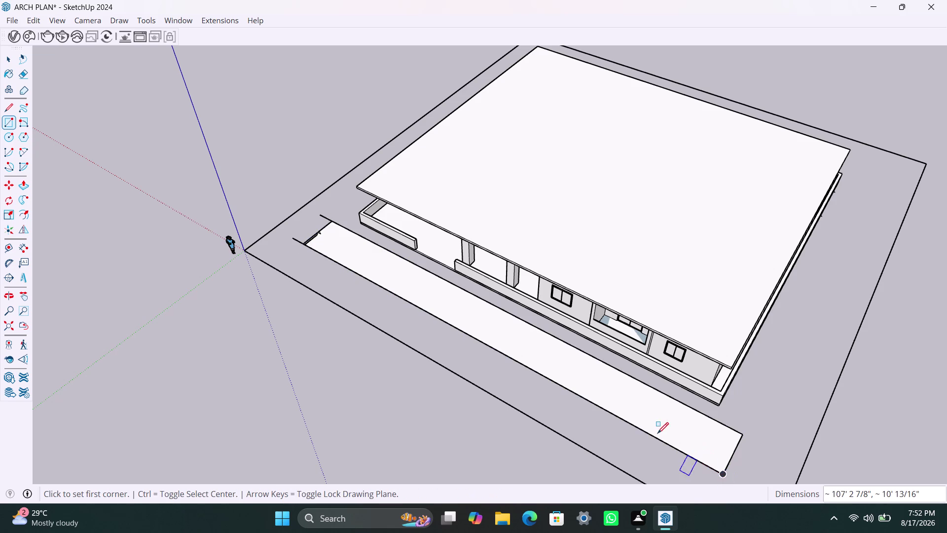
key(space)
scroll(up, 3)
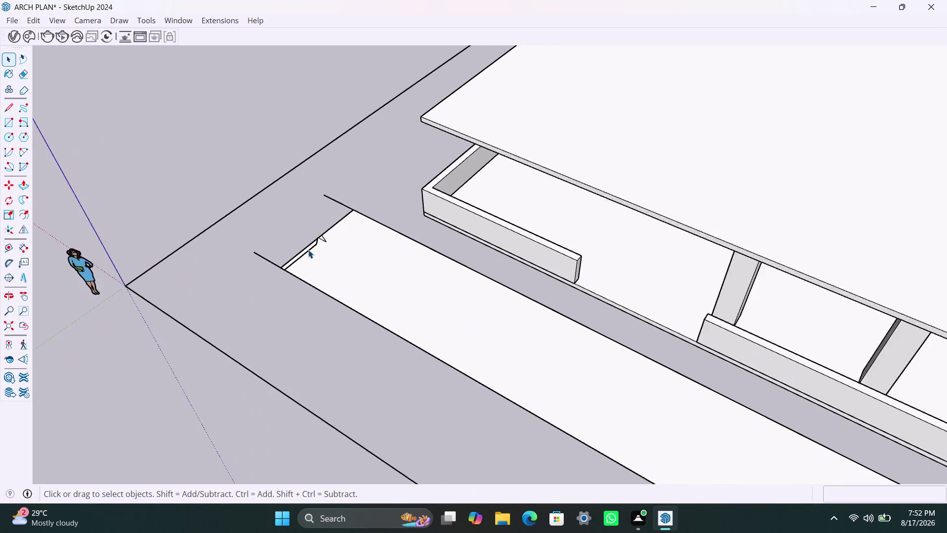
scroll(up, 3)
scroll(up, 3)
scroll(up, 3)
scroll(down, 3)
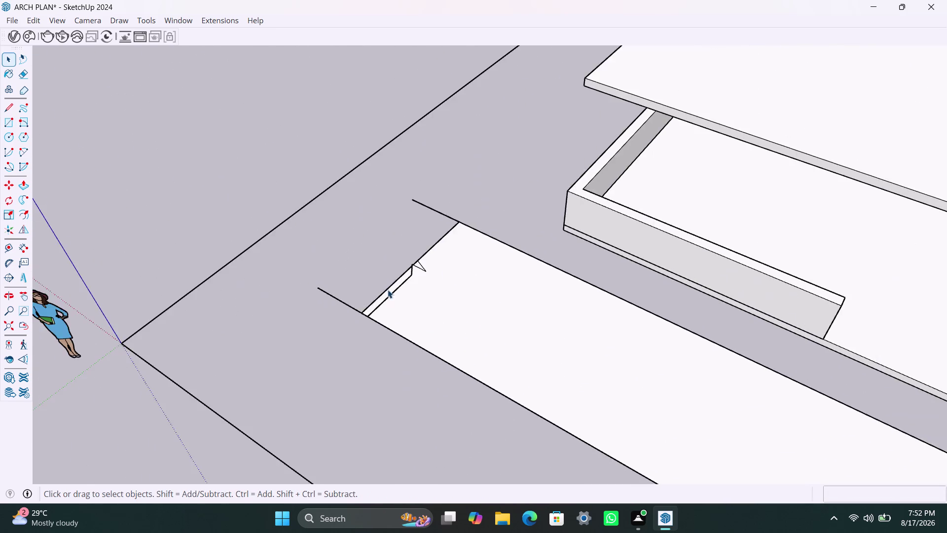
scroll(up, 3)
Delete the four stray small edges left at the walkway corner.
click(391, 297)
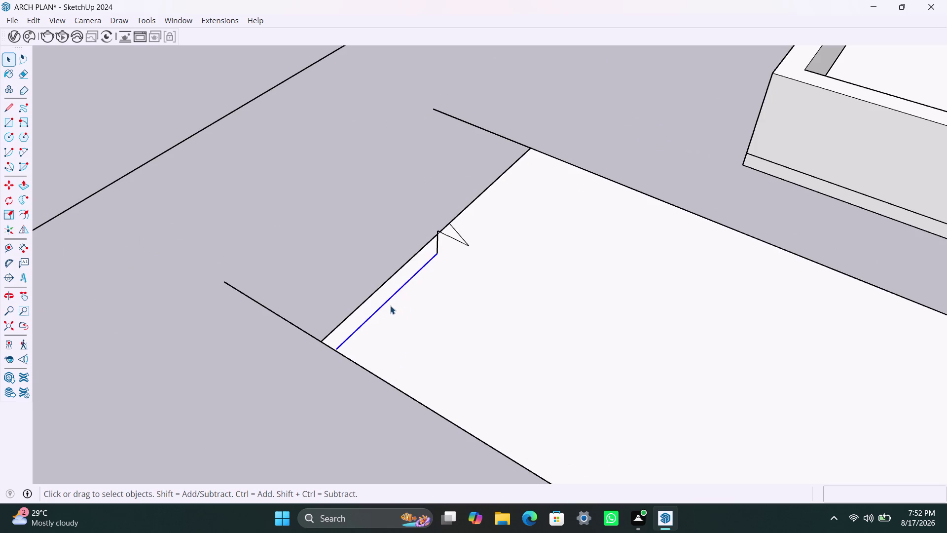
key(Delete)
click(438, 235)
key(Delete)
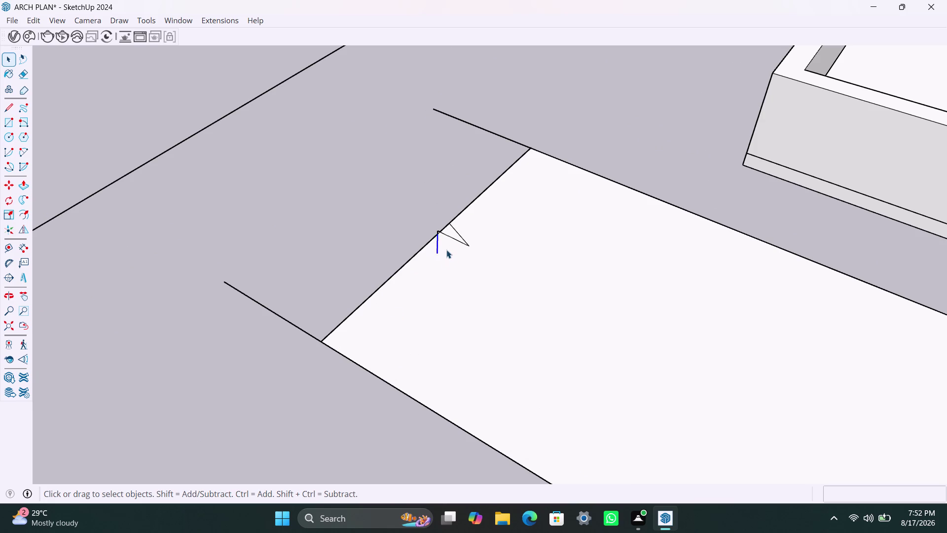
click(448, 236)
key(Delete)
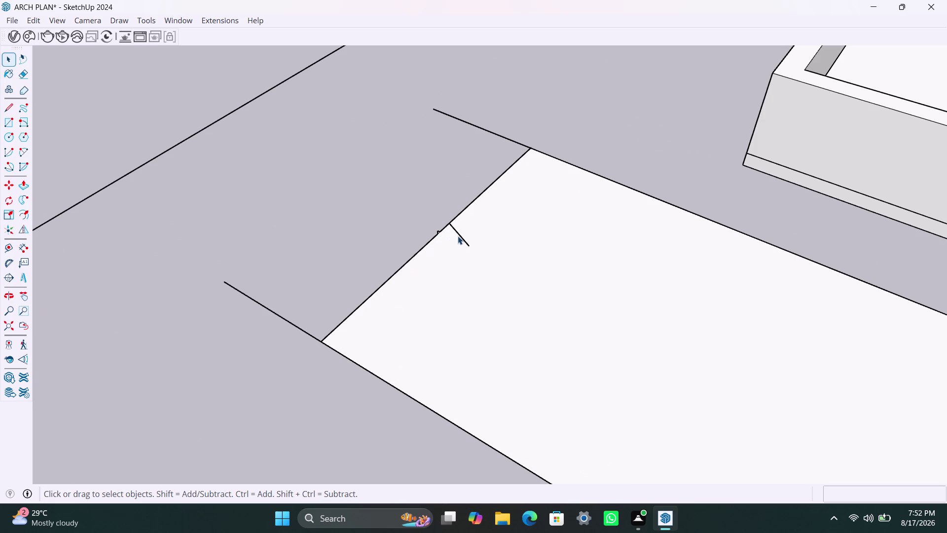
click(459, 233)
key(Delete)
Pull back to a top-down view of the plot and select the walkway face.
scroll(down, 3)
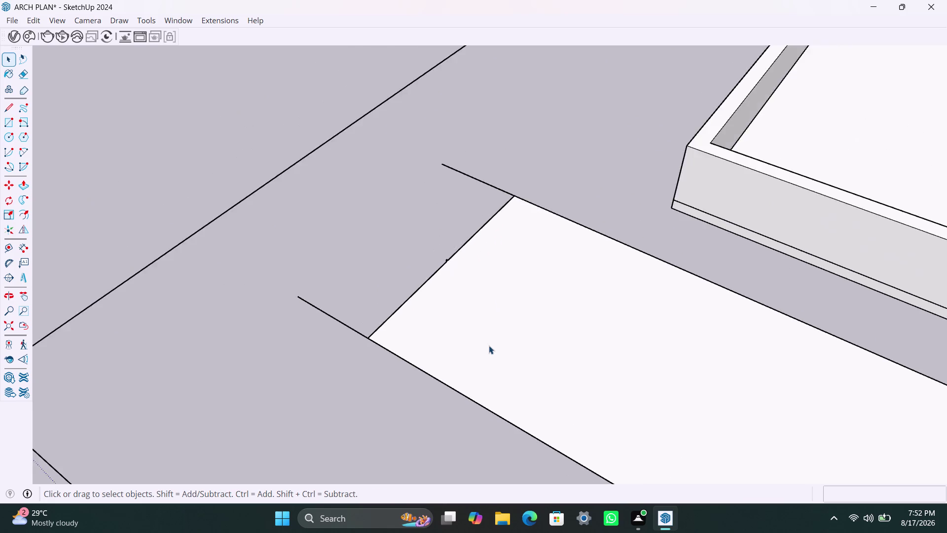
scroll(down, 3)
middle_drag(593, 414, 473, 303)
scroll(up, 3)
middle_drag(610, 401, 698, 407)
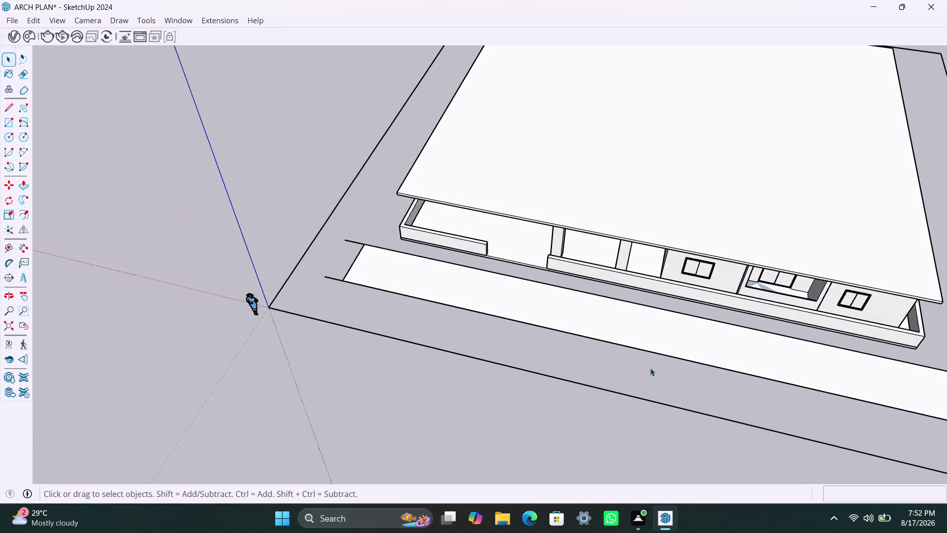
scroll(down, 3)
middle_drag(582, 351, 491, 331)
scroll(up, 3)
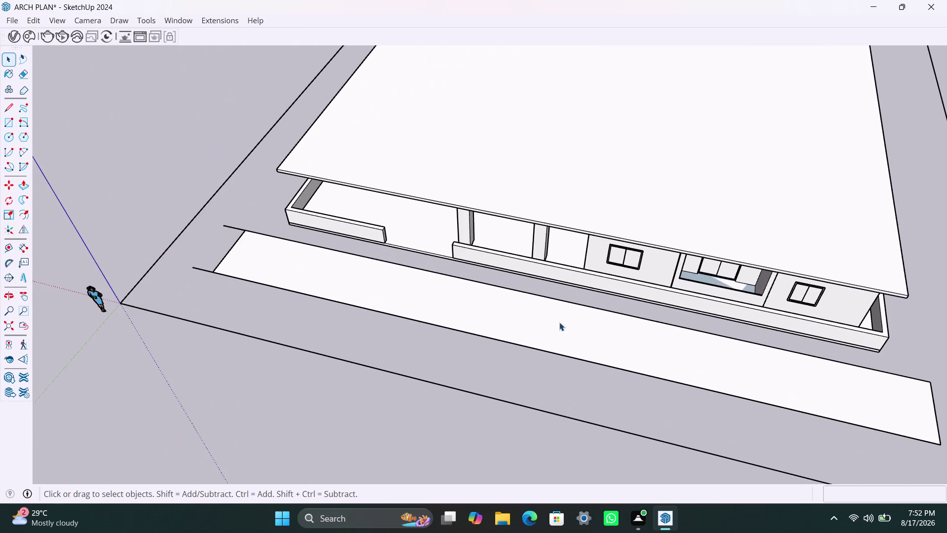
middle_drag(549, 328, 754, 245)
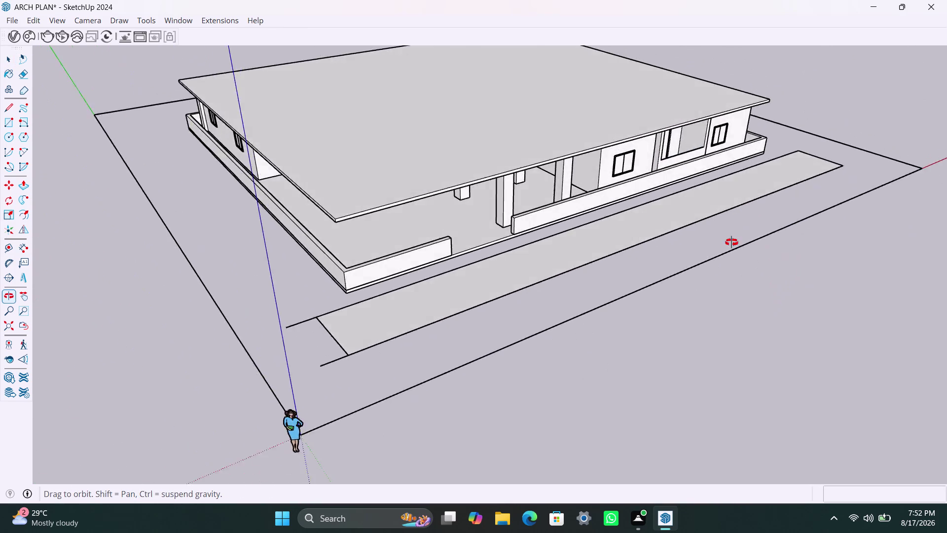
middle_drag(754, 244, 621, 315)
scroll(down, 3)
middle_drag(565, 302, 557, 320)
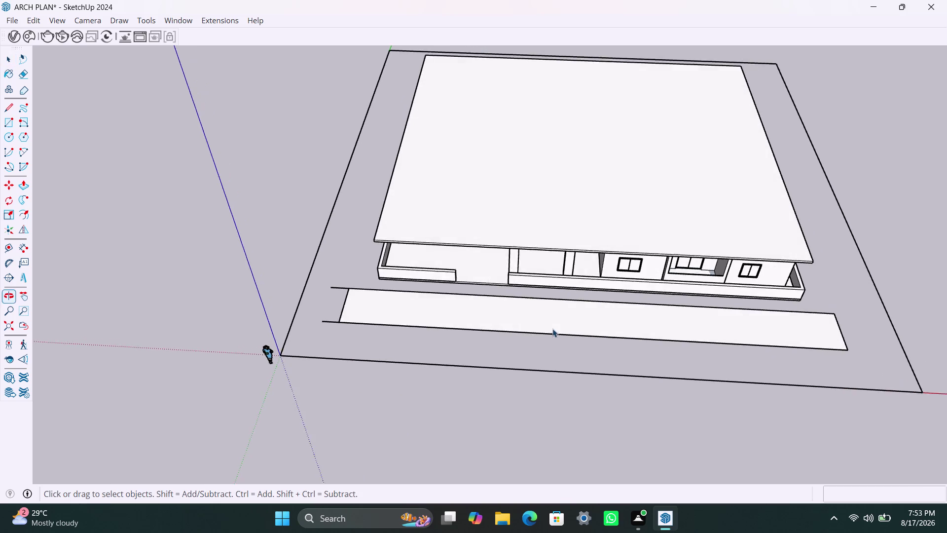
scroll(up, 3)
click(518, 335)
Push/pull the selected walkway face up 0.2" into a thin slab.
double_click(516, 332)
right_click(516, 332)
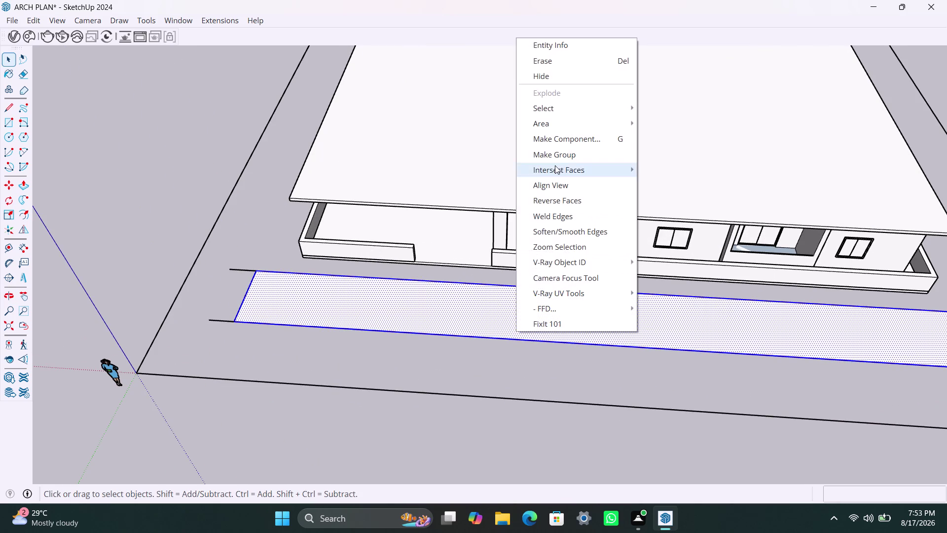
click(556, 159)
triple_click(512, 313)
key(p)
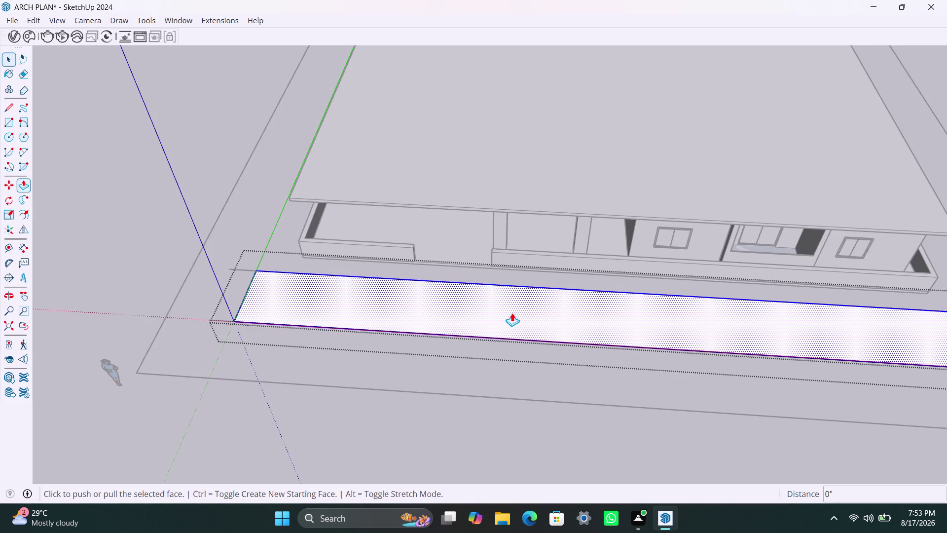
click(512, 313)
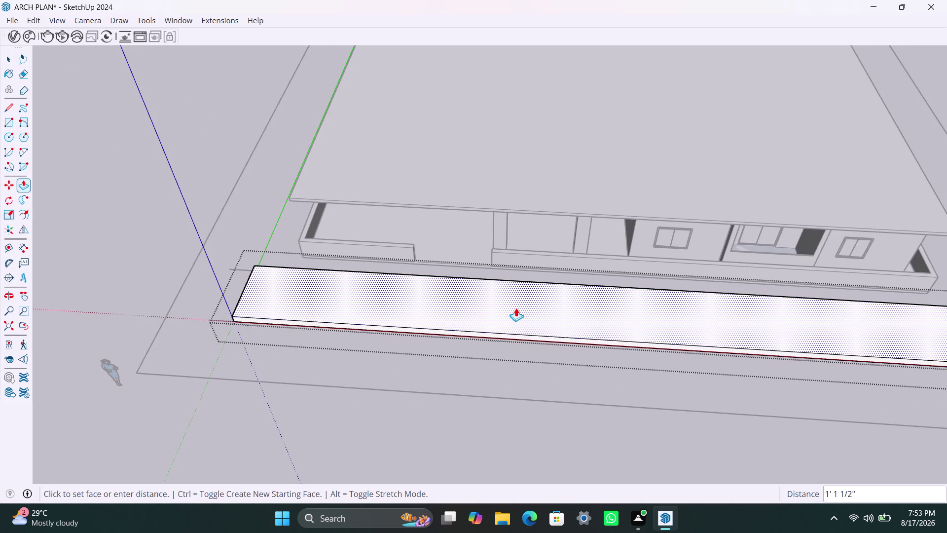
text(0)
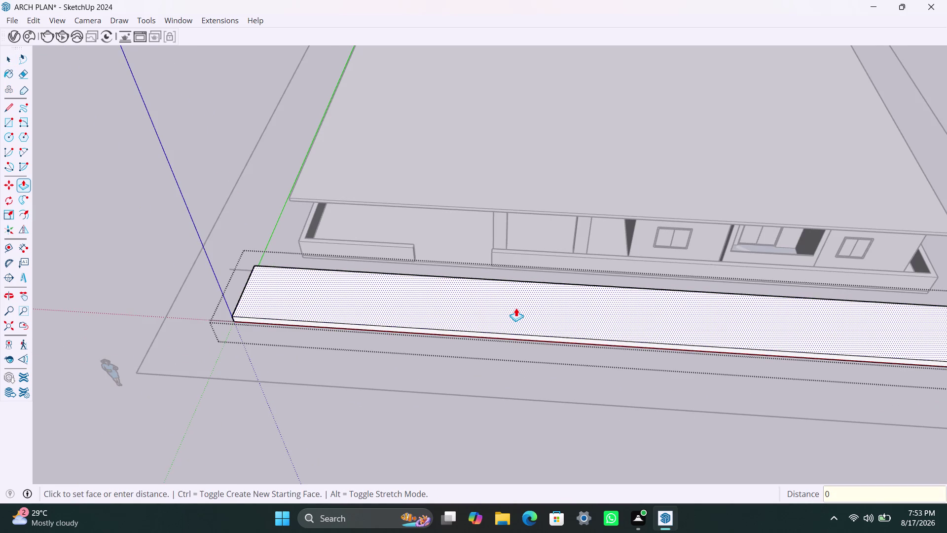
text(.2")
key(Return)
key(space)
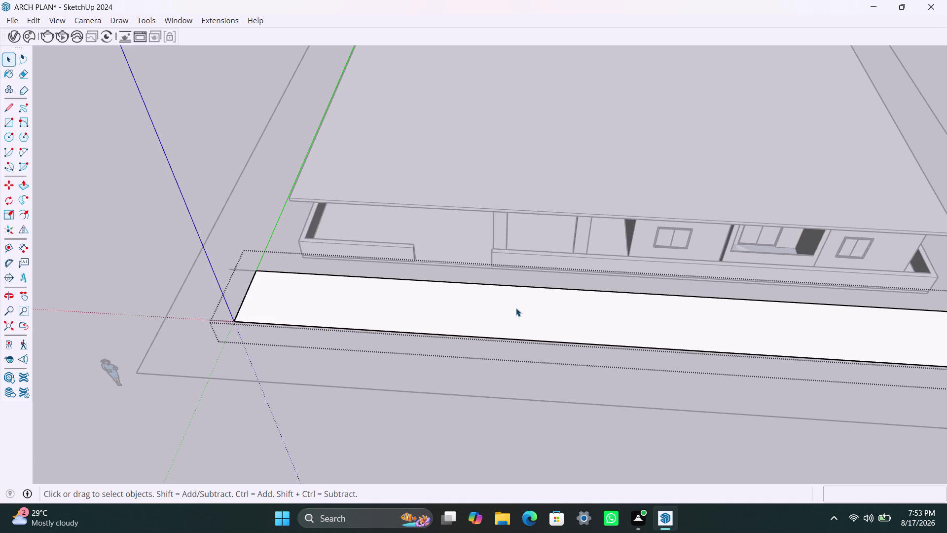
key(space)
Orbit down around the walkway to inspect the slab thickness.
click(468, 443)
scroll(down, 3)
middle_drag(441, 345, 445, 296)
scroll(up, 3)
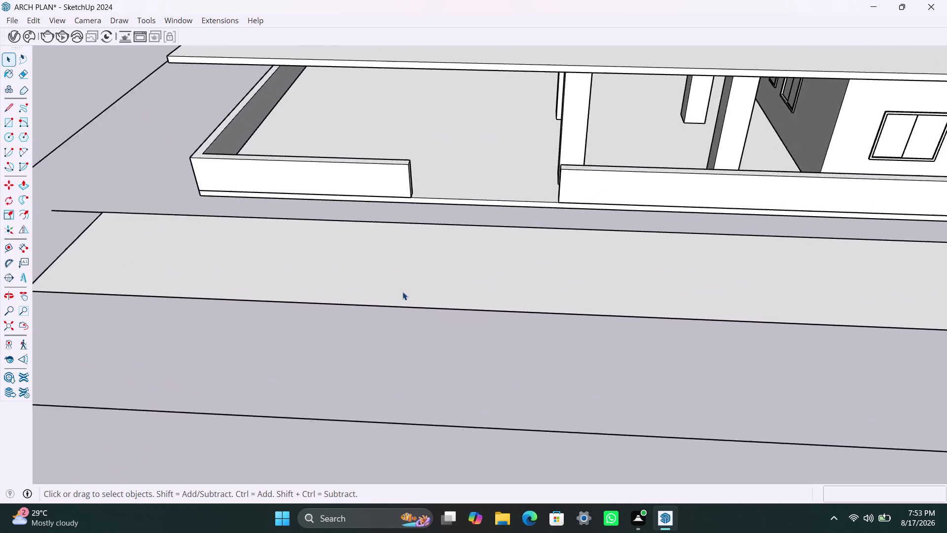
scroll(up, 3)
middle_drag(426, 301, 433, 217)
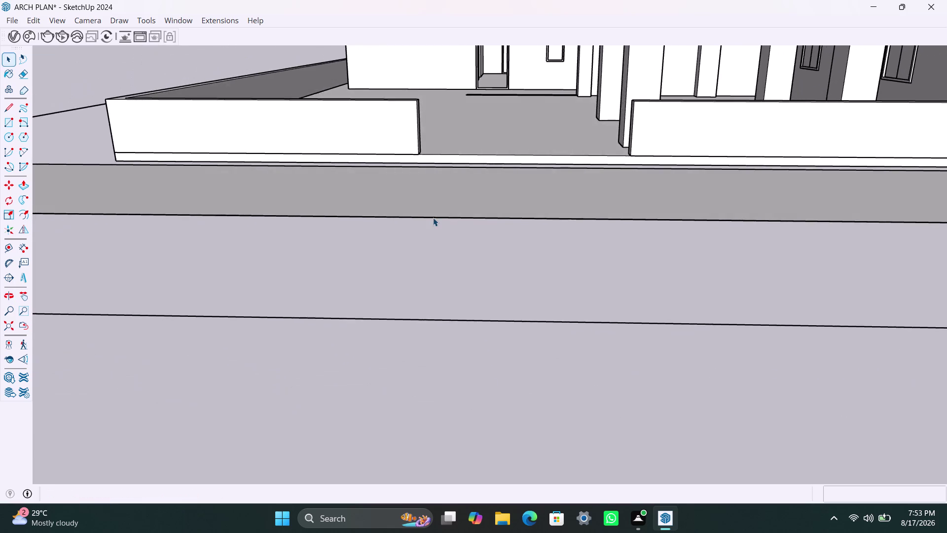
scroll(up, 3)
middle_drag(439, 222, 438, 223)
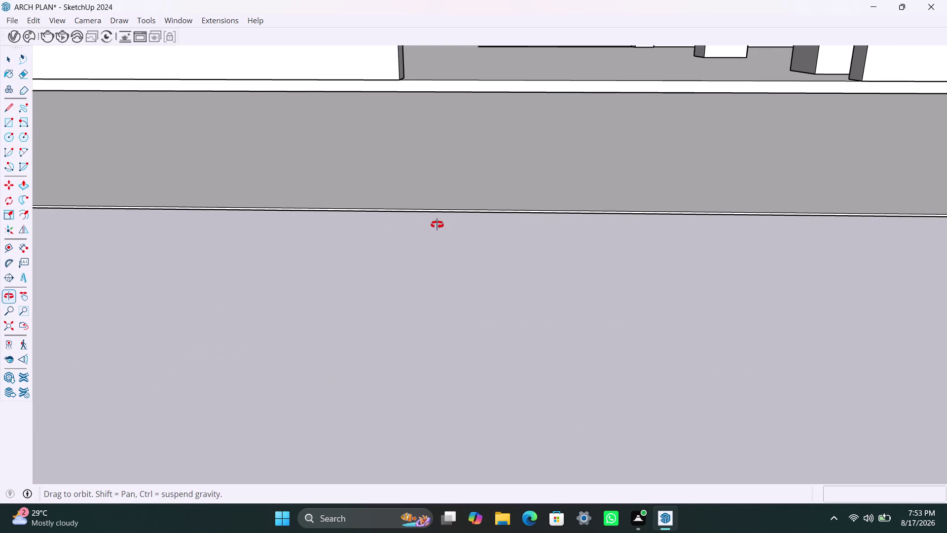
middle_drag(438, 224, 424, 251)
scroll(down, 3)
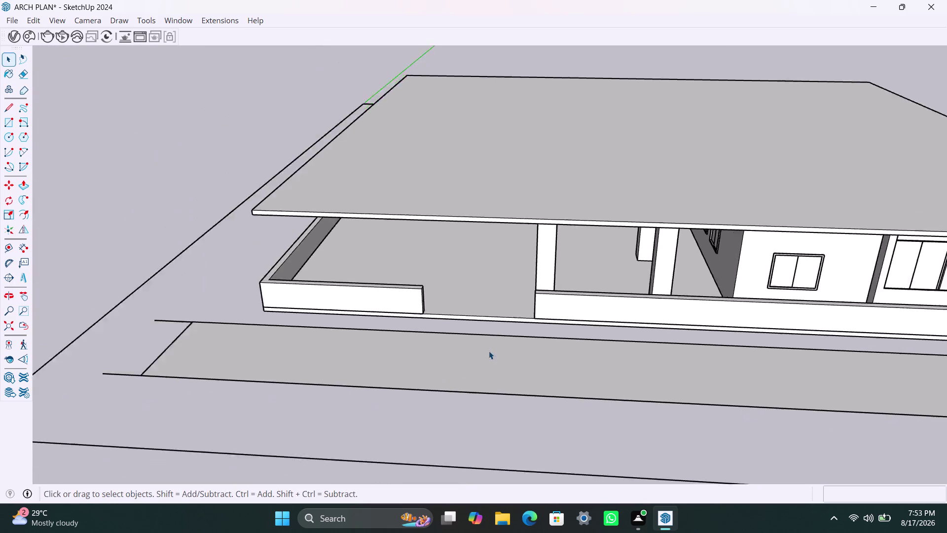
middle_drag(490, 356, 490, 377)
scroll(up, 3)
click(450, 368)
double_click(451, 367)
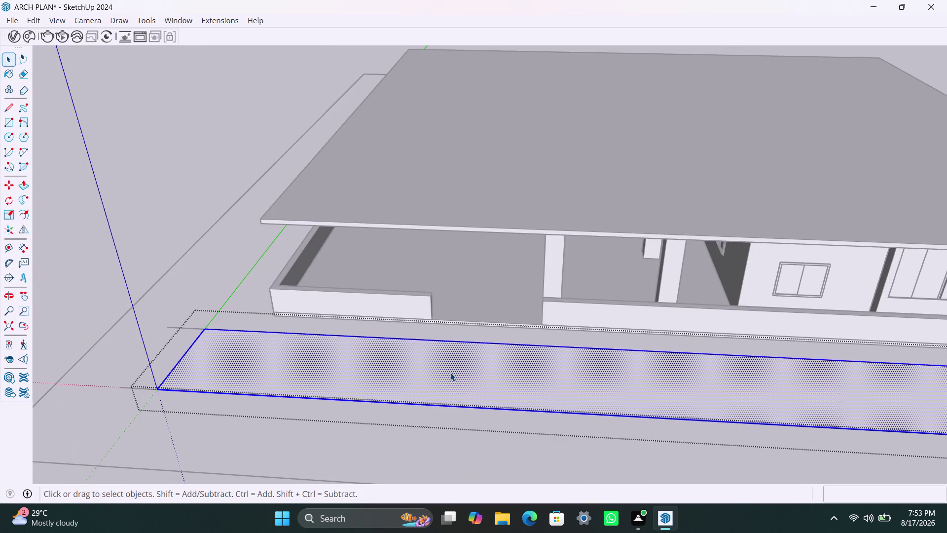
click(450, 372)
key(p)
click(450, 372)
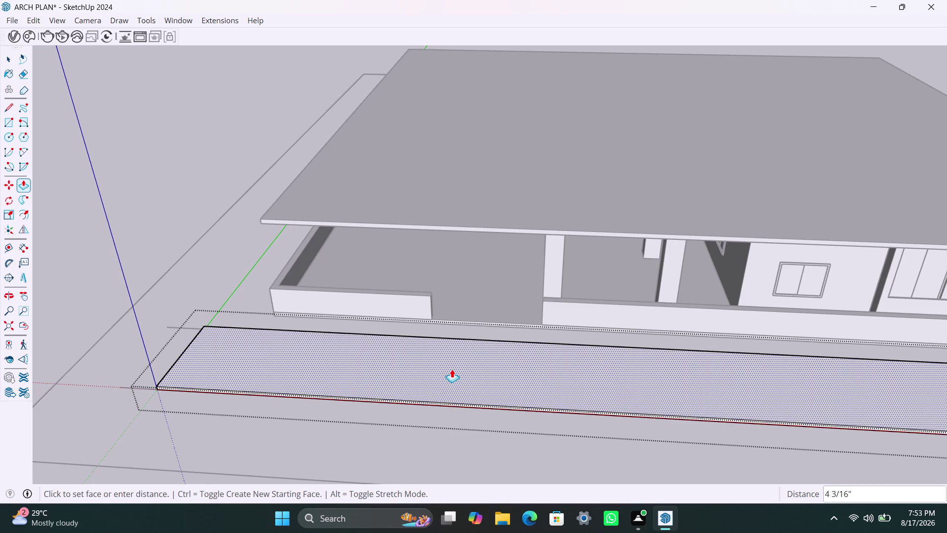
text(0.3)
text(")
key(Return)
key(space)
click(399, 444)
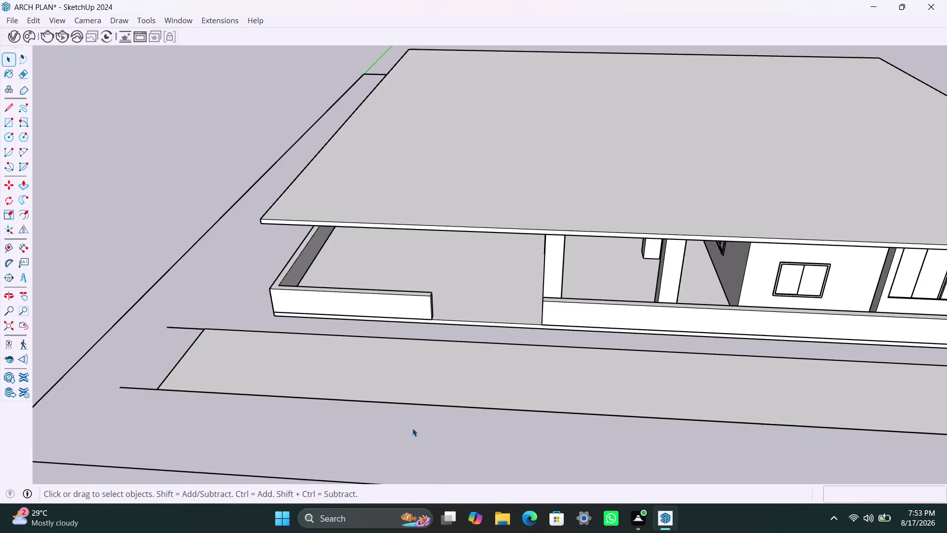
scroll(down, 3)
middle_drag(397, 412, 417, 381)
scroll(up, 3)
scroll(up, 3)
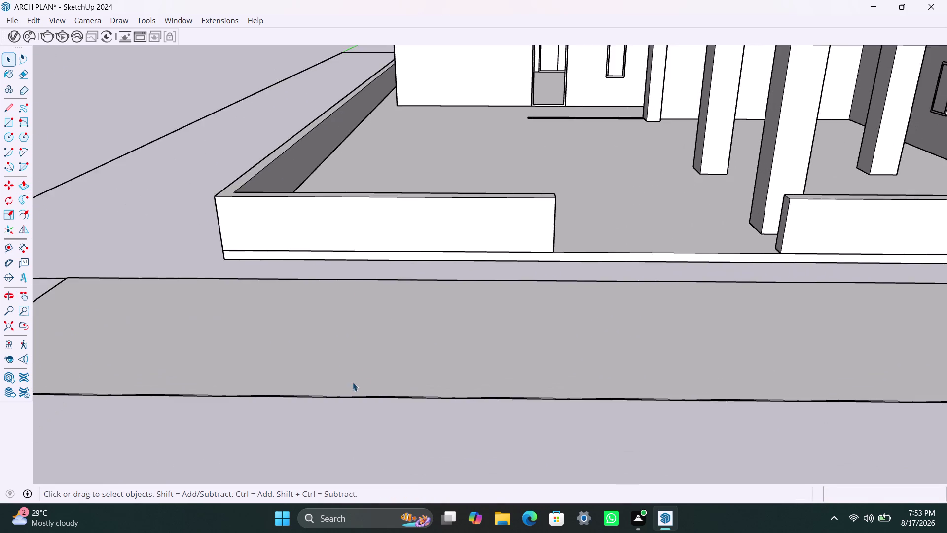
scroll(up, 3)
scroll(up, 3)
middle_drag(377, 394, 390, 385)
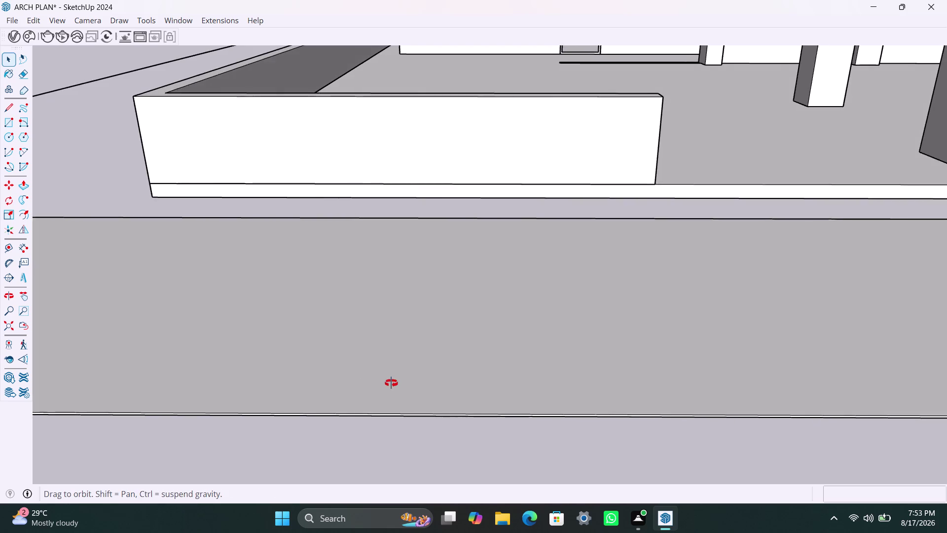
middle_drag(390, 385, 452, 293)
click(484, 372)
triple_click(484, 372)
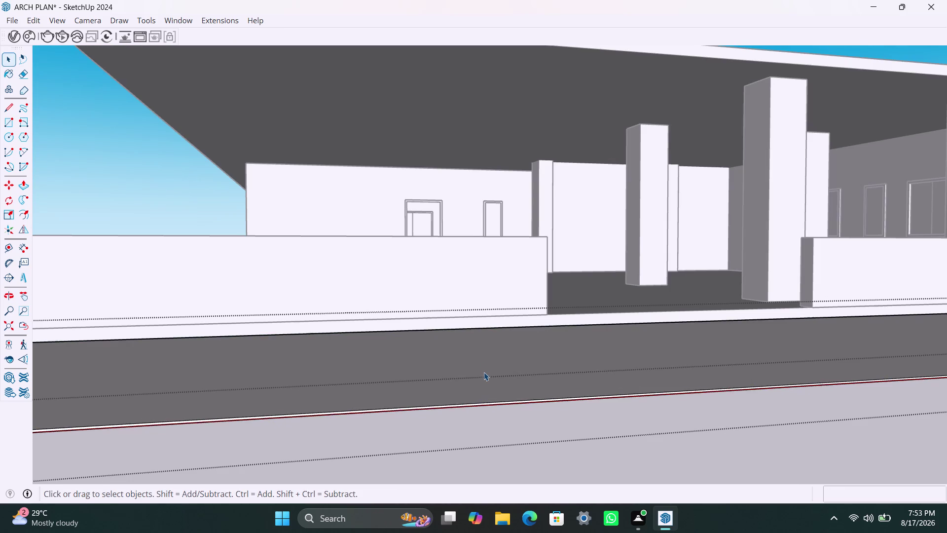
scroll(down, 3)
scroll(down, 3)
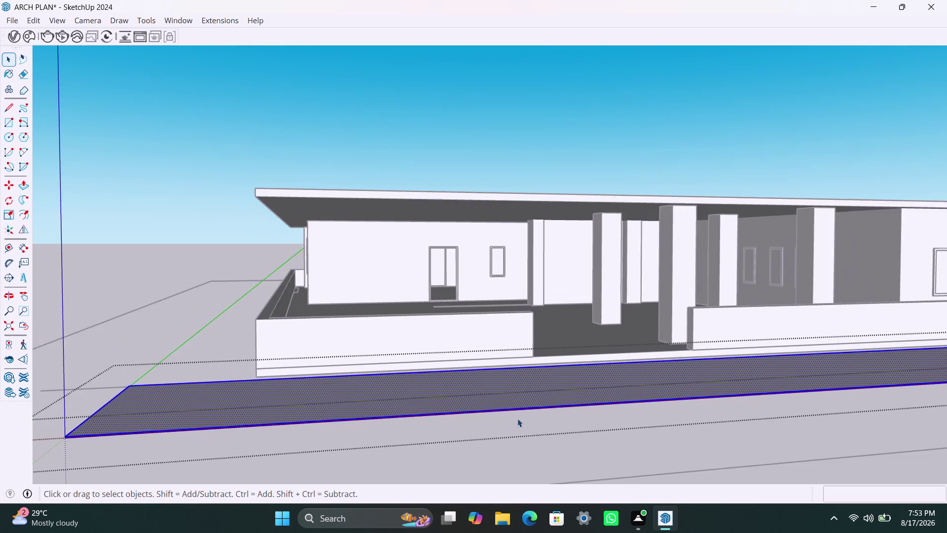
scroll(down, 3)
middle_drag(510, 425, 461, 415)
scroll(down, 3)
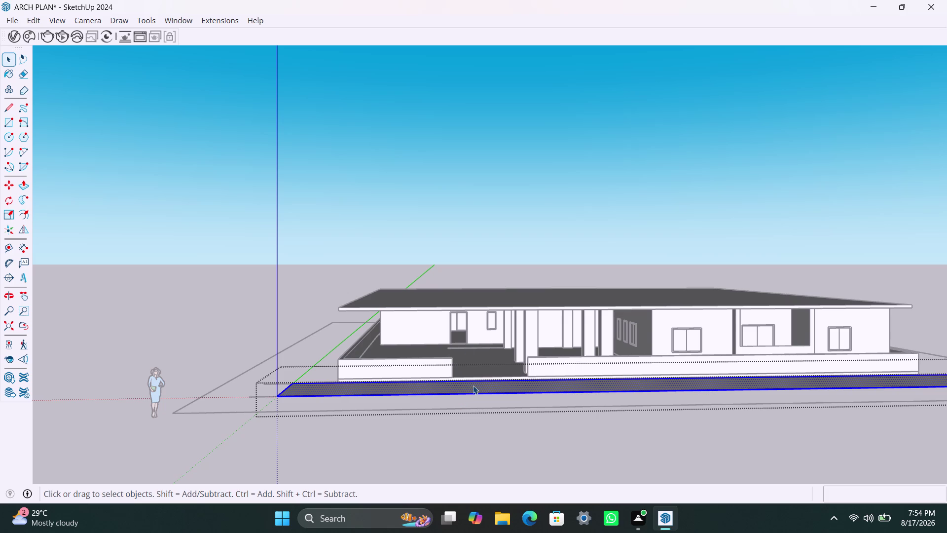
middle_drag(481, 417, 482, 454)
scroll(down, 3)
middle_drag(492, 402, 475, 443)
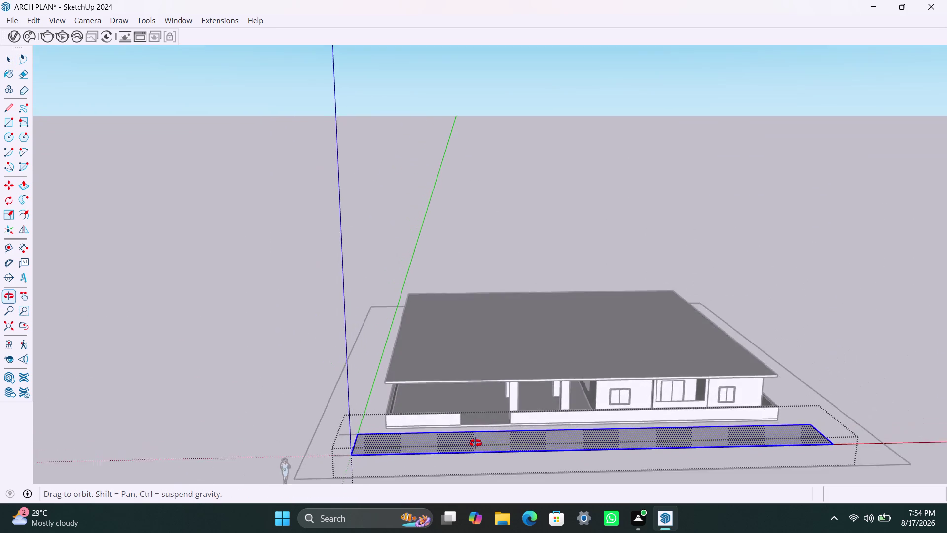
middle_drag(476, 443, 474, 446)
scroll(up, 3)
middle_drag(474, 458, 468, 471)
scroll(down, 3)
middle_drag(481, 430, 485, 375)
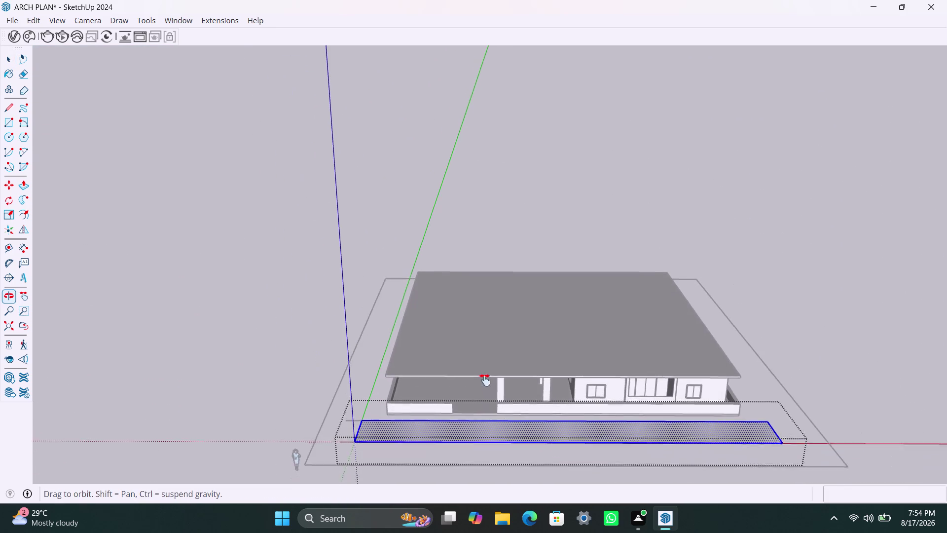
middle_drag(486, 375, 492, 352)
scroll(down, 3)
middle_drag(509, 377, 498, 447)
scroll(up, 3)
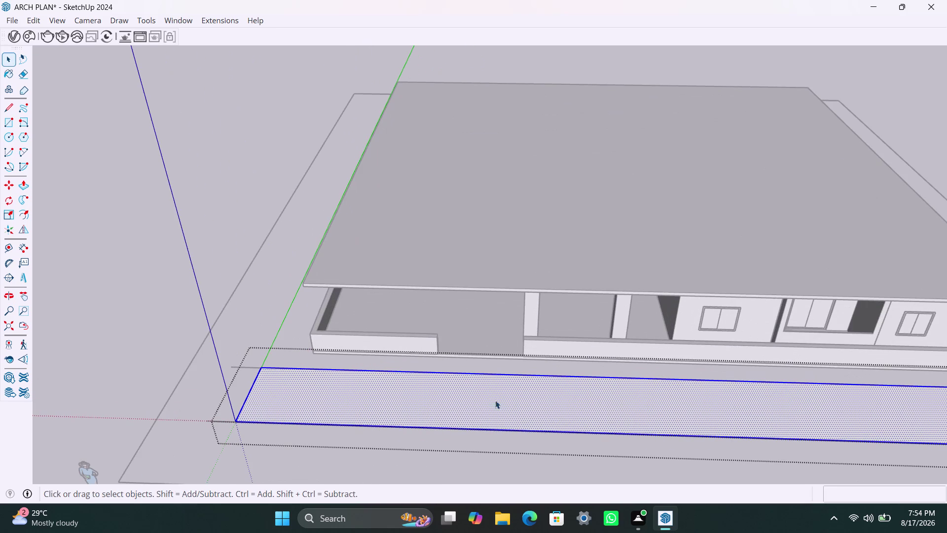
Push/pull the walkway face up 0.5" into a raised slab.
key(p)
click(494, 393)
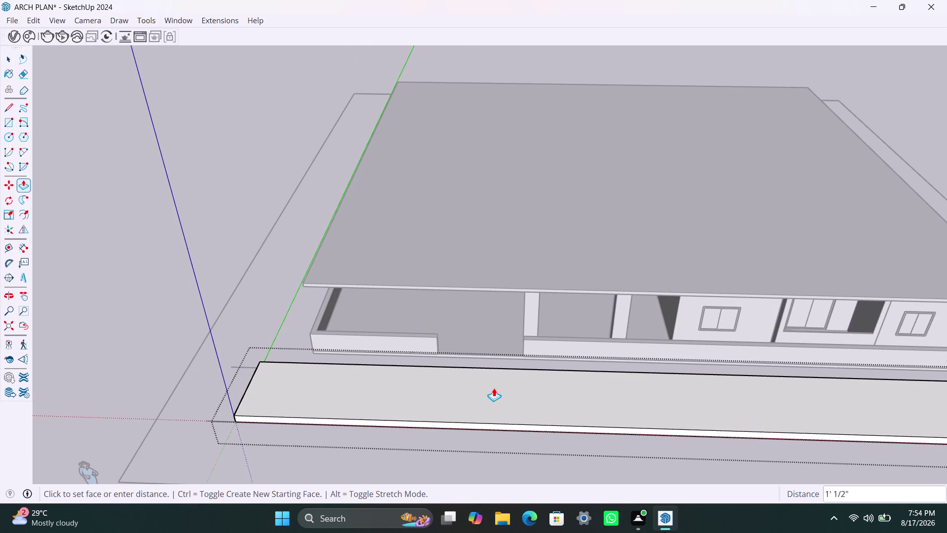
text(0.)
text(5)
text(")
key(Return)
key(space)
scroll(up, 3)
middle_drag(462, 442, 451, 376)
scroll(up, 3)
click(469, 377)
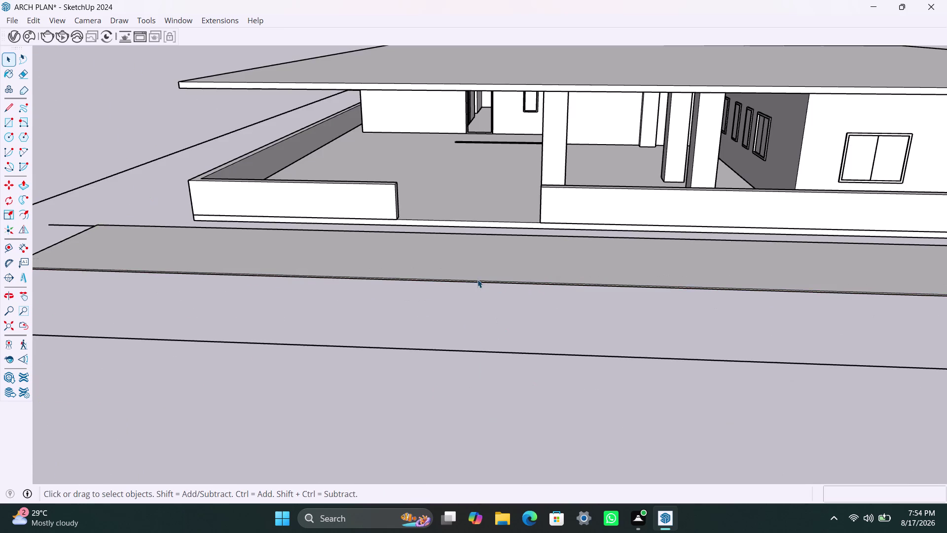
Orbit around the parapet corner and walkway slab edge to inspect the result.
scroll(up, 3)
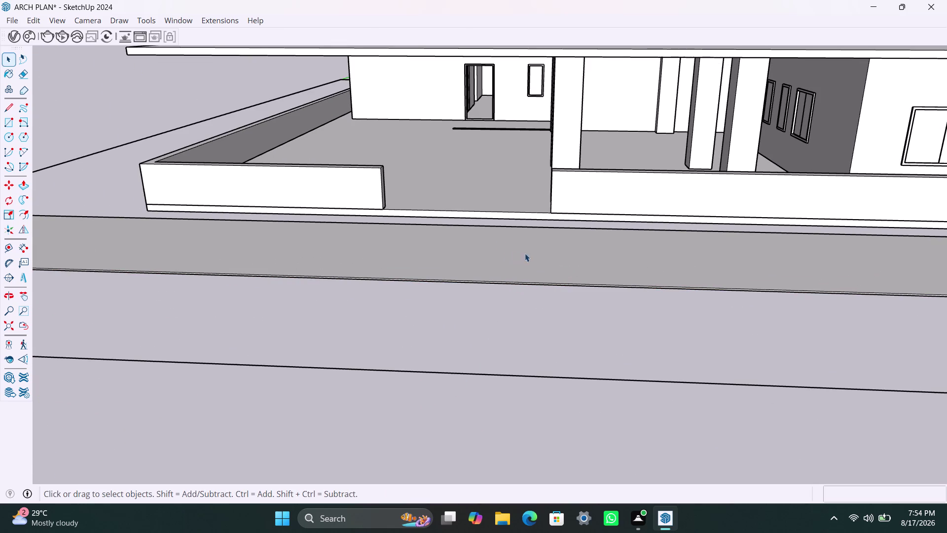
scroll(down, 3)
middle_drag(536, 265, 825, 352)
scroll(up, 3)
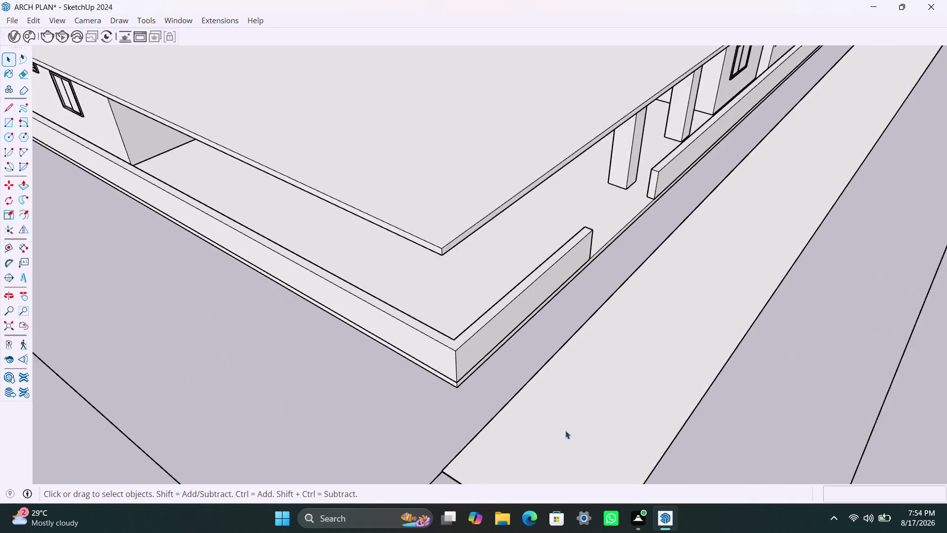
scroll(up, 3)
middle_drag(526, 427, 722, 410)
scroll(up, 3)
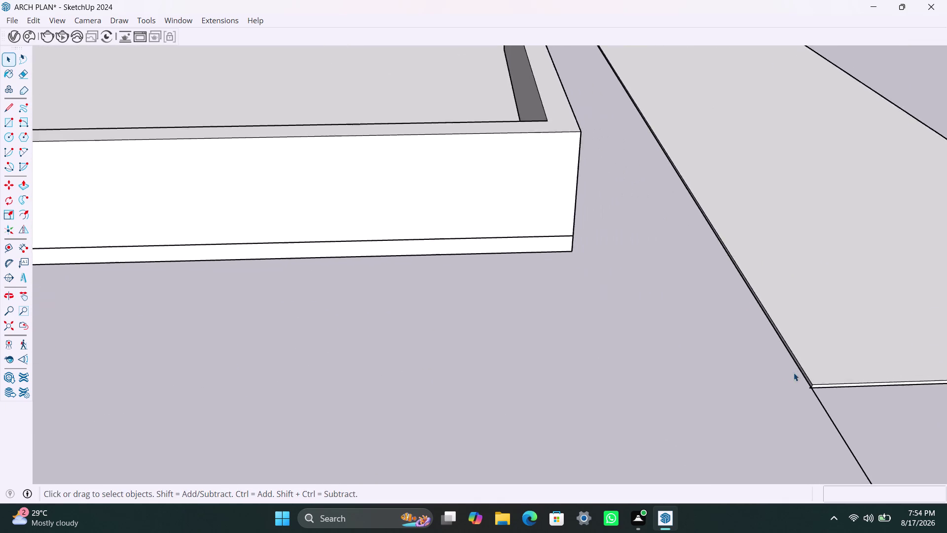
scroll(up, 3)
scroll(up, 3)
scroll(up, 3)
scroll(down, 3)
scroll(down, 3)
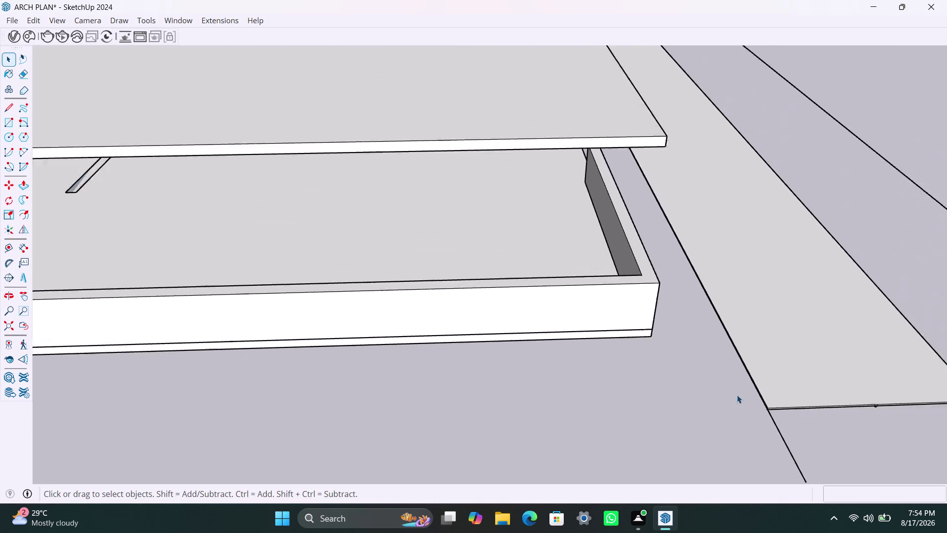
scroll(down, 3)
scroll(down, 3)
middle_drag(756, 399, 396, 388)
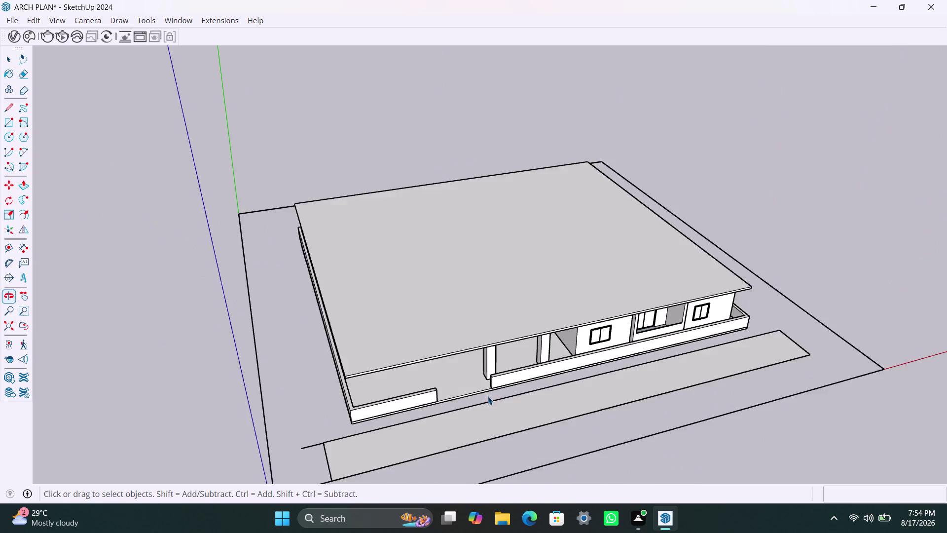
scroll(up, 3)
middle_drag(544, 415, 473, 416)
scroll(up, 3)
Start a rectangle at the right parapet's base corner beside the entrance gap.
middle_drag(414, 384, 399, 385)
middle_click(396, 387)
key(r)
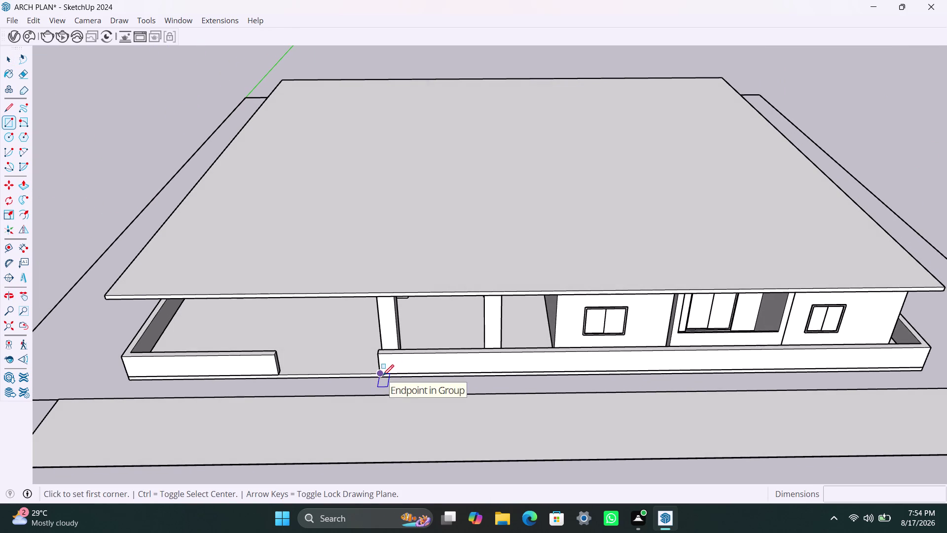
click(383, 376)
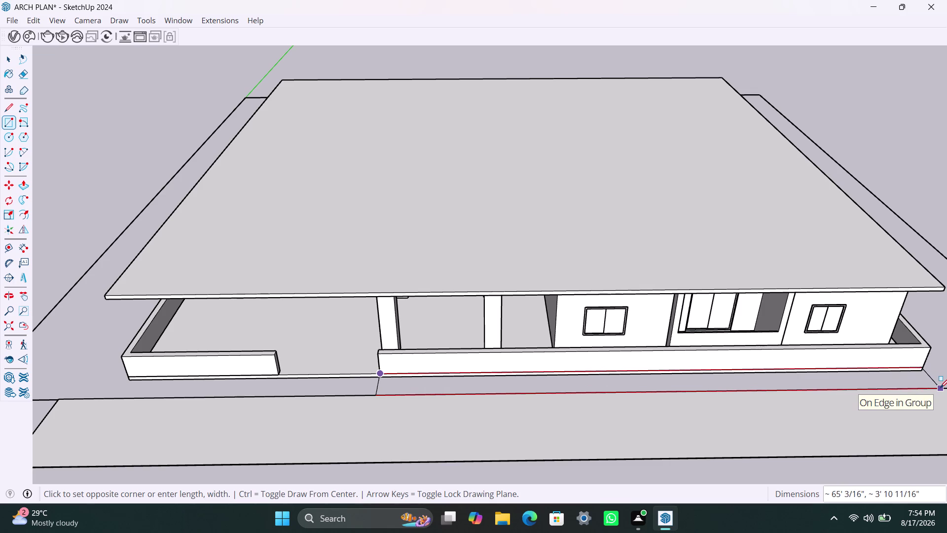
key(Escape)
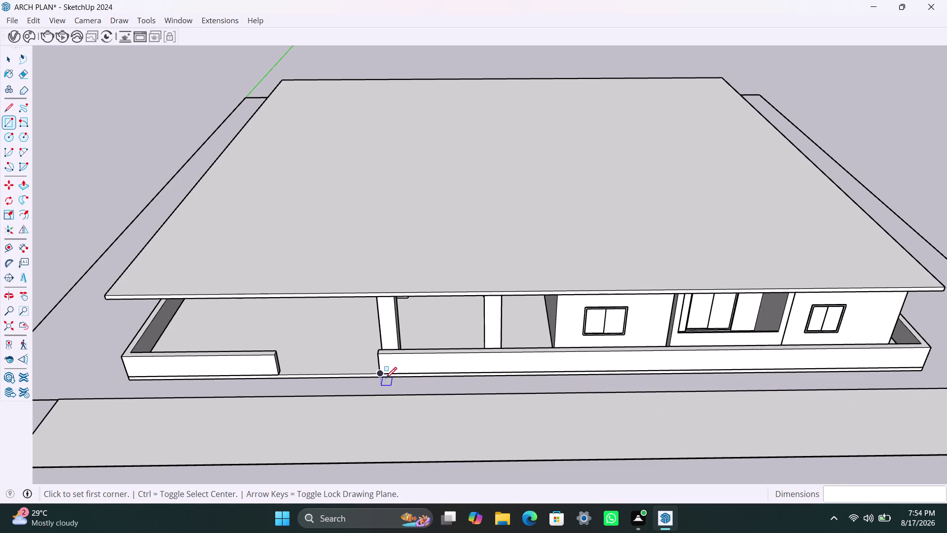
scroll(up, 3)
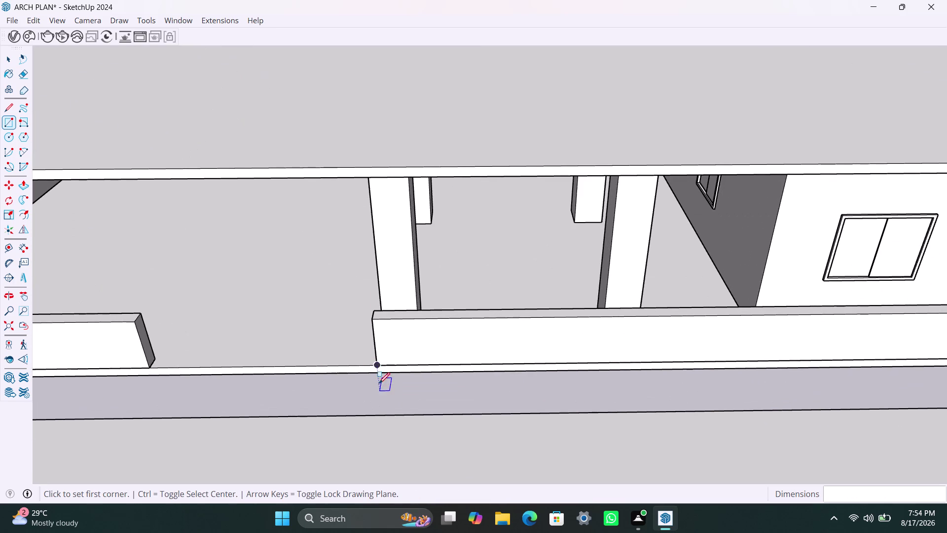
click(379, 375)
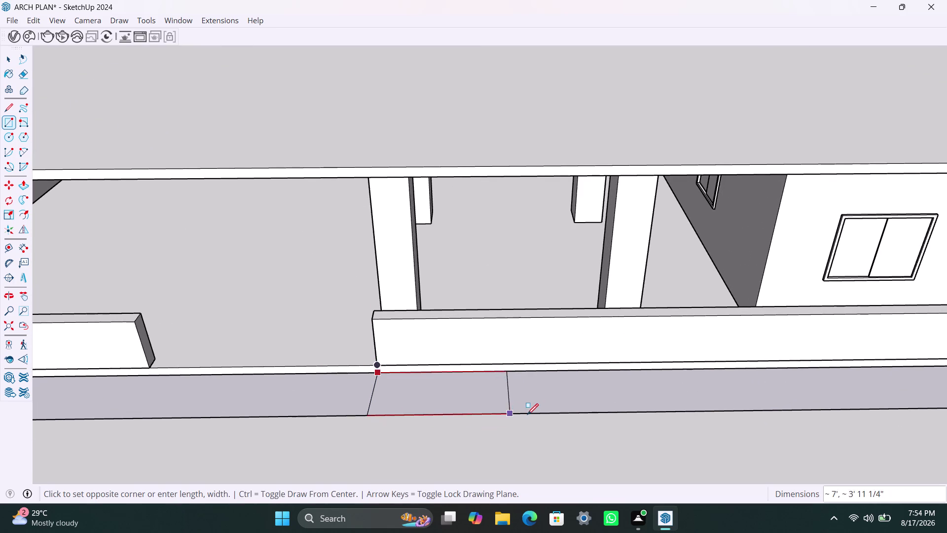
scroll(down, 3)
scroll(down, 3)
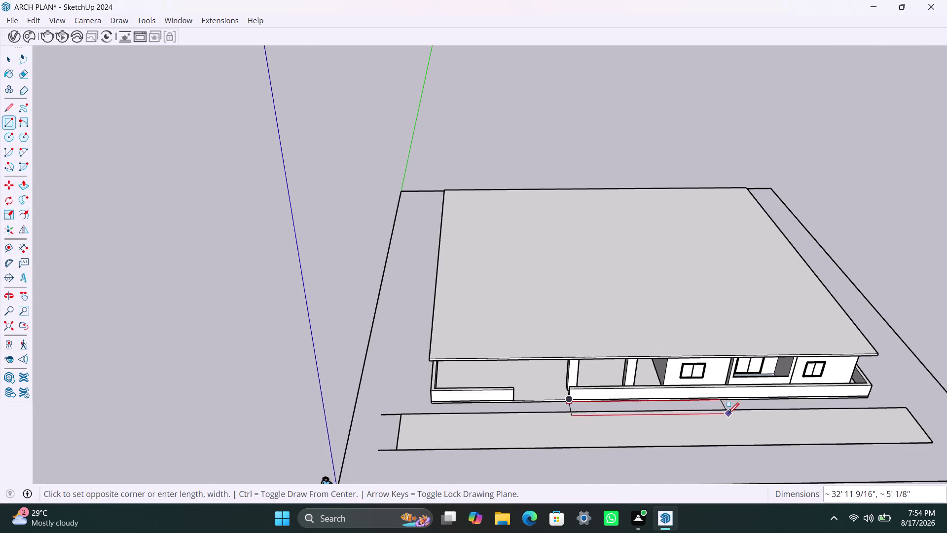
Finish the strip at the parapet's far corner, then undo it.
middle_drag(728, 413, 575, 394)
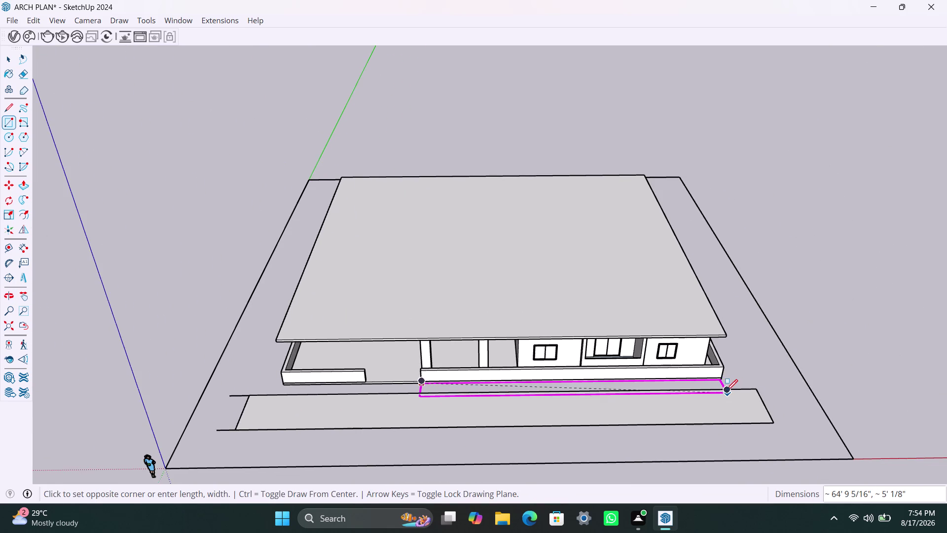
scroll(up, 3)
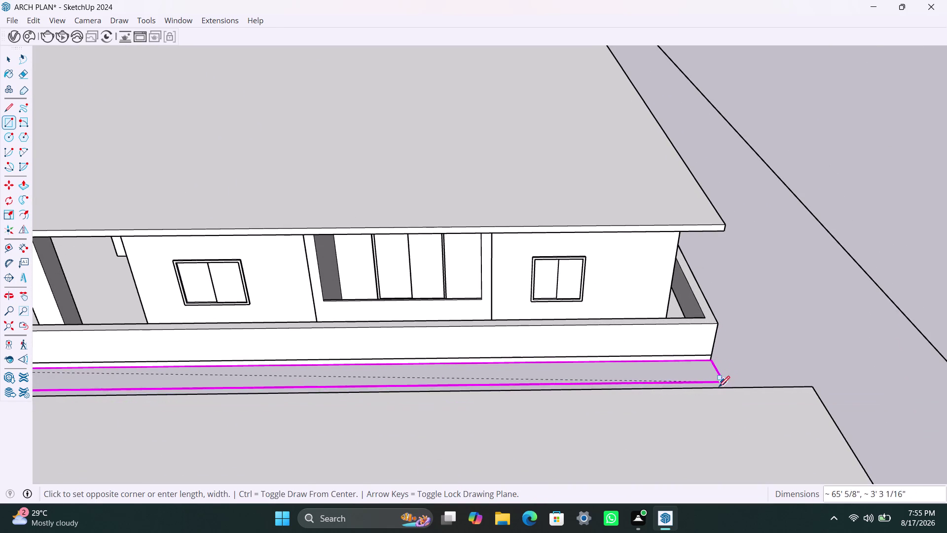
scroll(up, 3)
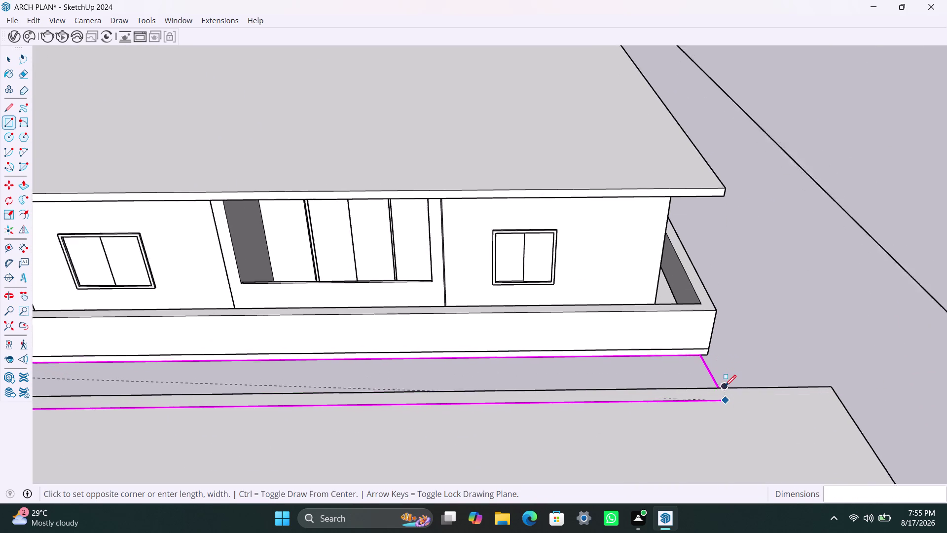
scroll(up, 3)
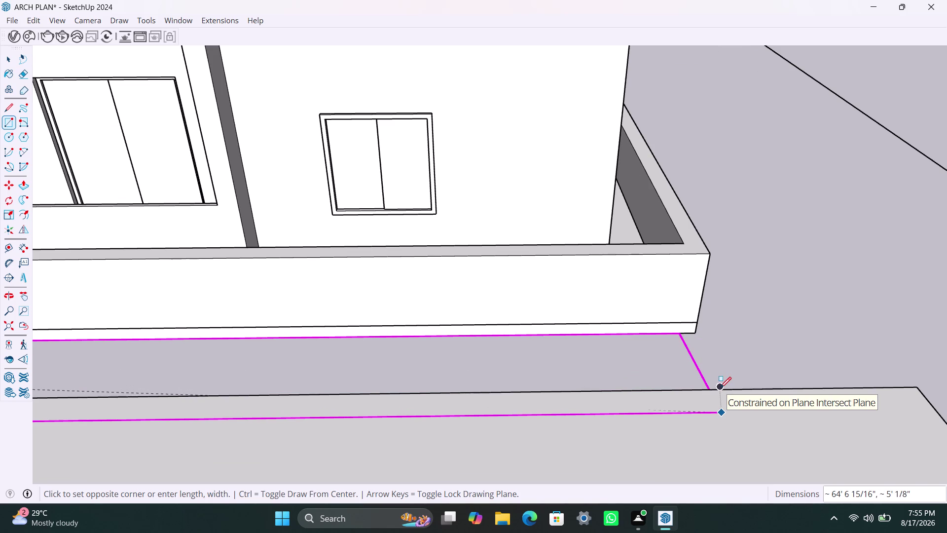
scroll(down, 3)
middle_drag(722, 383, 717, 387)
scroll(down, 3)
middle_drag(720, 401, 698, 289)
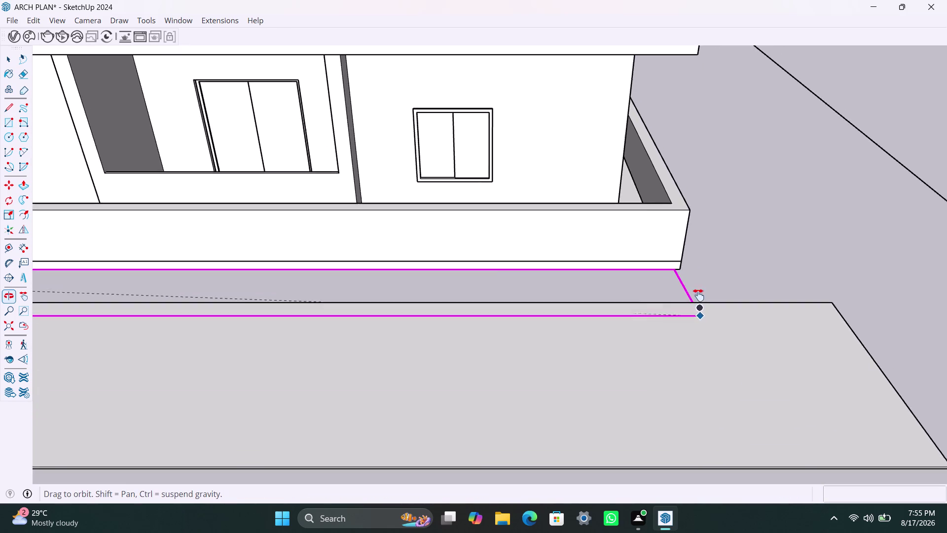
middle_drag(697, 289, 695, 171)
scroll(down, 3)
middle_drag(695, 193, 684, 413)
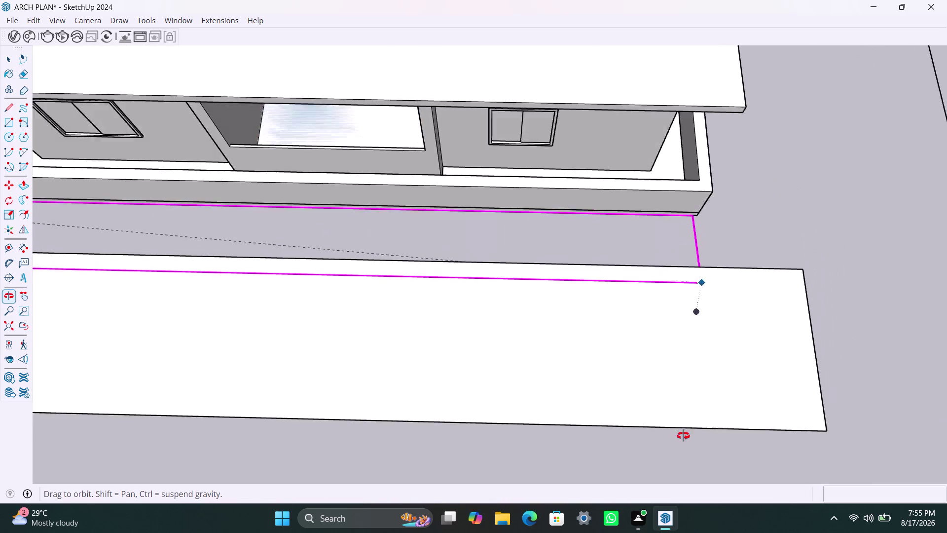
middle_drag(684, 413, 681, 440)
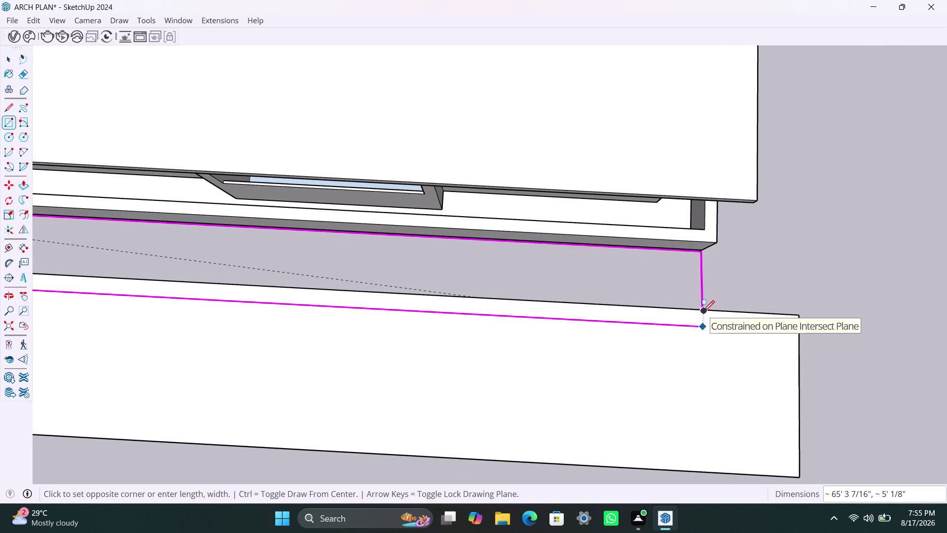
click(703, 311)
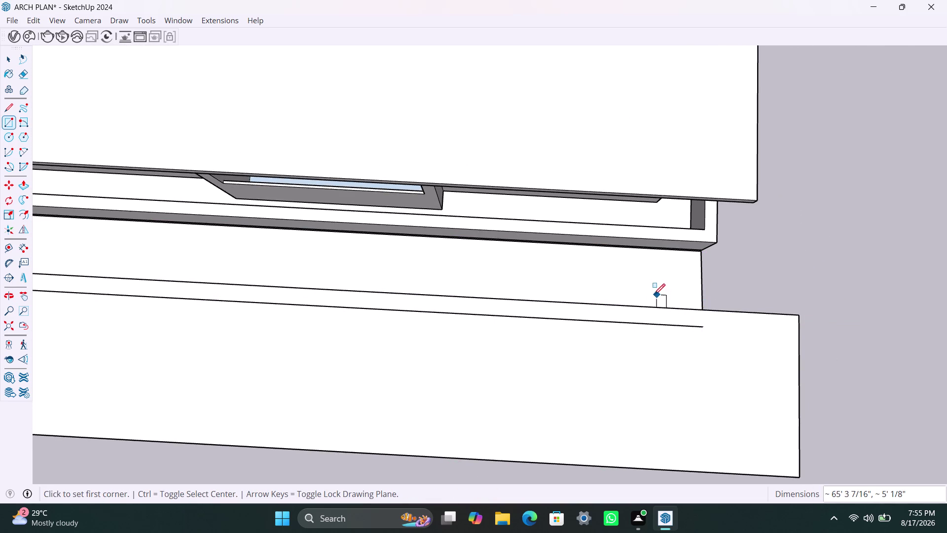
key(ctrl+z)
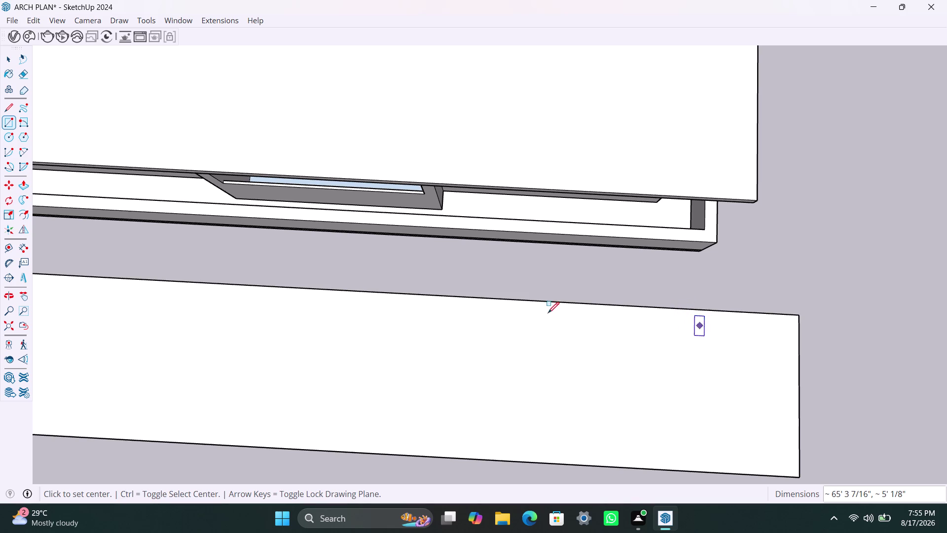
Orbit and zoom down to ground level along the front walkway slab's edge.
scroll(down, 3)
middle_drag(499, 342, 658, 312)
scroll(down, 3)
scroll(down, 3)
key(space)
scroll(down, 3)
middle_drag(588, 374, 600, 255)
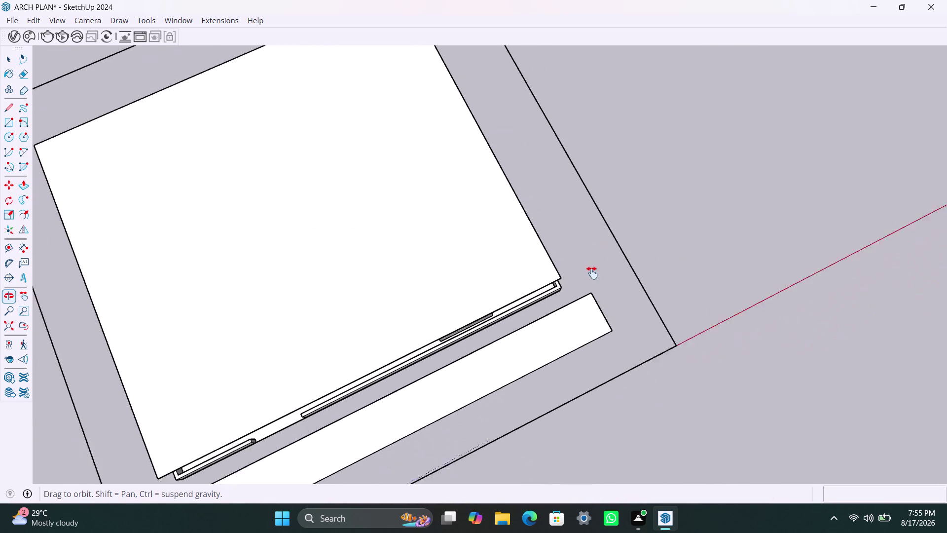
middle_drag(600, 255, 700, 206)
scroll(up, 3)
middle_drag(381, 327, 539, 237)
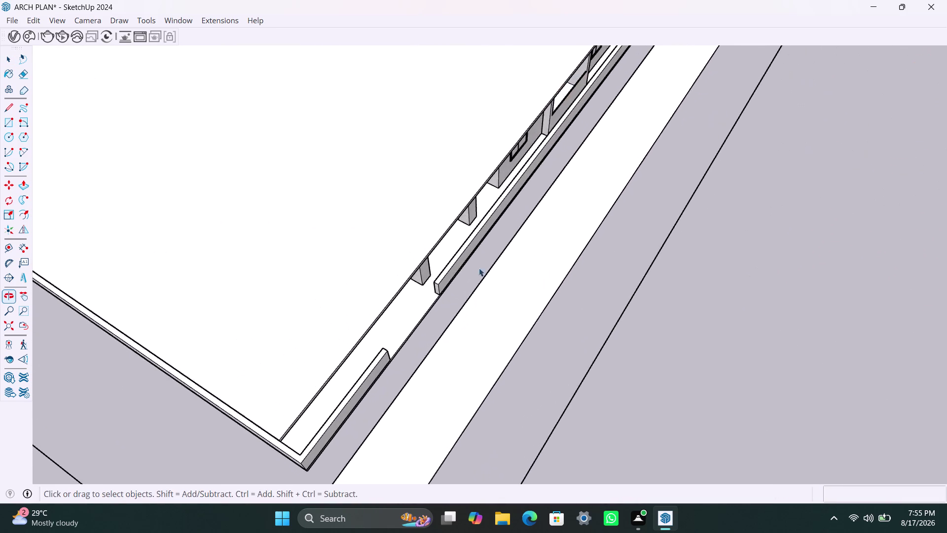
scroll(up, 3)
middle_drag(433, 370, 621, 290)
scroll(up, 3)
middle_drag(546, 371, 529, 336)
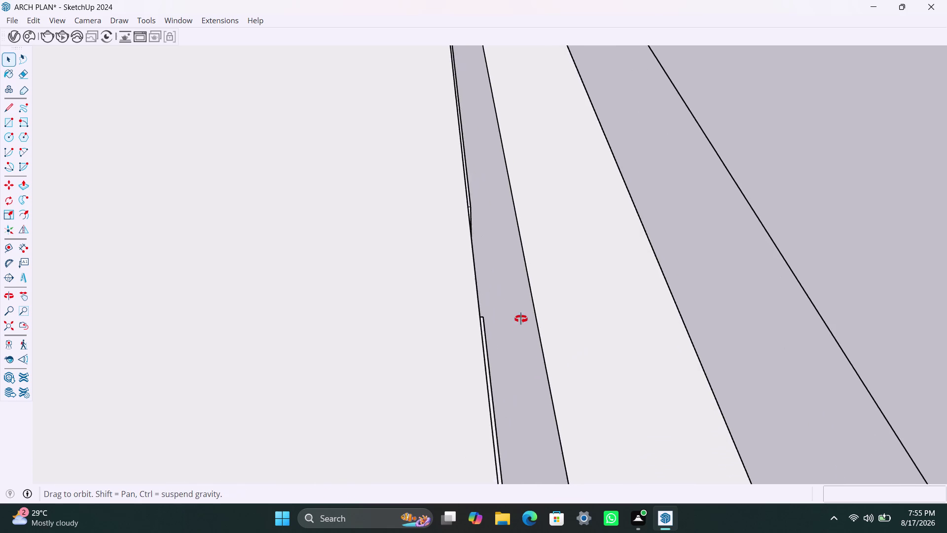
middle_drag(529, 336, 527, 242)
scroll(up, 3)
scroll(up, 3)
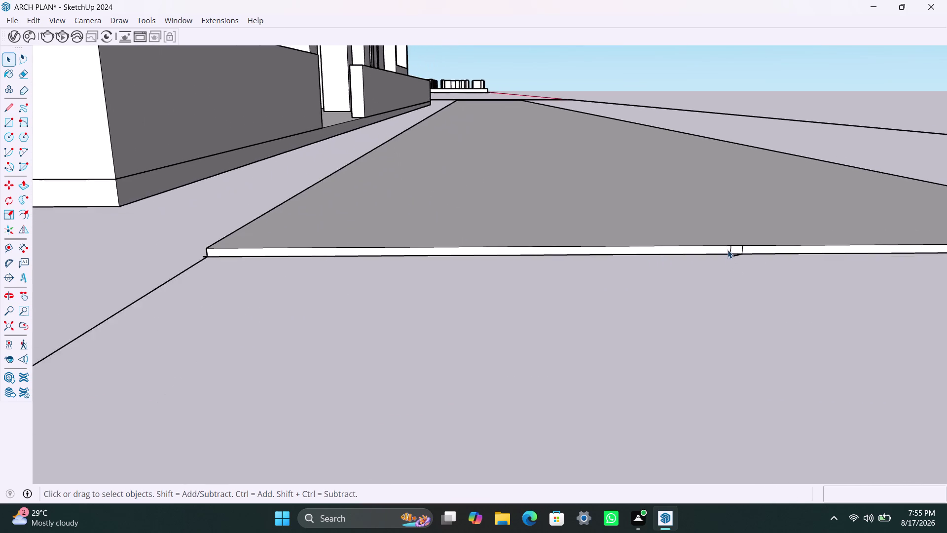
scroll(up, 3)
Enter the walkway slab and delete the first stray vertical edge on its side.
drag(713, 220, 781, 292)
key(Delete)
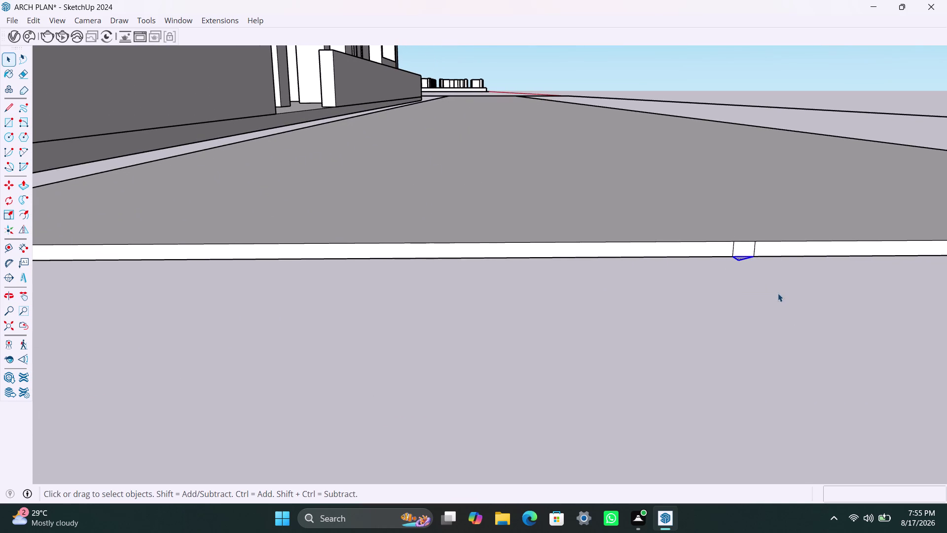
click(732, 248)
key(Delete)
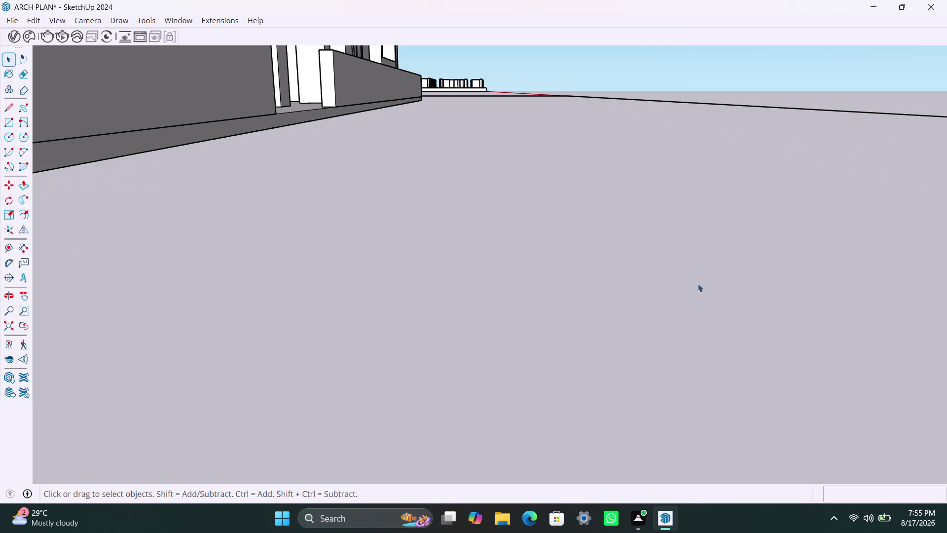
key(ctrl+z)
scroll(up, 3)
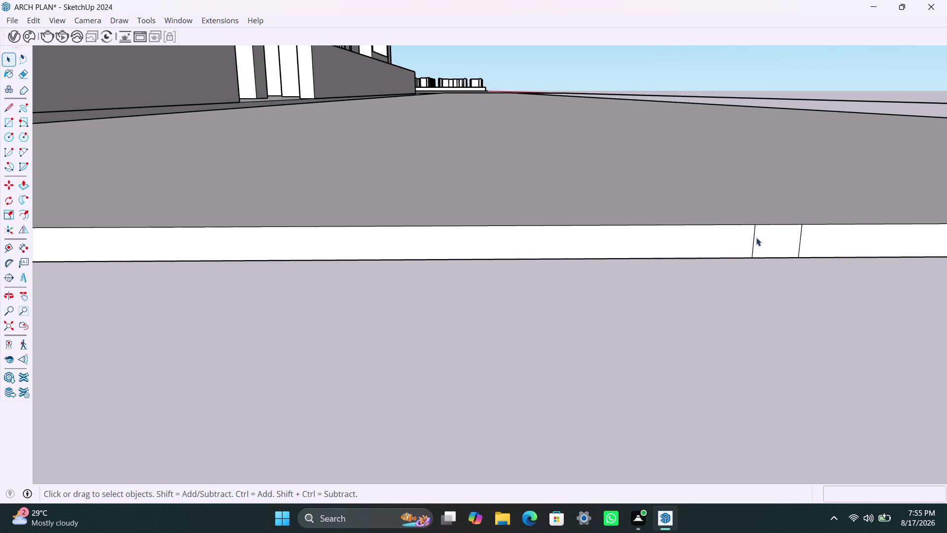
click(752, 247)
triple_click(753, 252)
click(753, 252)
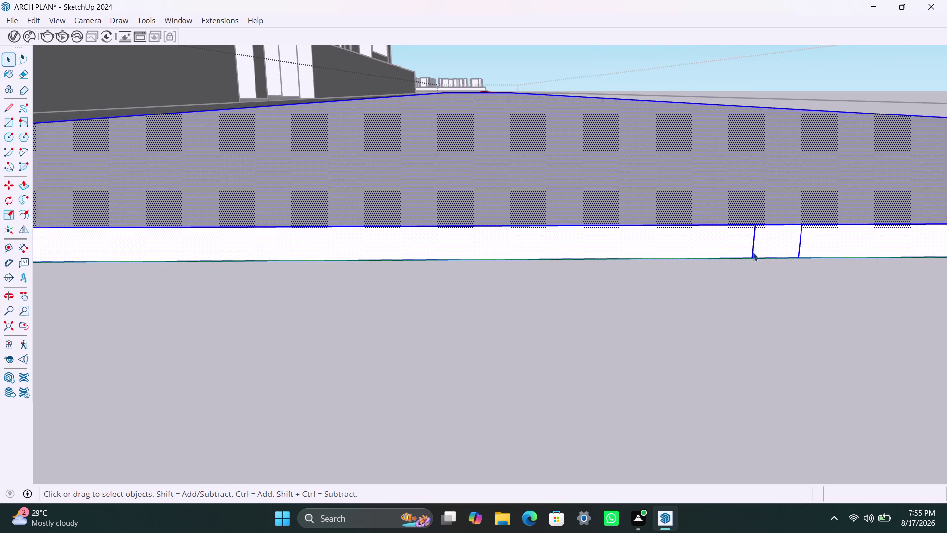
click(751, 249)
click(753, 242)
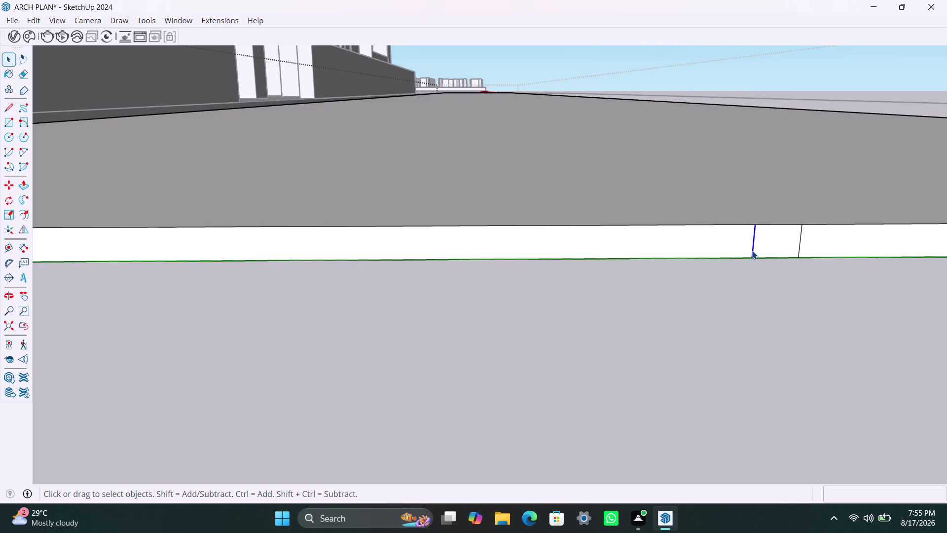
key(Delete)
Delete the second stray vertical edge on the slab's long side face.
click(799, 242)
click(798, 242)
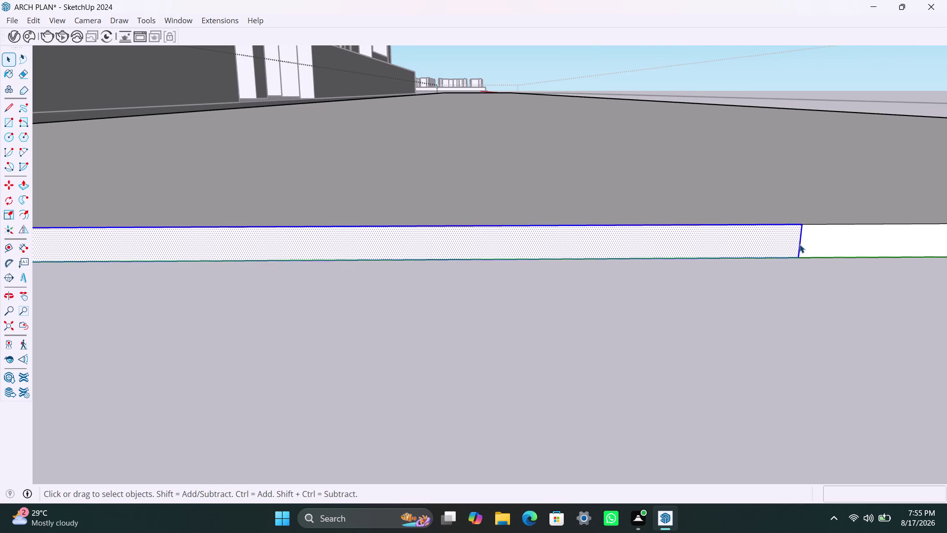
click(800, 244)
click(800, 244)
click(789, 296)
click(799, 255)
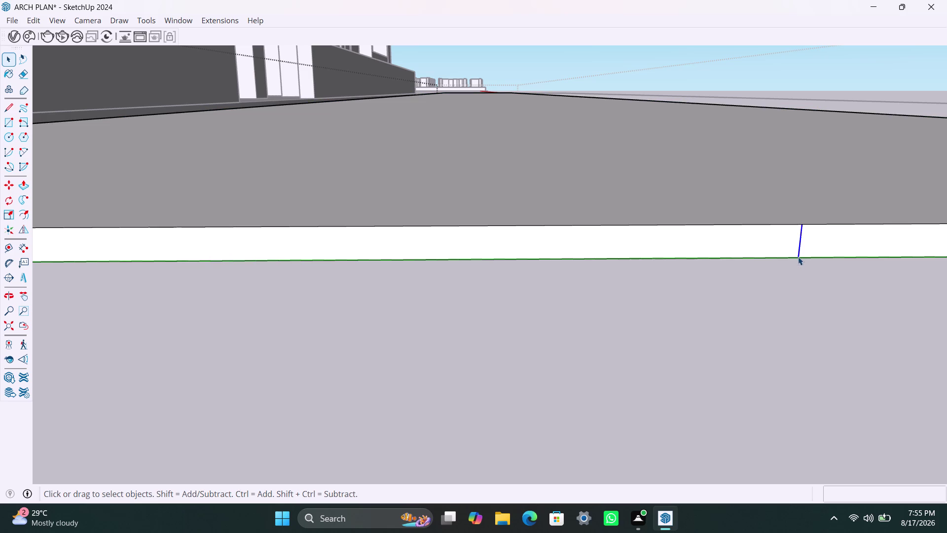
key(Delete)
Click outside to close the walkway slab group and zoom back out.
scroll(down, 3)
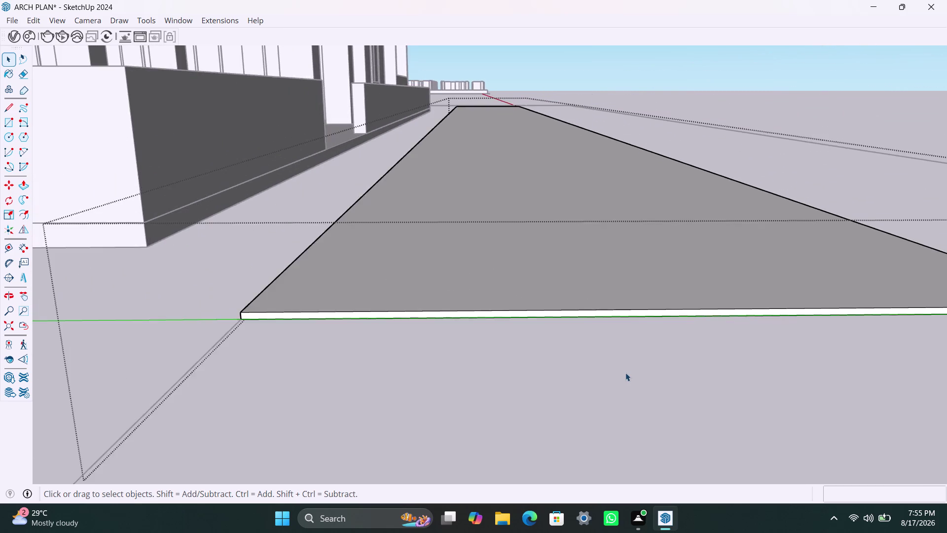
scroll(down, 3)
click(488, 378)
double_click(467, 363)
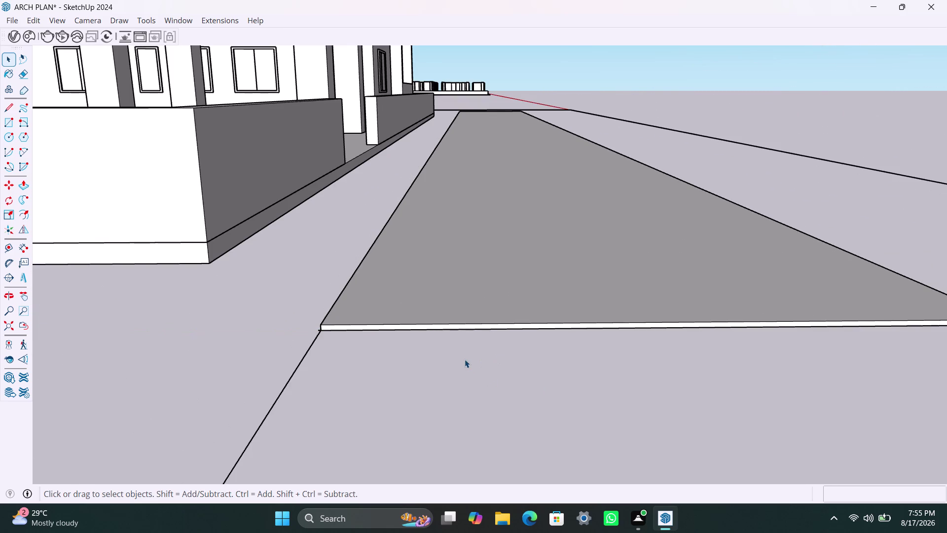
scroll(down, 3)
scroll(up, 3)
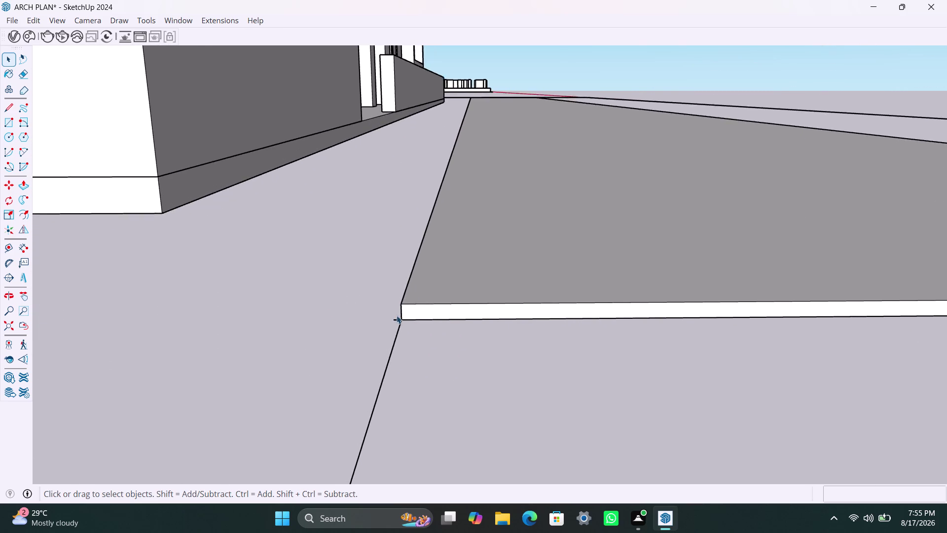
scroll(up, 3)
click(396, 322)
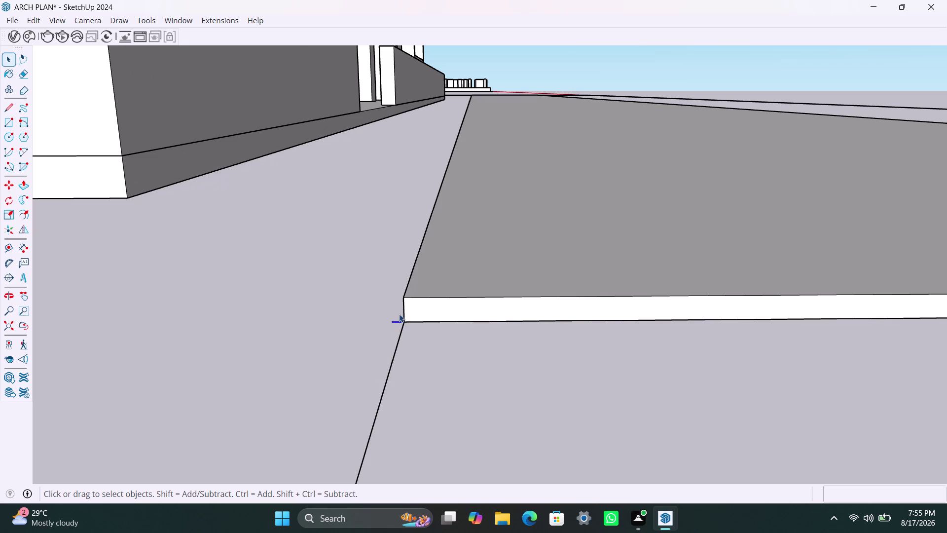
key(Delete)
scroll(down, 3)
middle_drag(617, 406, 435, 408)
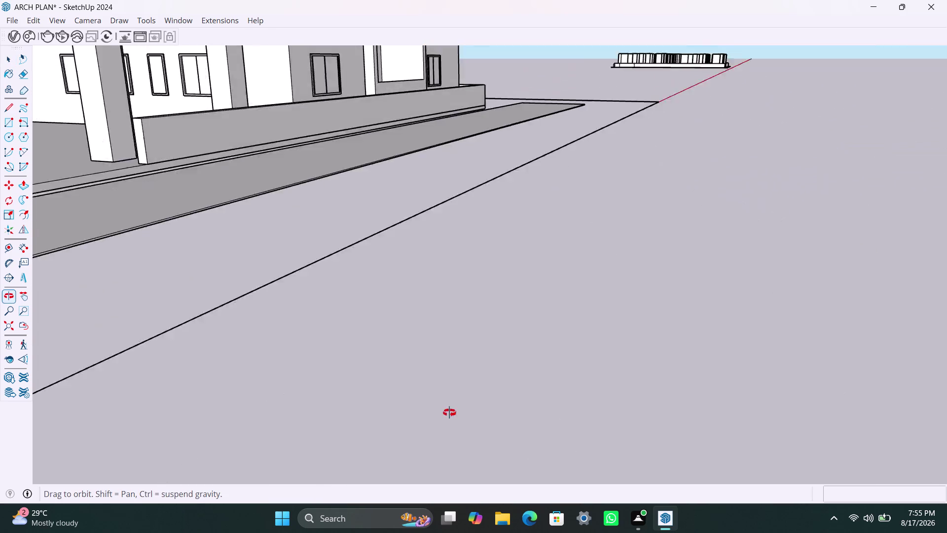
middle_drag(435, 408, 413, 401)
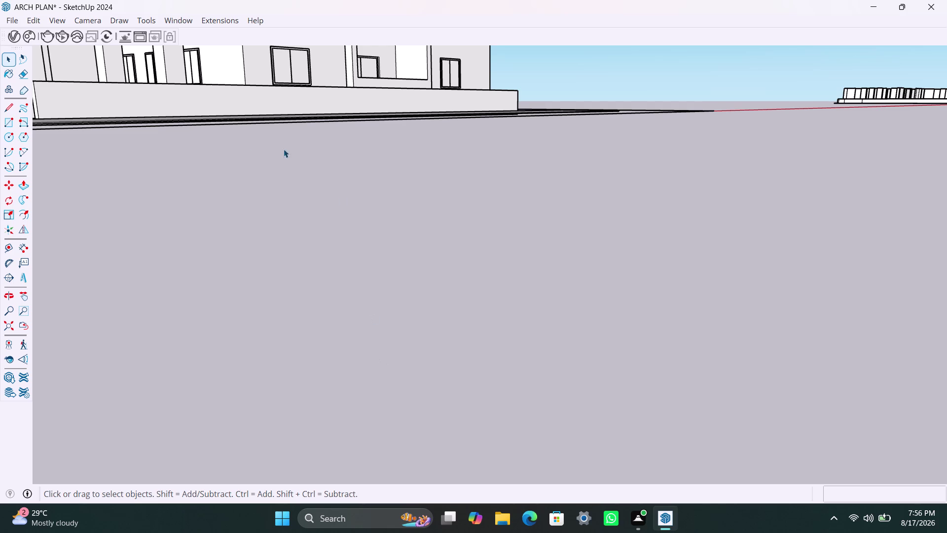
scroll(down, 3)
scroll(down, 3)
middle_drag(297, 261, 301, 314)
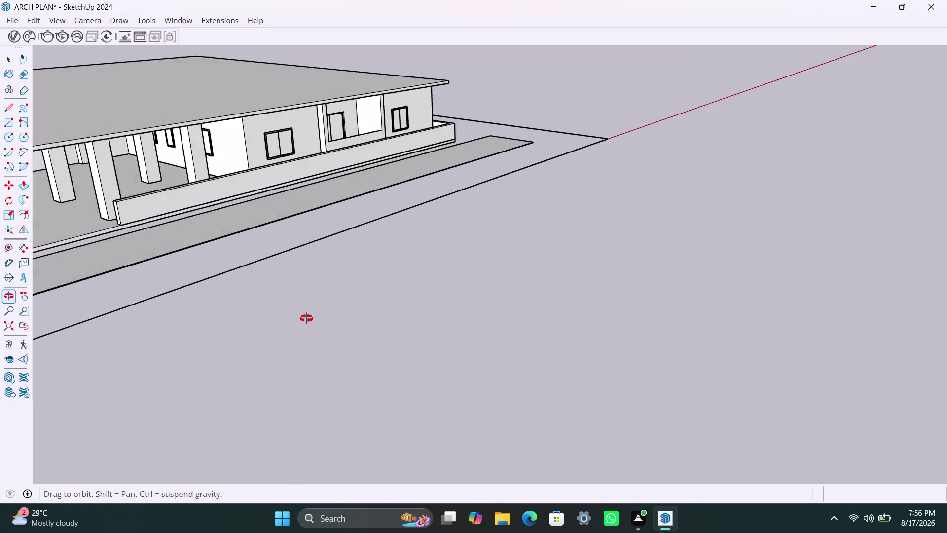
middle_drag(302, 314, 523, 323)
scroll(down, 3)
middle_drag(555, 289, 541, 286)
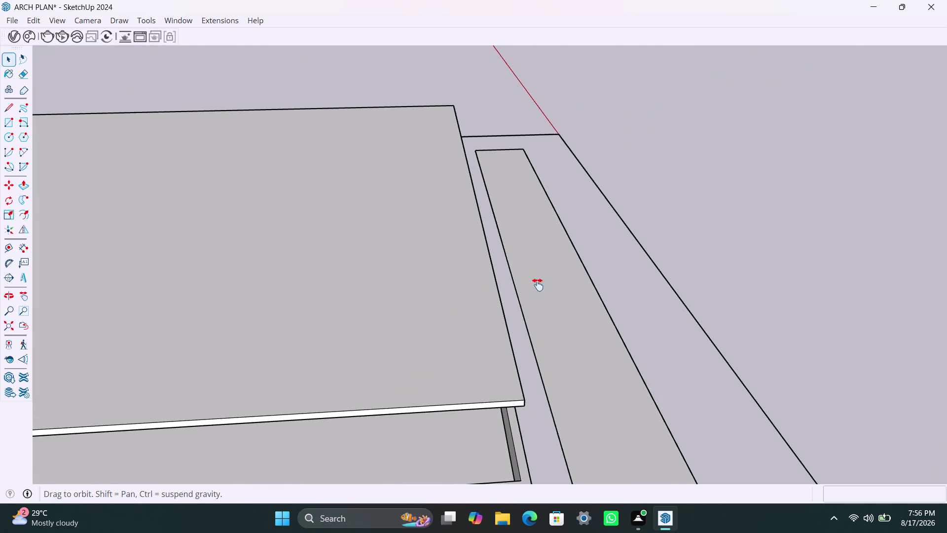
middle_drag(540, 286, 460, 239)
scroll(down, 3)
middle_drag(507, 371, 457, 379)
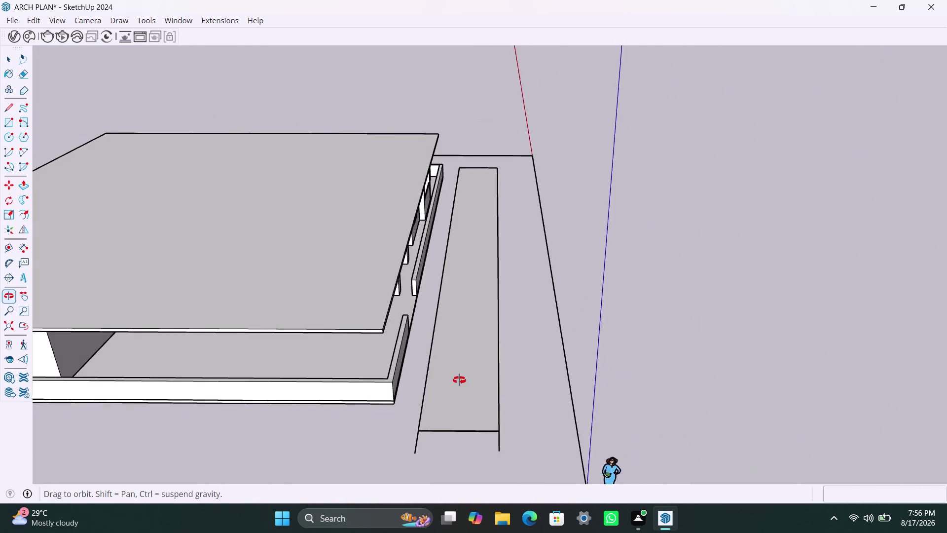
middle_drag(456, 380, 450, 382)
middle_drag(475, 395, 350, 390)
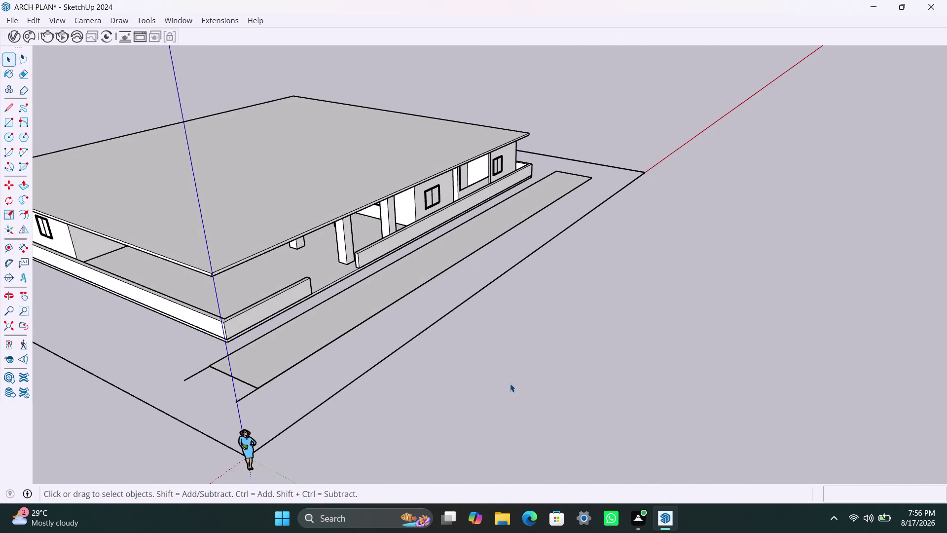
scroll(down, 3)
middle_drag(565, 411, 436, 406)
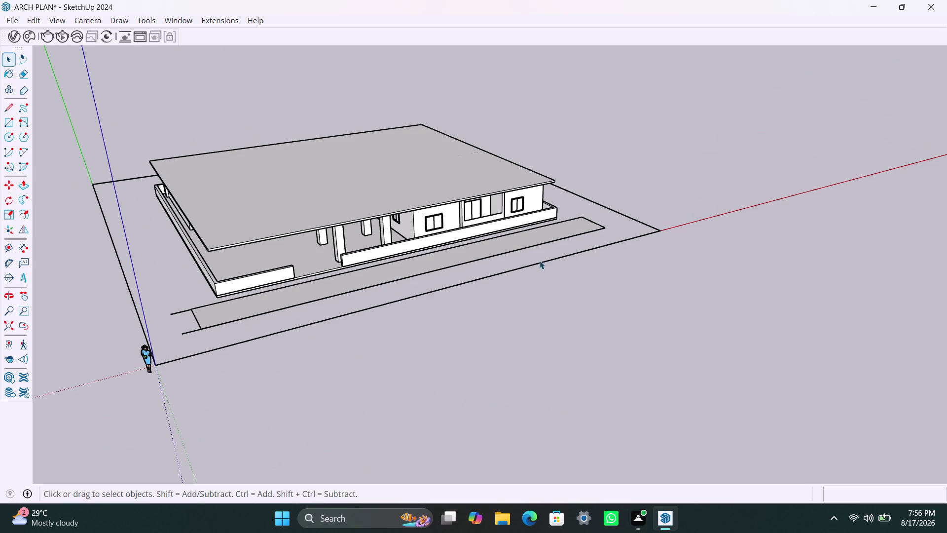
middle_drag(542, 260, 400, 328)
scroll(up, 3)
middle_drag(528, 270, 474, 319)
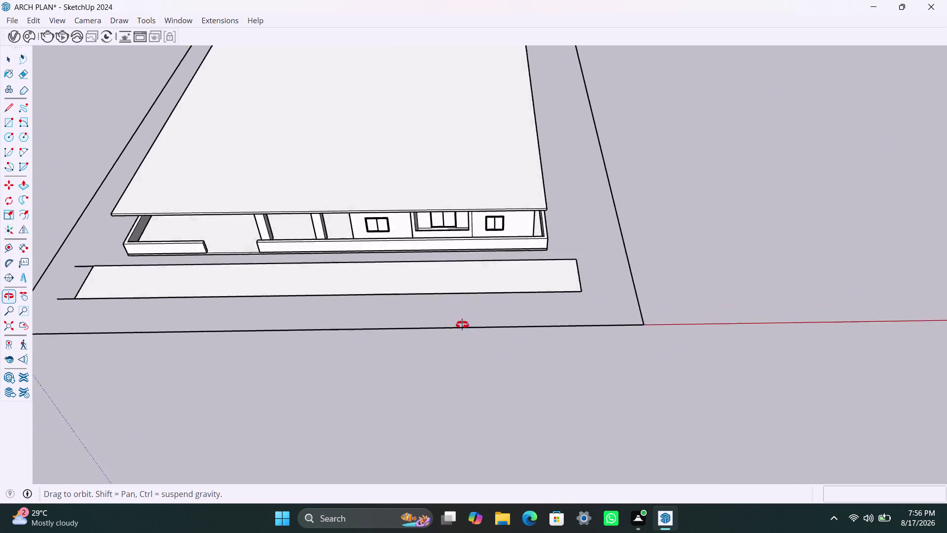
middle_drag(474, 319, 402, 340)
scroll(up, 3)
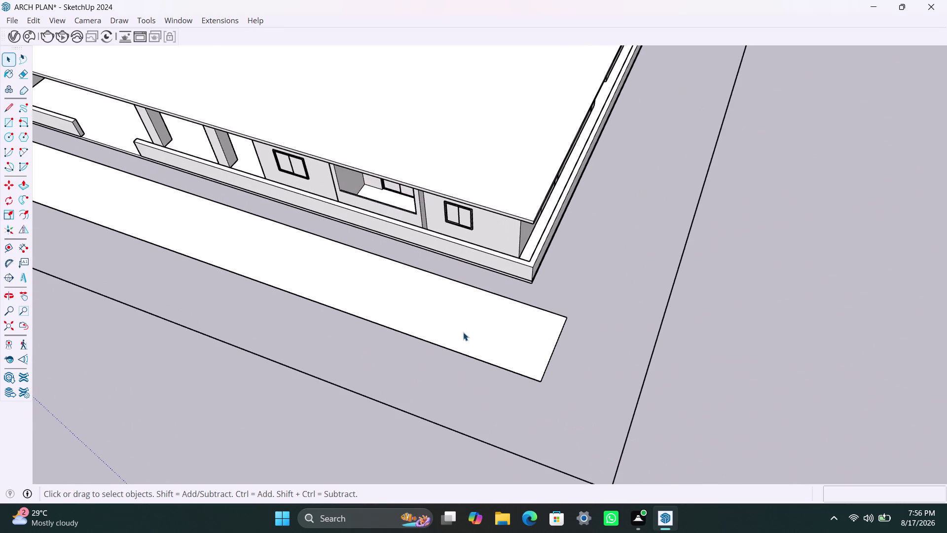
middle_drag(464, 332, 611, 352)
scroll(up, 3)
middle_drag(434, 264, 451, 301)
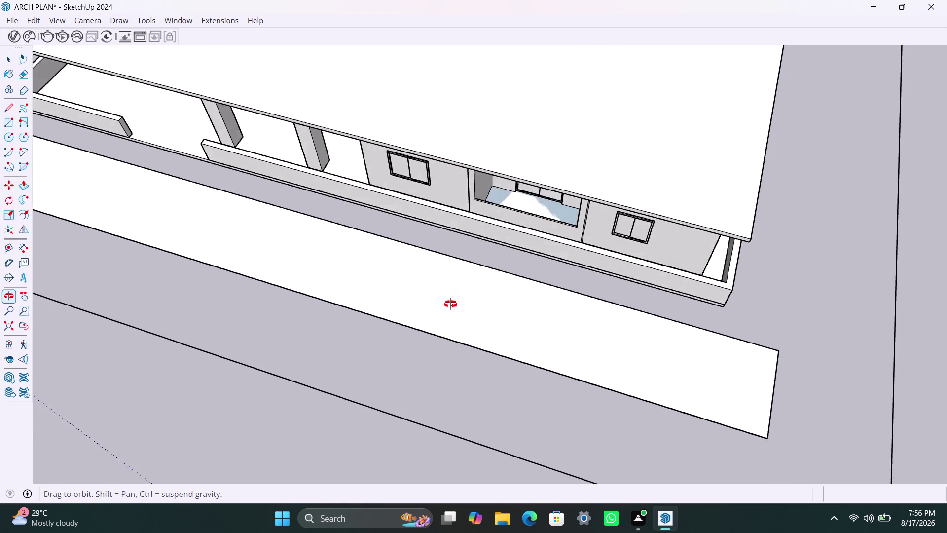
middle_drag(451, 300, 232, 267)
scroll(up, 3)
middle_drag(510, 361, 359, 284)
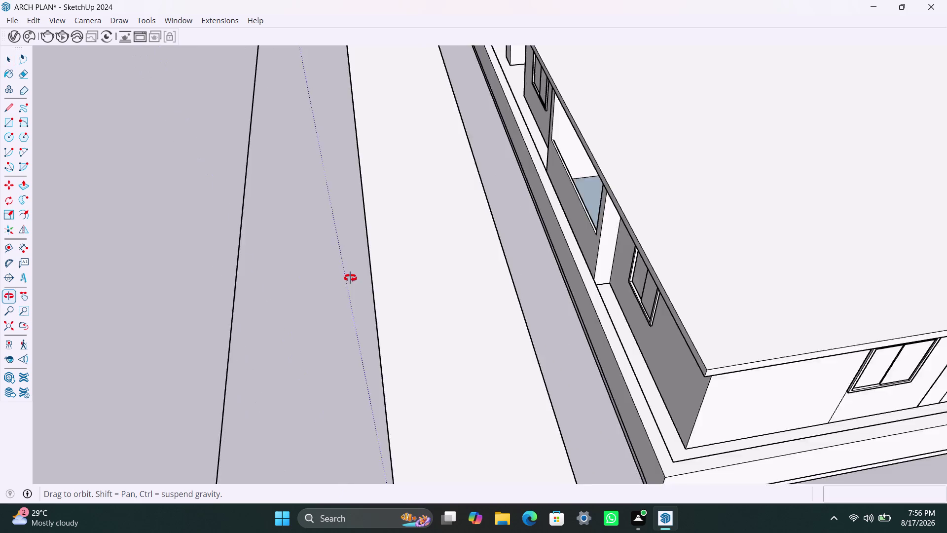
middle_drag(359, 284, 295, 188)
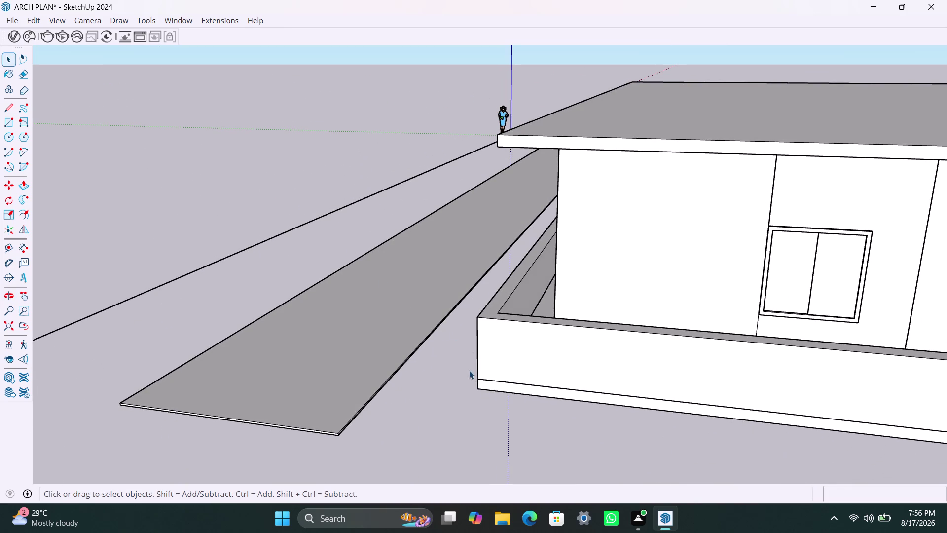
middle_drag(444, 404, 946, 463)
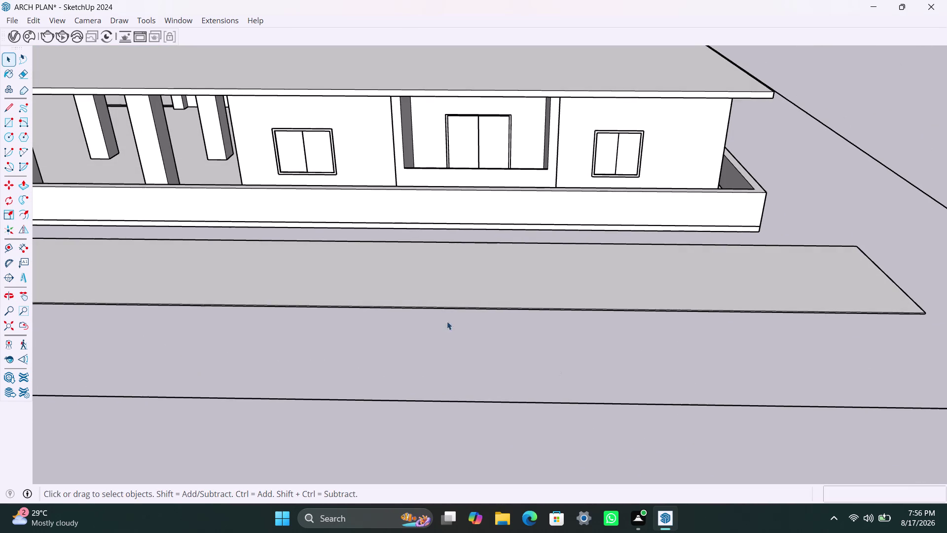
middle_drag(596, 387, 826, 451)
scroll(up, 3)
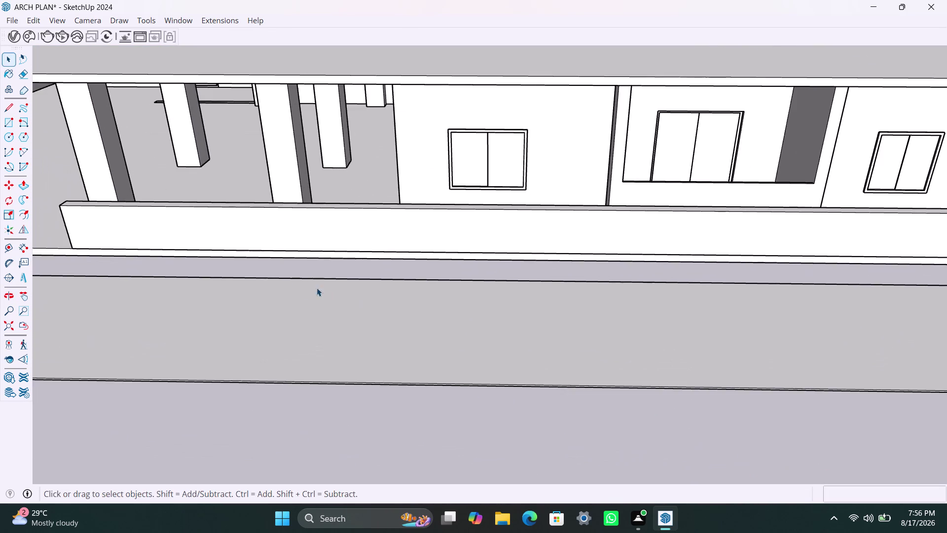
middle_drag(295, 282, 367, 299)
scroll(down, 3)
middle_drag(448, 359, 562, 337)
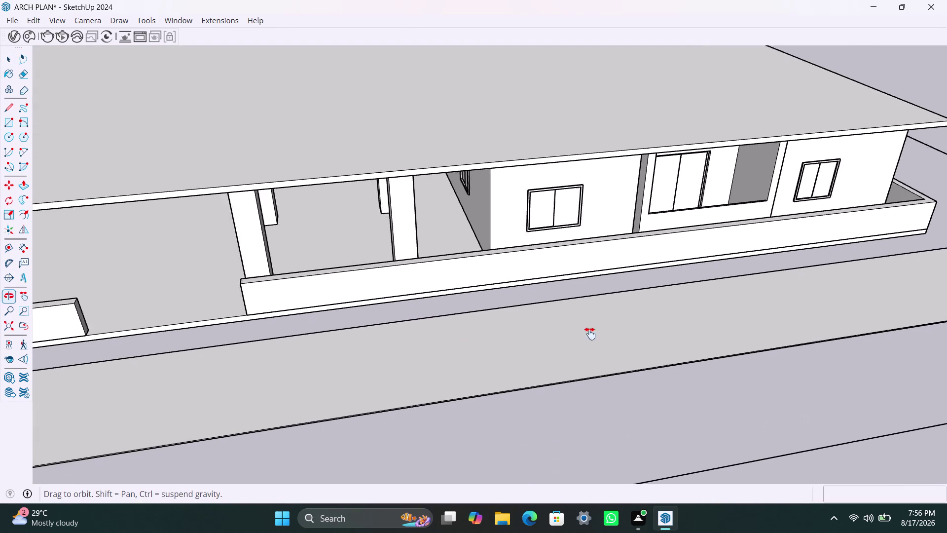
middle_drag(562, 336, 621, 329)
scroll(up, 3)
Draw a small rectangle on the plinth strip at the parapet's end.
key(r)
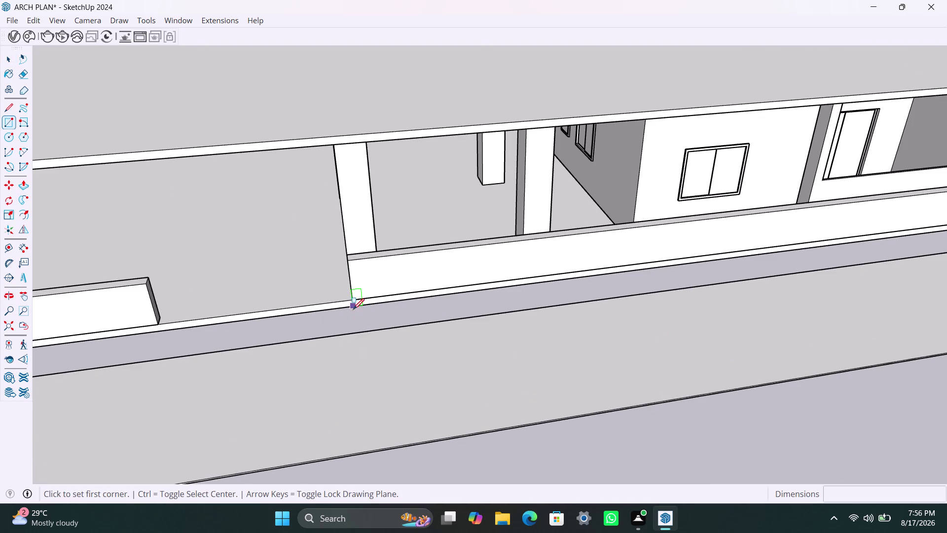
click(353, 305)
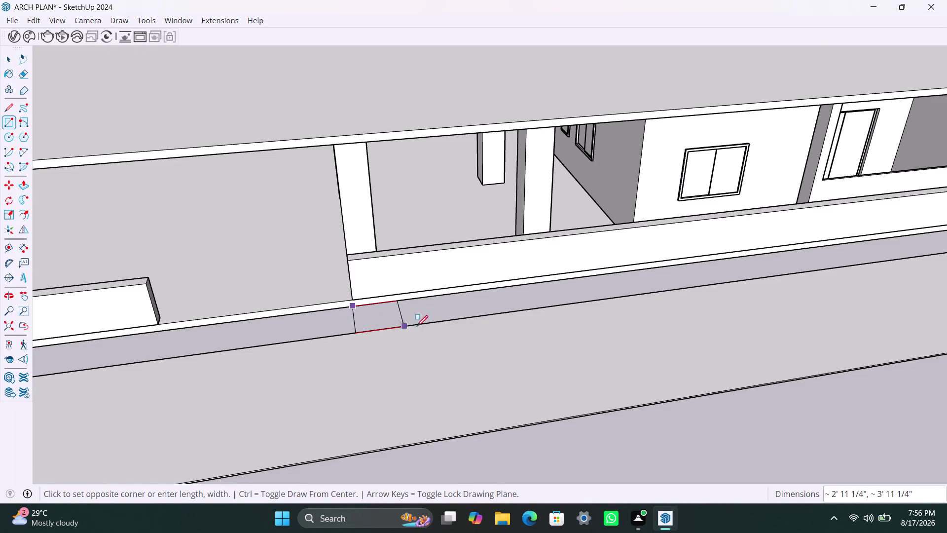
click(459, 322)
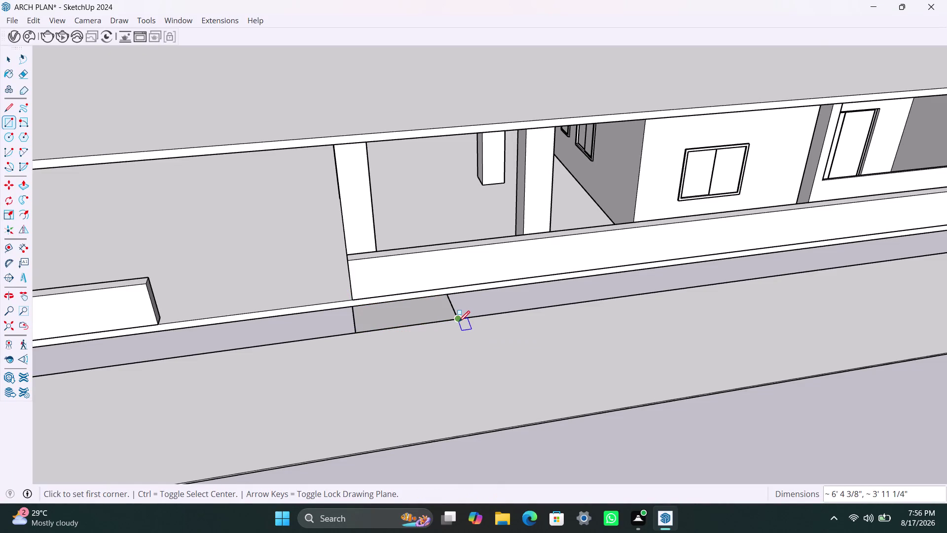
Make the rectangle its own group and enter it for editing.
key(space)
double_click(431, 307)
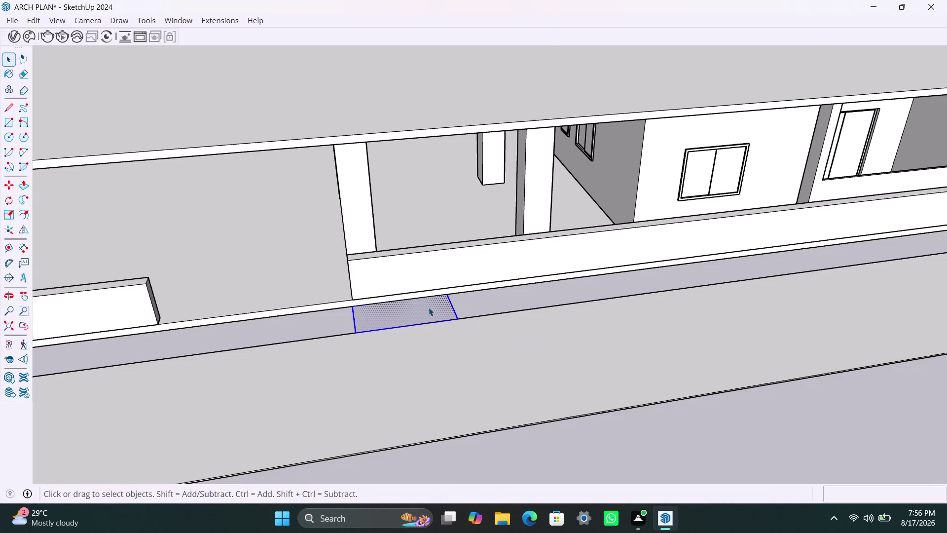
right_click(428, 307)
click(485, 143)
double_click(401, 323)
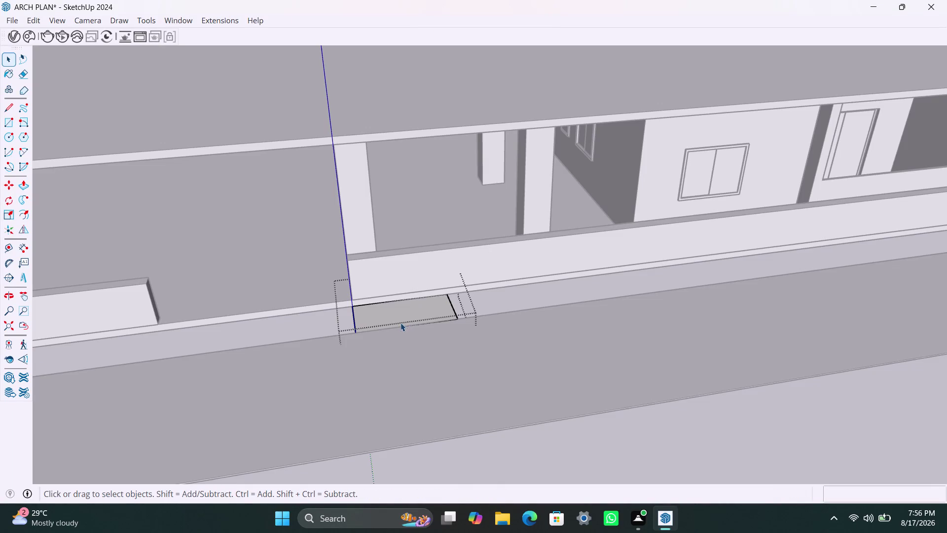
click(400, 319)
Push/pull the rectangle up into a thin raised strip.
key(p)
click(400, 315)
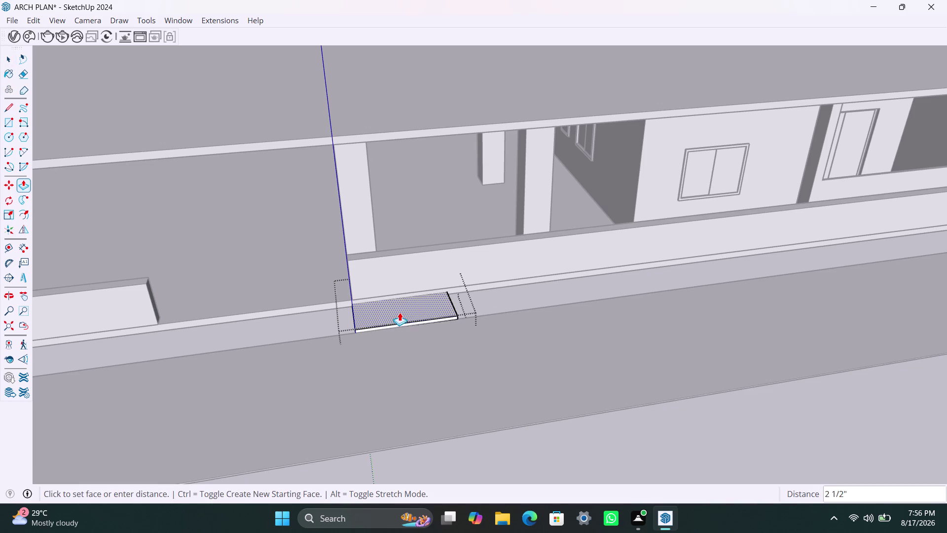
click(476, 281)
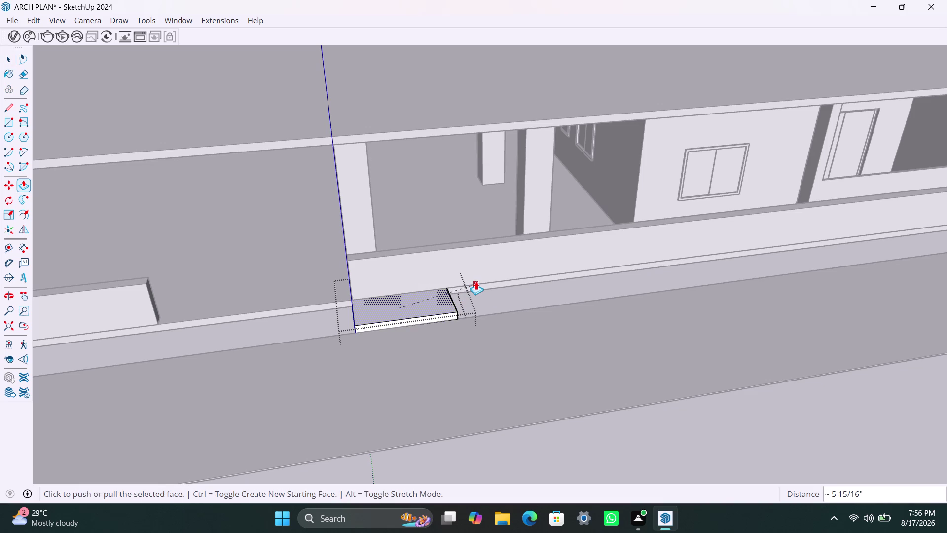
scroll(down, 3)
scroll(down, 3)
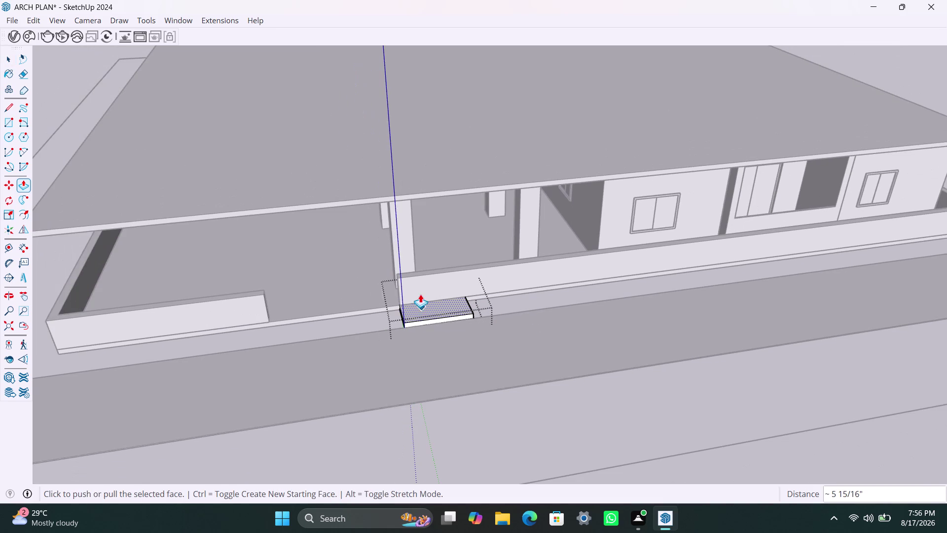
scroll(down, 3)
middle_drag(514, 321, 290, 318)
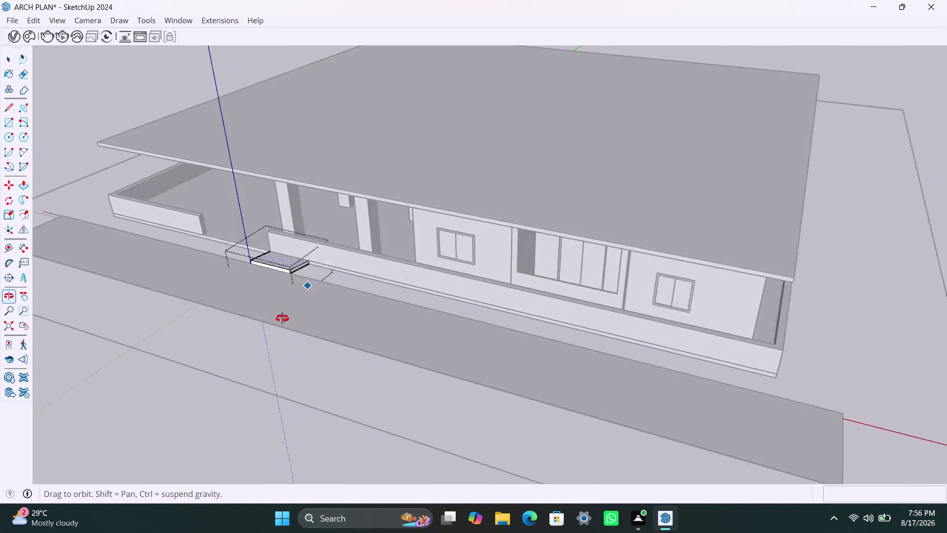
middle_drag(291, 318, 259, 318)
scroll(up, 3)
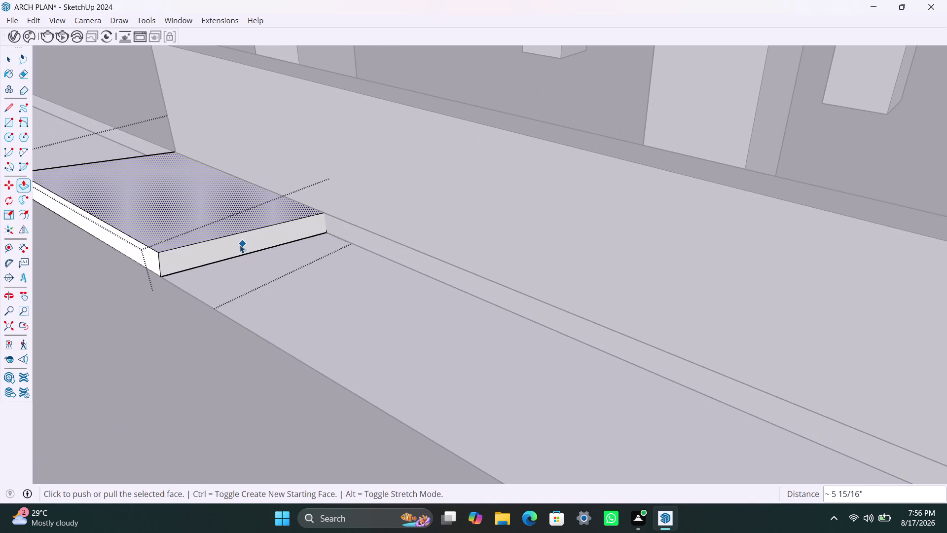
Stretch the strip's end face right to the house's right corner.
key(space)
click(225, 244)
key(p)
click(229, 248)
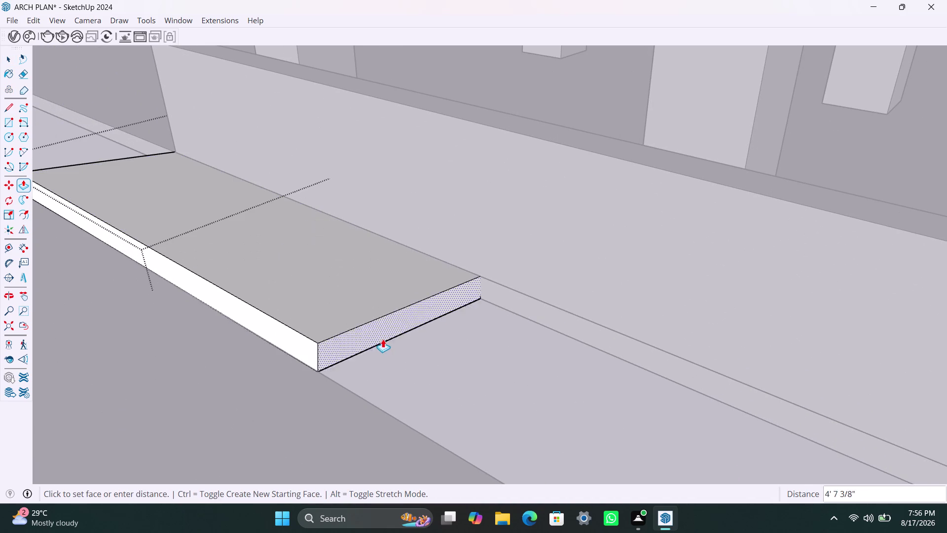
scroll(down, 3)
scroll(down, 3)
scroll(down, 3)
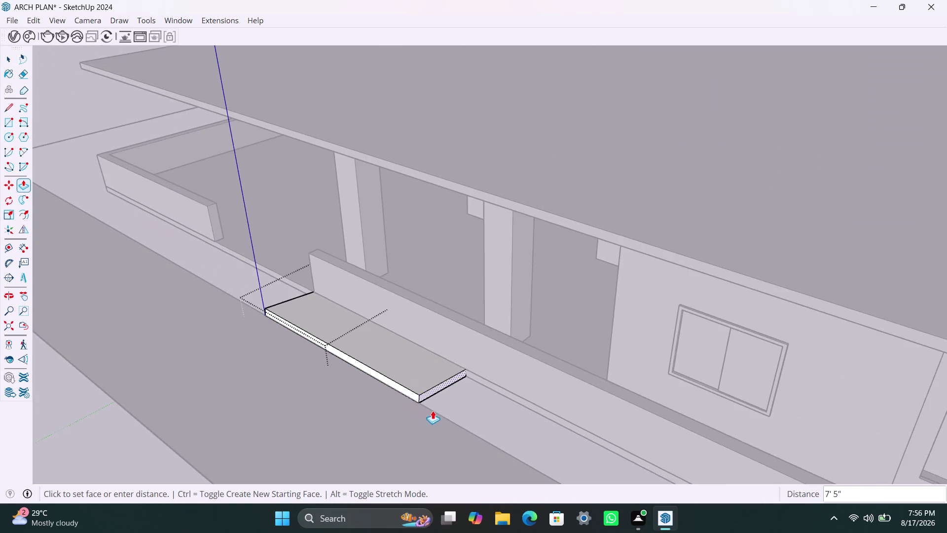
scroll(down, 3)
middle_drag(478, 431, 359, 317)
scroll(up, 3)
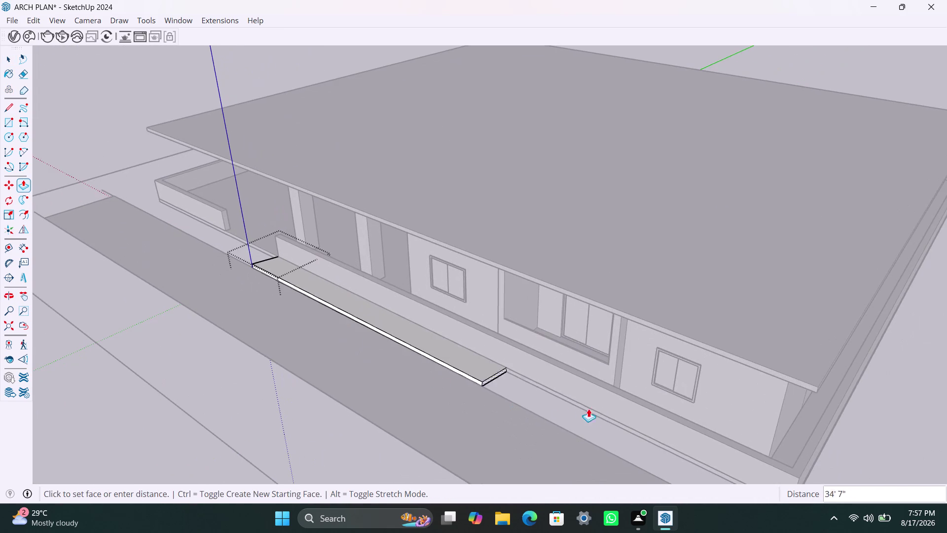
scroll(down, 3)
middle_drag(599, 428, 460, 281)
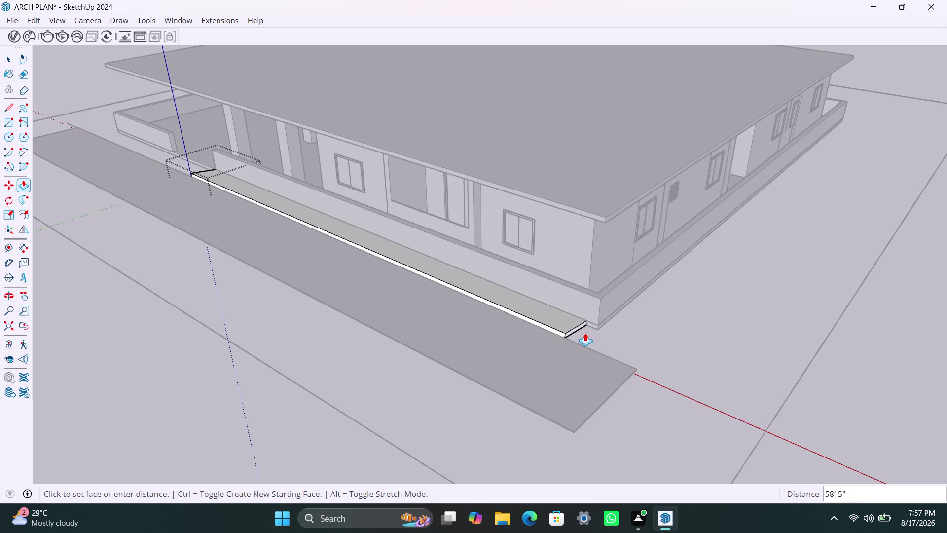
click(600, 322)
key(space)
key(space)
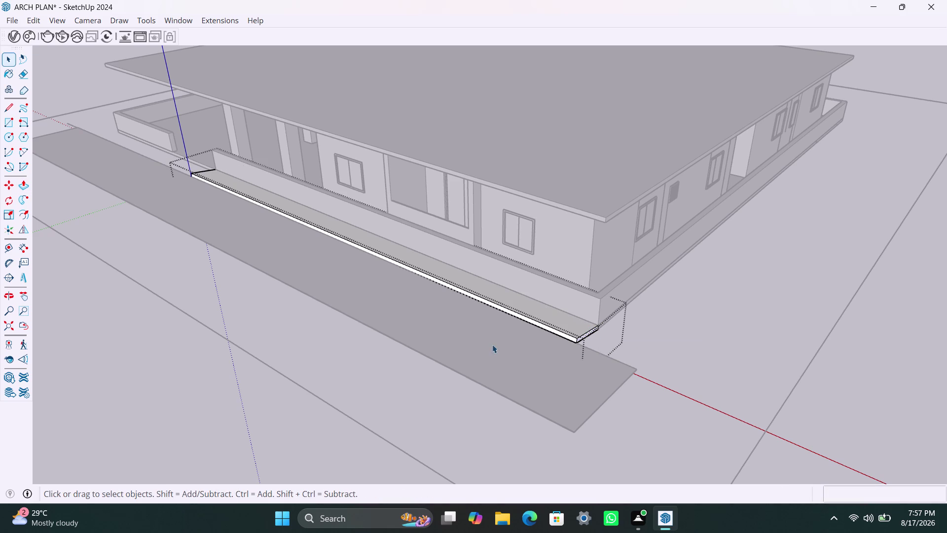
Pull the strip's other end face left to the left parapet's end.
scroll(down, 3)
middle_drag(449, 355, 771, 353)
scroll(up, 3)
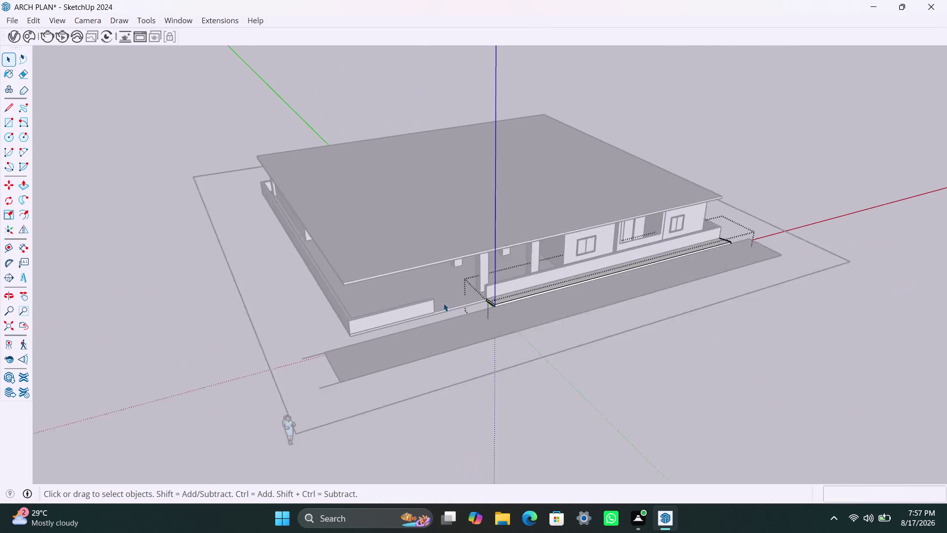
scroll(up, 3)
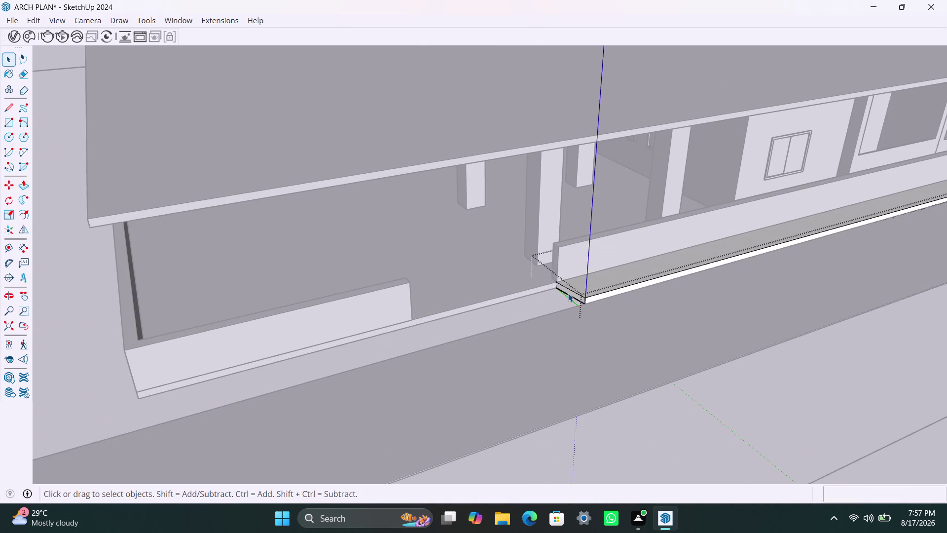
click(568, 293)
click(569, 293)
click(571, 293)
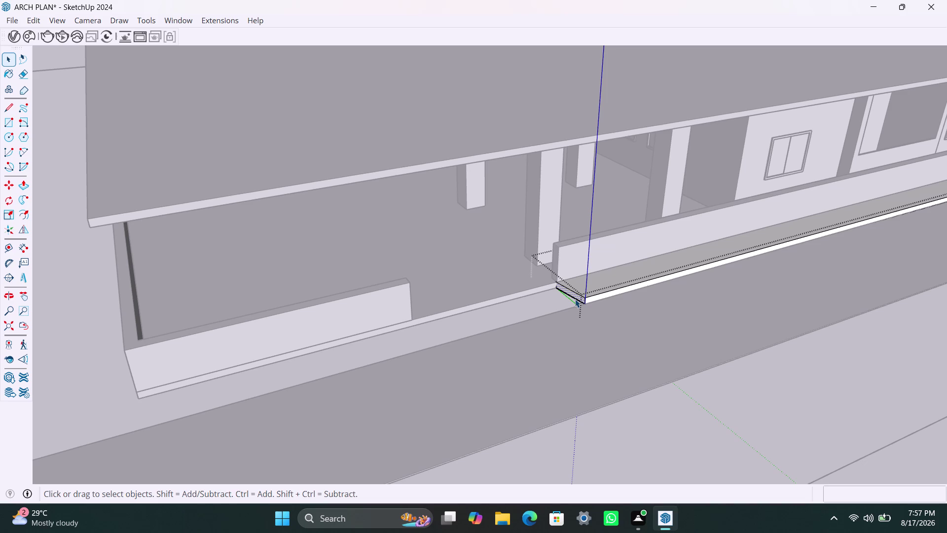
key(p)
click(575, 290)
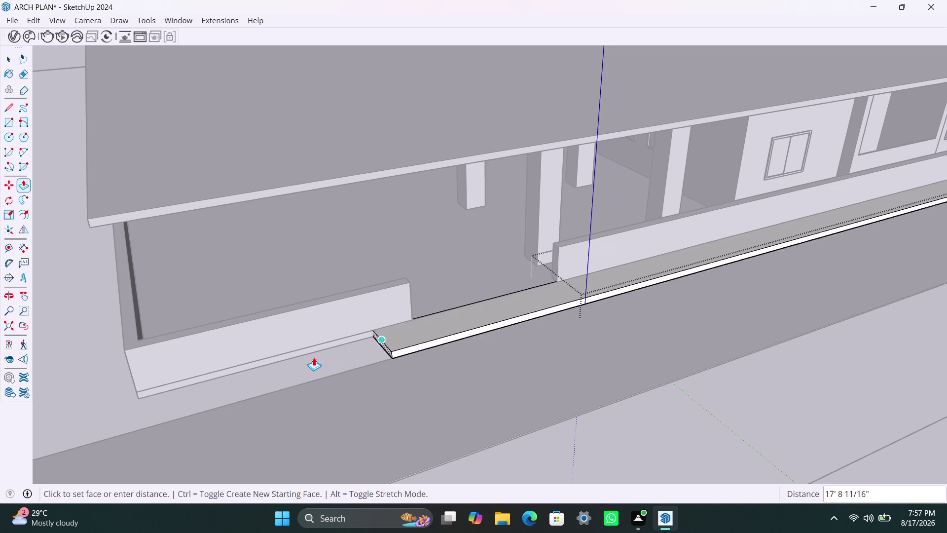
click(140, 399)
key(space)
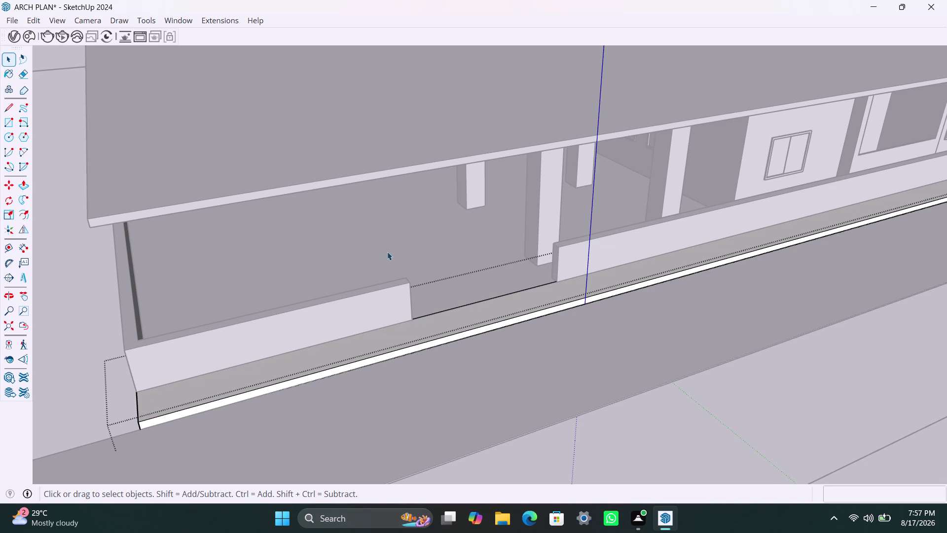
key(space)
click(369, 269)
Zoom in on the strip's left end at the parapet corner and select its top face and edges.
scroll(down, 3)
middle_drag(441, 357, 340, 362)
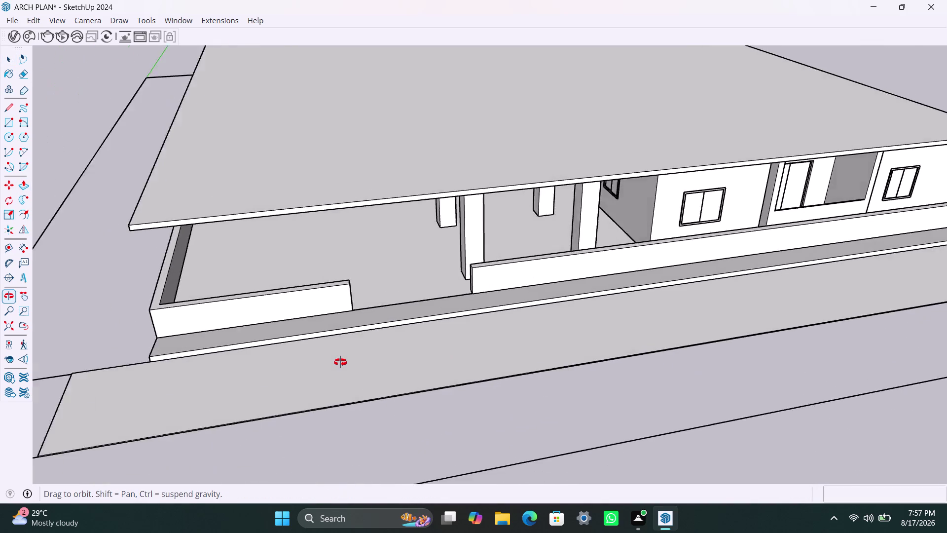
middle_drag(340, 362, 339, 396)
scroll(down, 3)
middle_drag(357, 365, 350, 382)
scroll(up, 3)
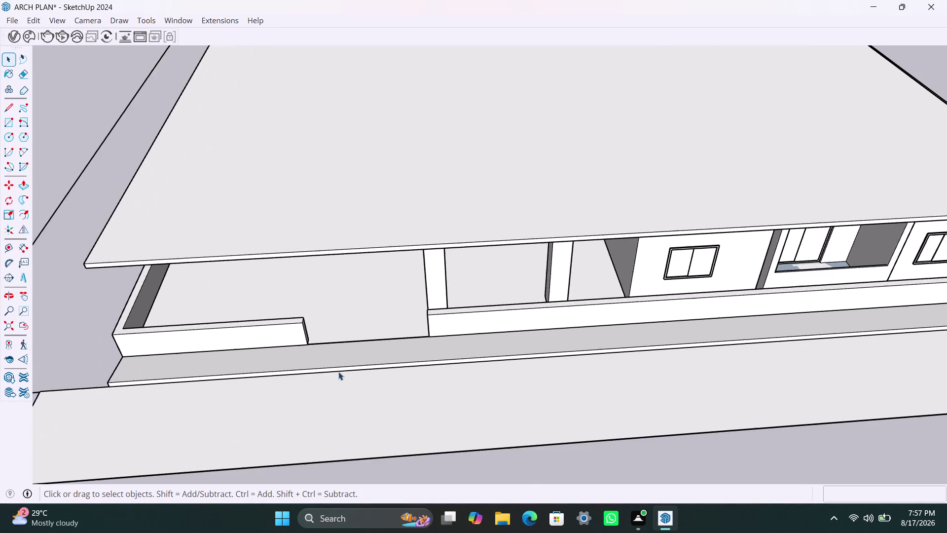
scroll(up, 3)
scroll(up, 3)
scroll(down, 3)
scroll(down, 3)
middle_drag(280, 394, 400, 292)
scroll(up, 3)
click(222, 285)
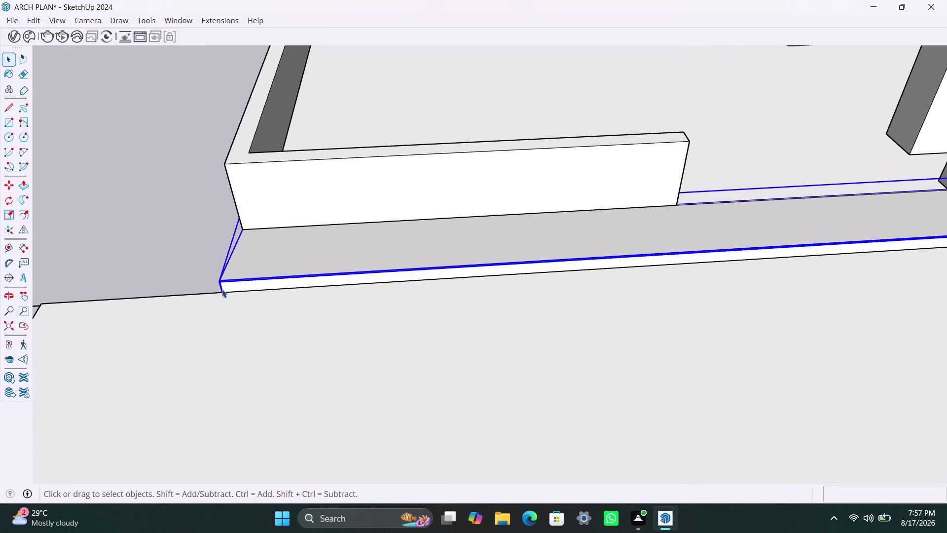
triple_click(222, 289)
double_click(222, 289)
Copy the strip's corner edge and slide it under the left parapet's end.
click(220, 286)
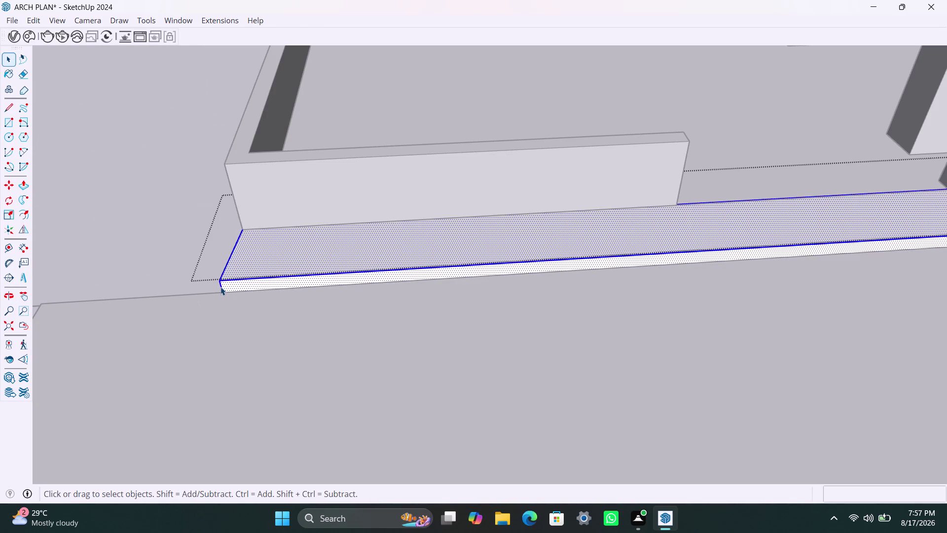
key(m)
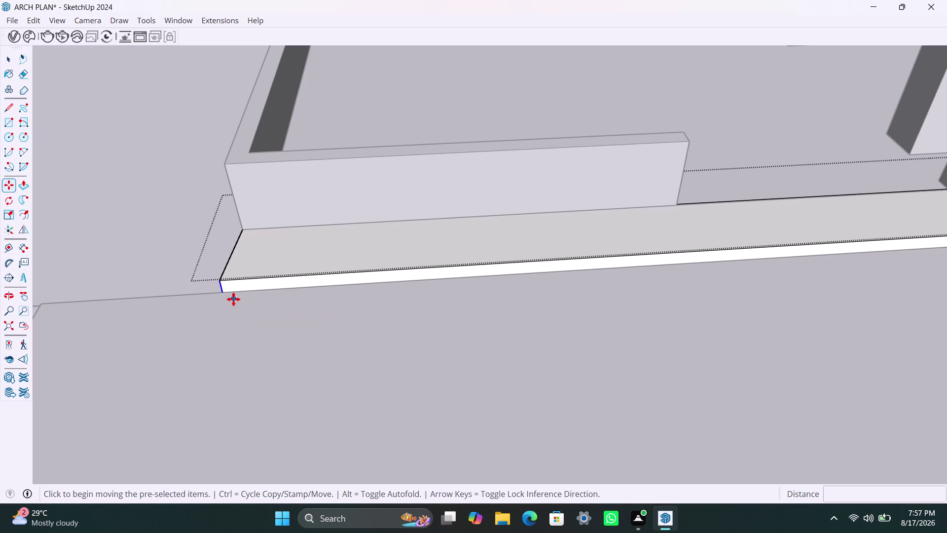
click(222, 285)
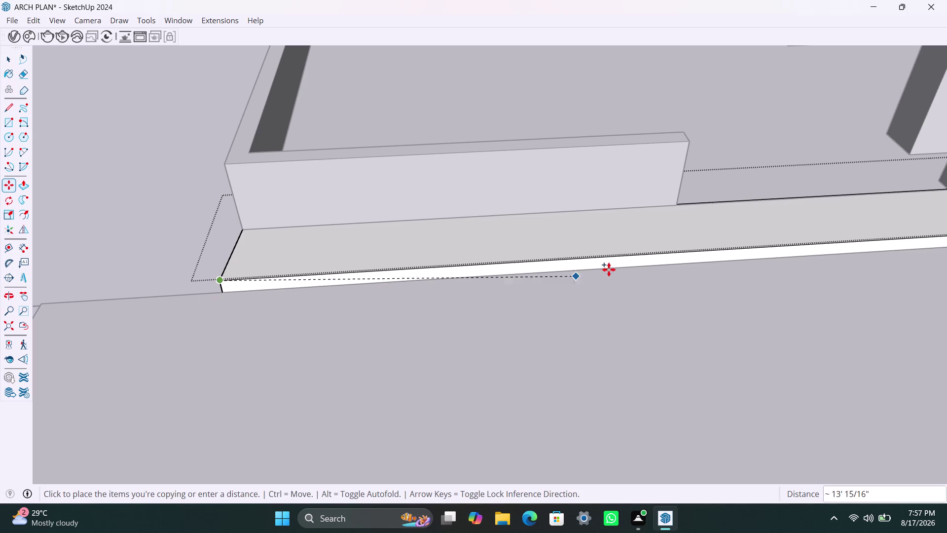
click(679, 253)
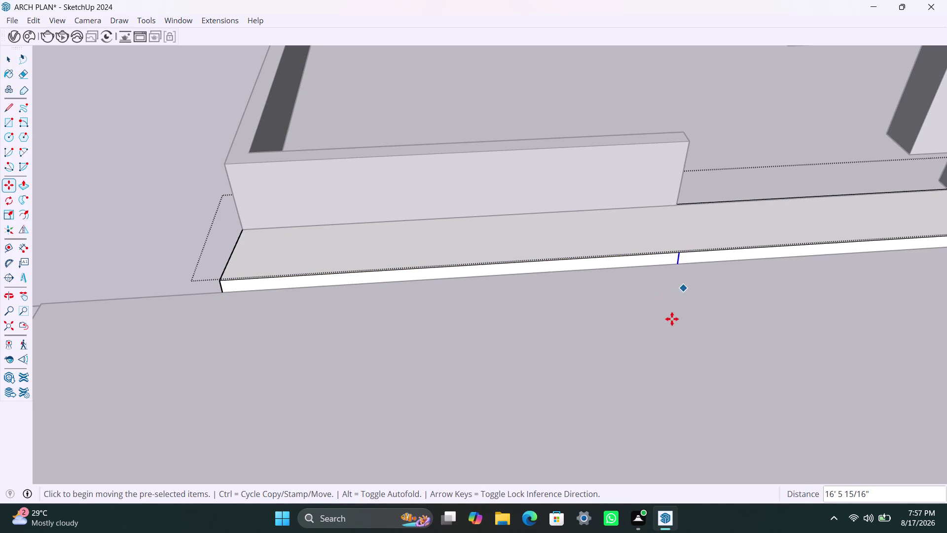
scroll(down, 3)
scroll(down, 3)
middle_drag(668, 317, 397, 325)
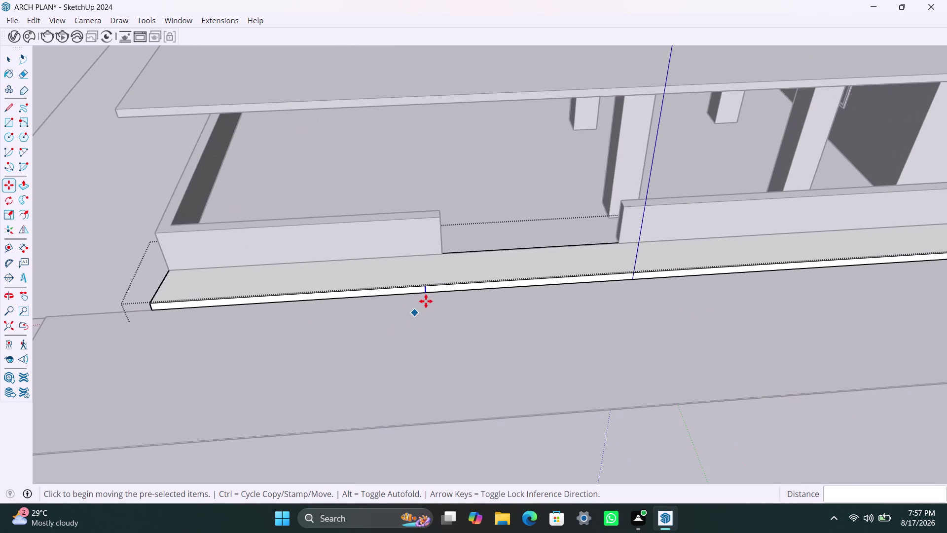
scroll(up, 3)
click(423, 278)
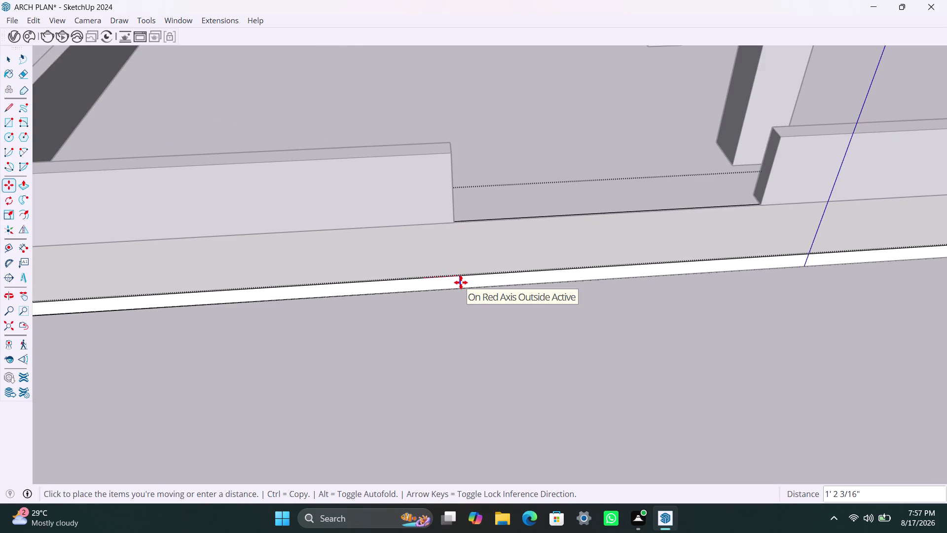
click(459, 281)
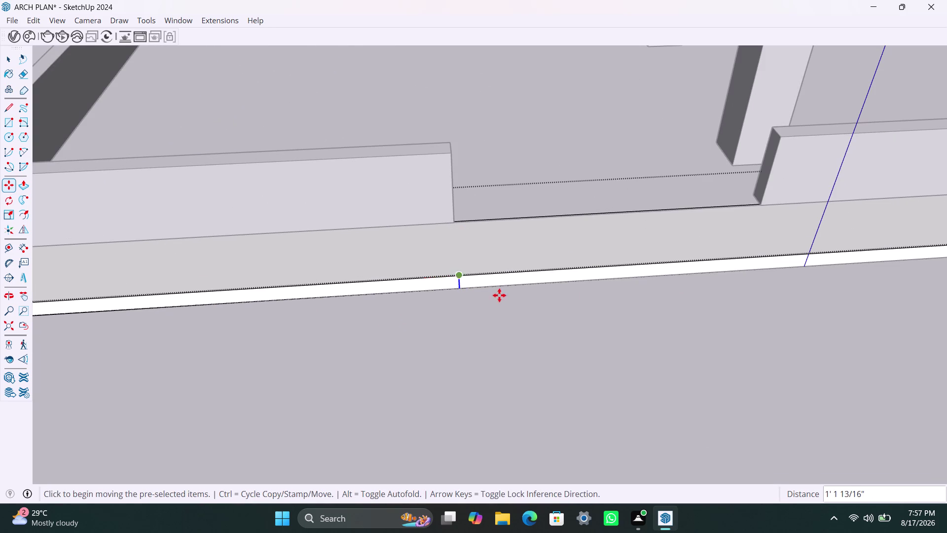
Copy that edge to the right end of the entrance gap.
scroll(down, 3)
middle_drag(558, 328, 481, 357)
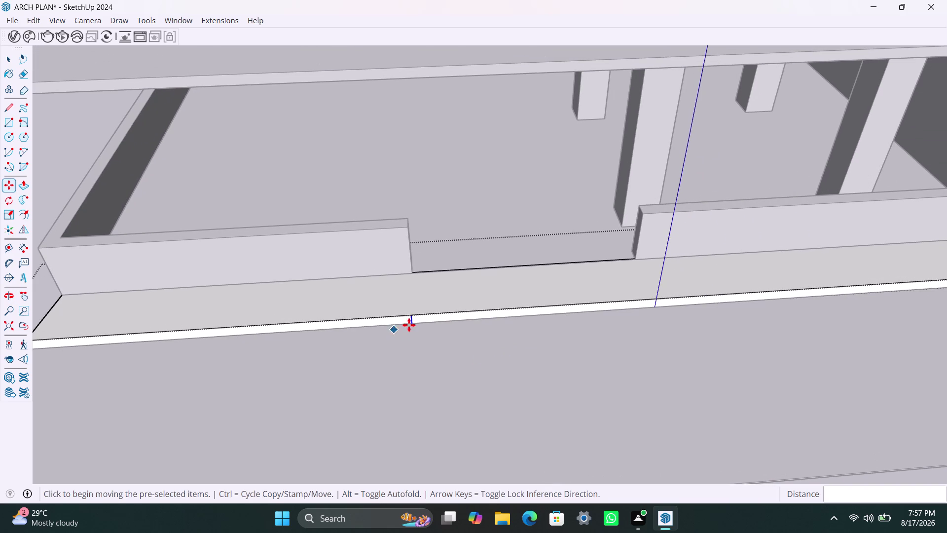
key(m)
click(410, 315)
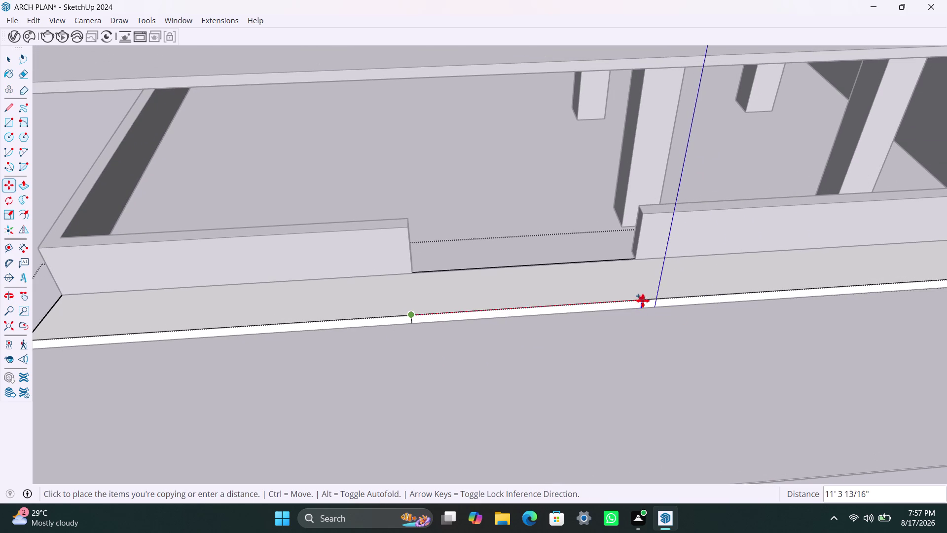
middle_drag(643, 300, 559, 305)
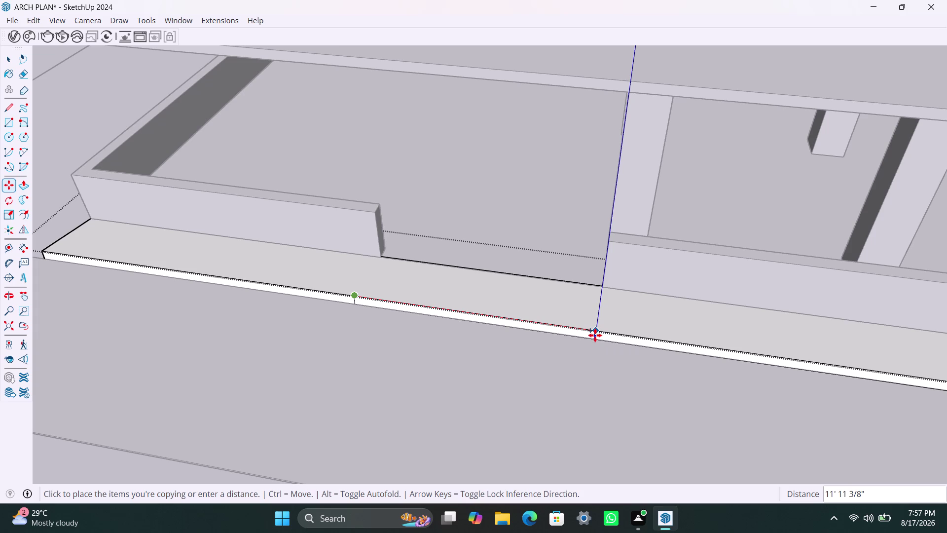
click(595, 335)
key(space)
click(526, 325)
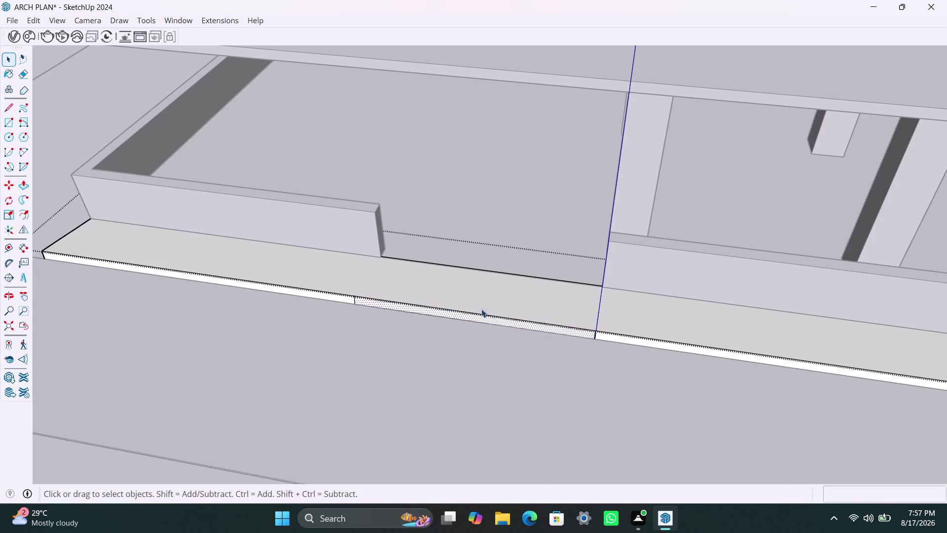
scroll(down, 3)
middle_drag(462, 306, 480, 322)
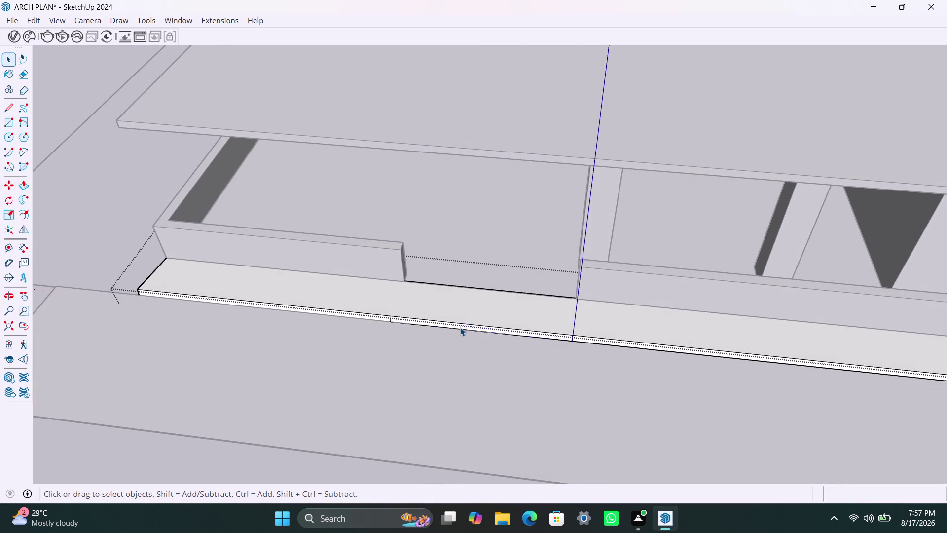
key(p)
click(468, 319)
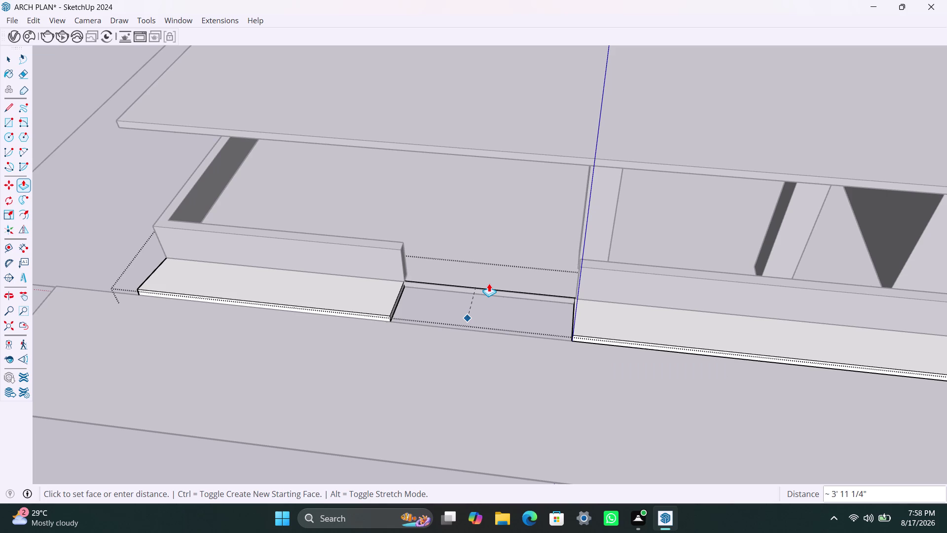
click(489, 283)
key(space)
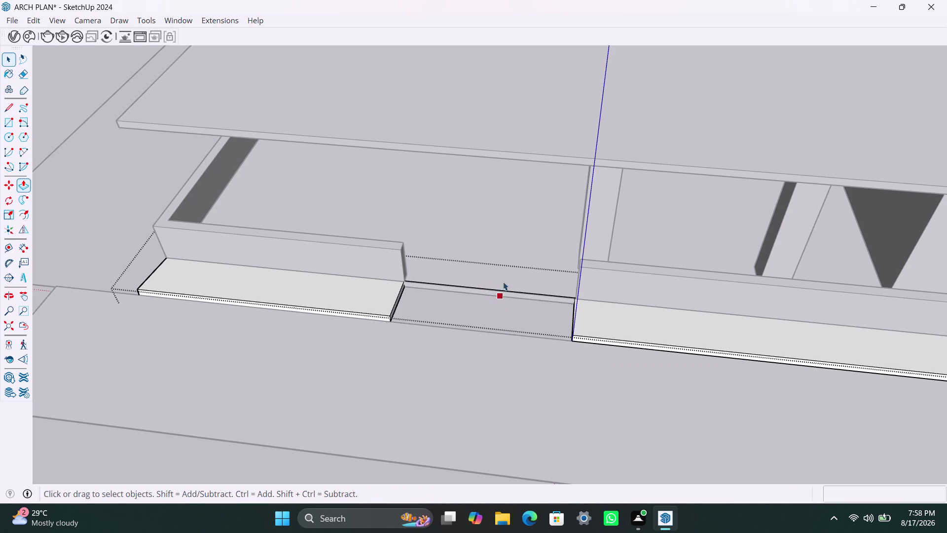
click(504, 274)
click(114, 238)
scroll(down, 3)
middle_drag(477, 360, 519, 365)
scroll(up, 3)
scroll(up, 3)
middle_drag(324, 344, 323, 352)
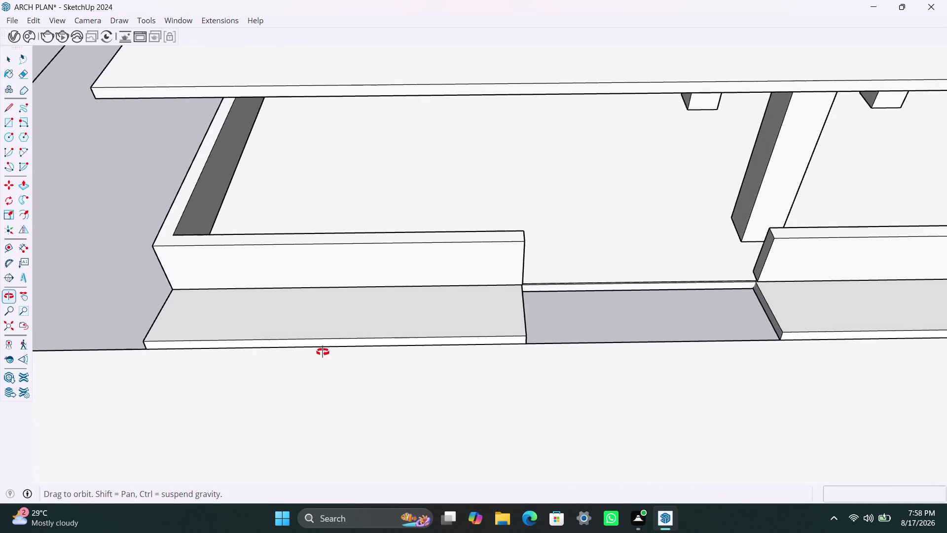
middle_drag(322, 351, 282, 423)
scroll(up, 3)
middle_drag(307, 299, 304, 331)
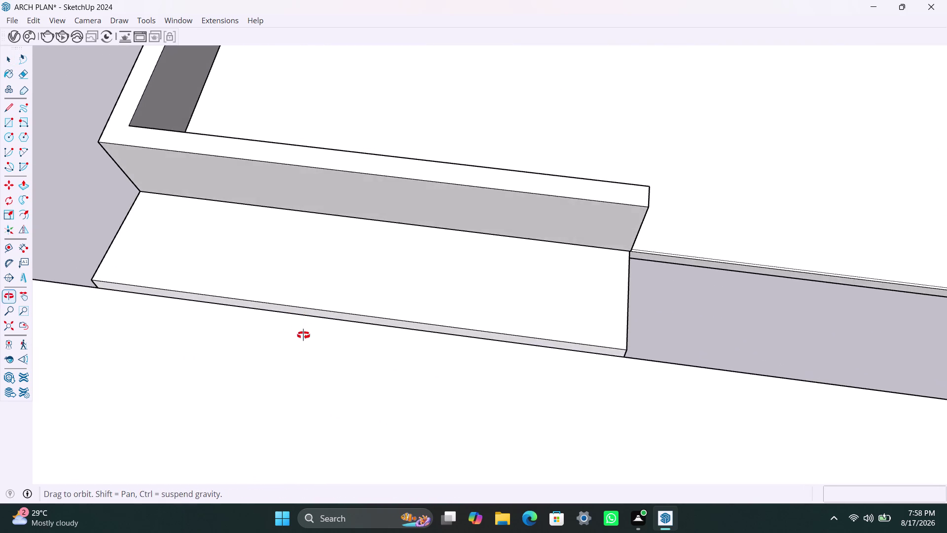
middle_drag(304, 331, 303, 339)
scroll(up, 3)
click(297, 278)
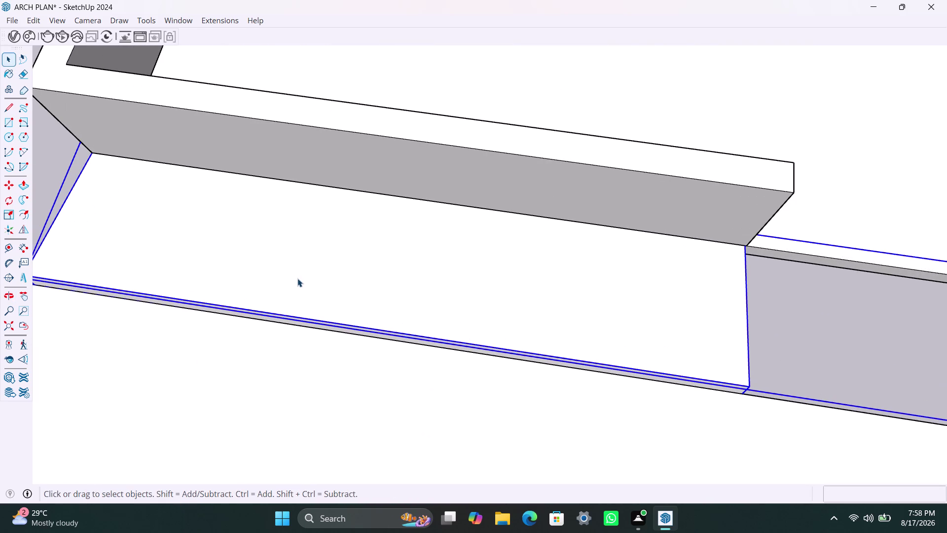
triple_click(298, 278)
key(p)
click(312, 274)
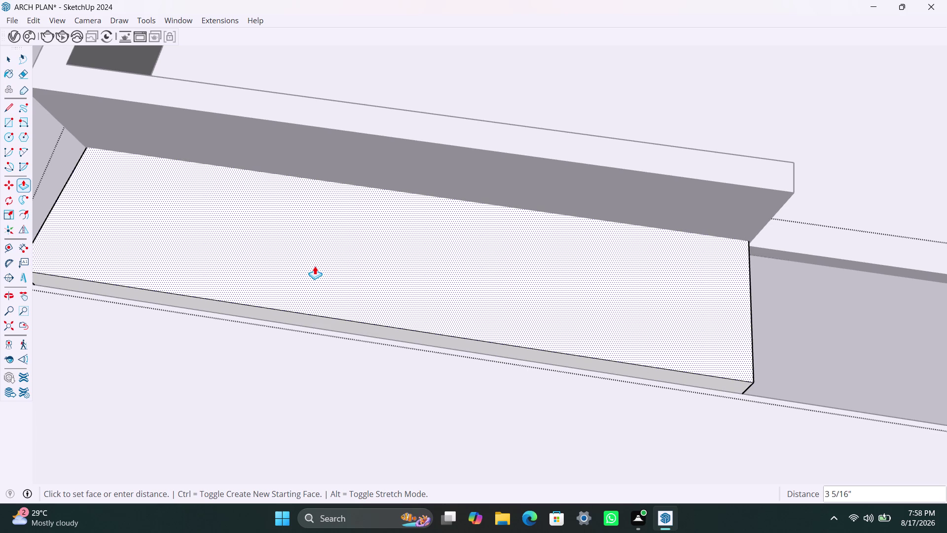
text(5)
text("\)
key(Return)
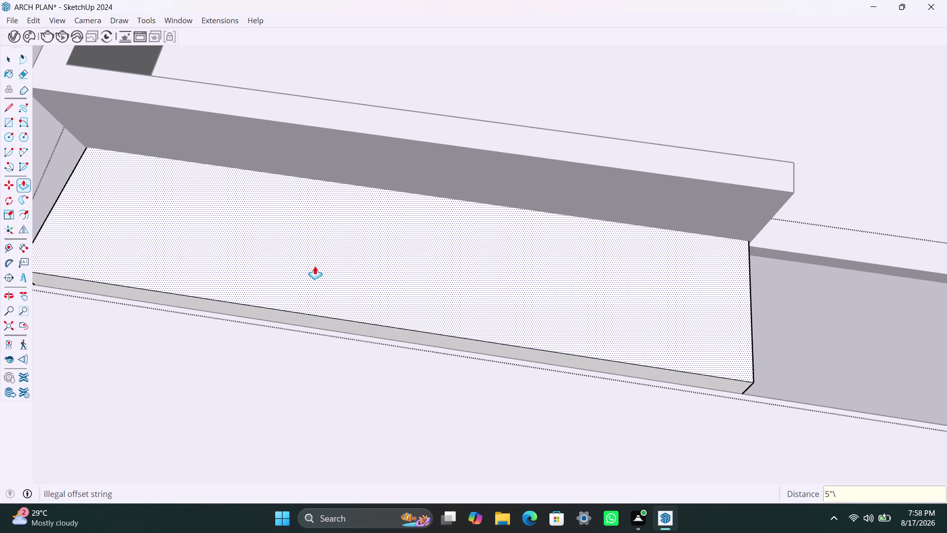
key(space)
scroll(down, 3)
scroll(down, 3)
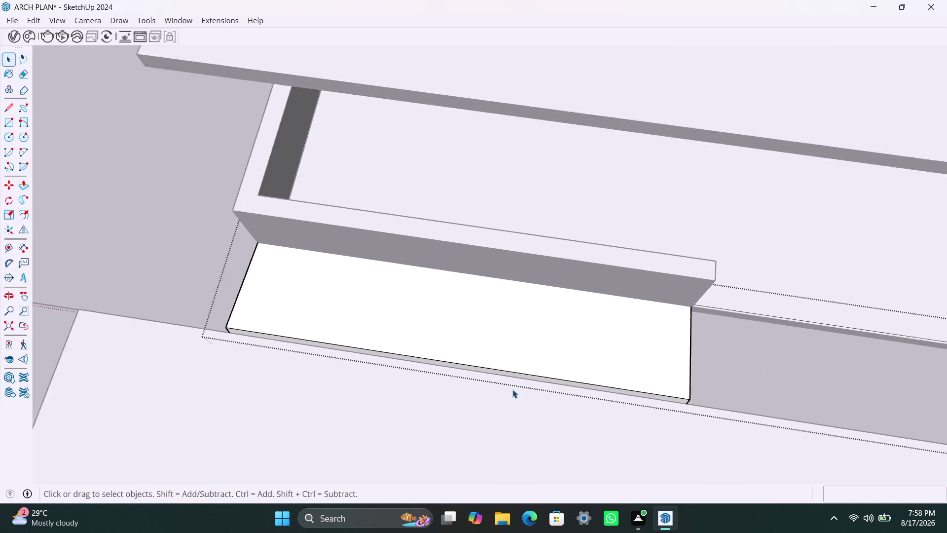
Push/Pull the left parapet block up 1'.
middle_drag(536, 393, 532, 275)
scroll(down, 3)
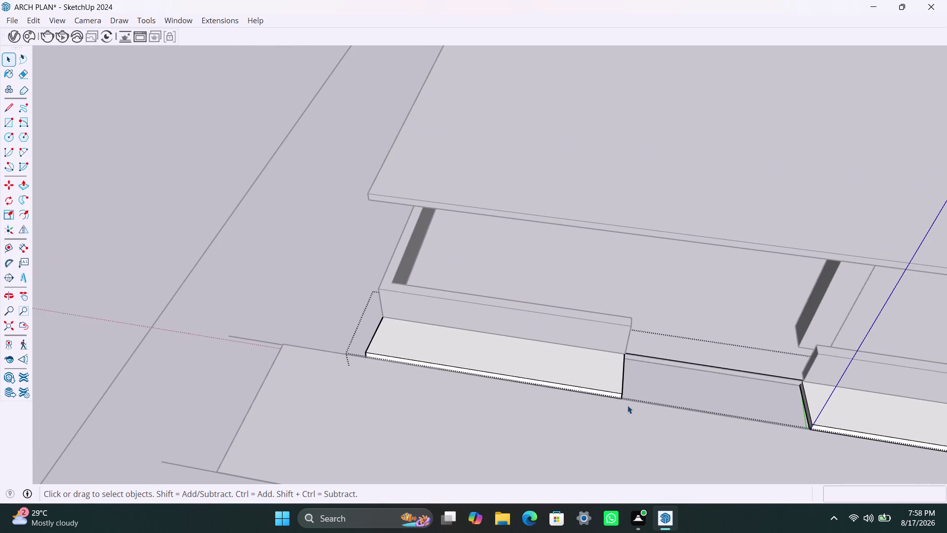
scroll(up, 3)
click(541, 361)
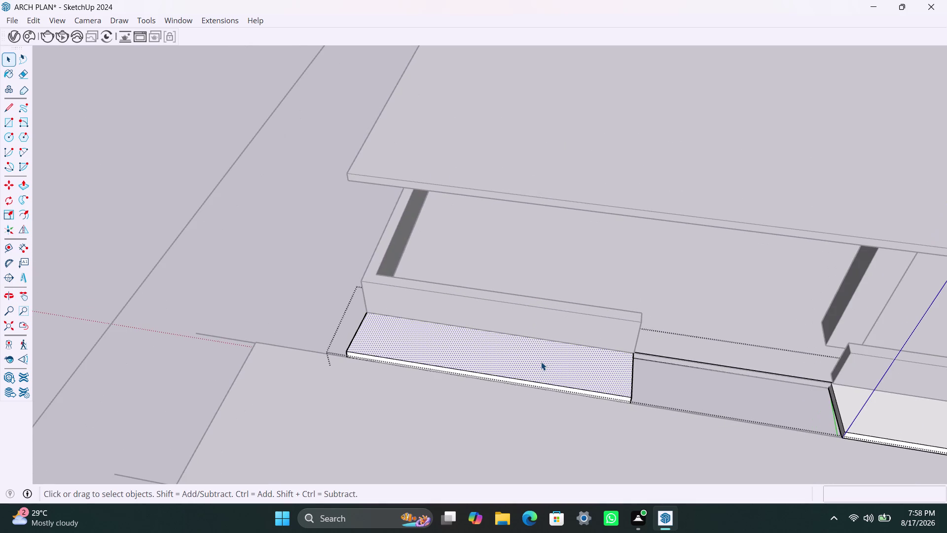
key(p)
click(541, 361)
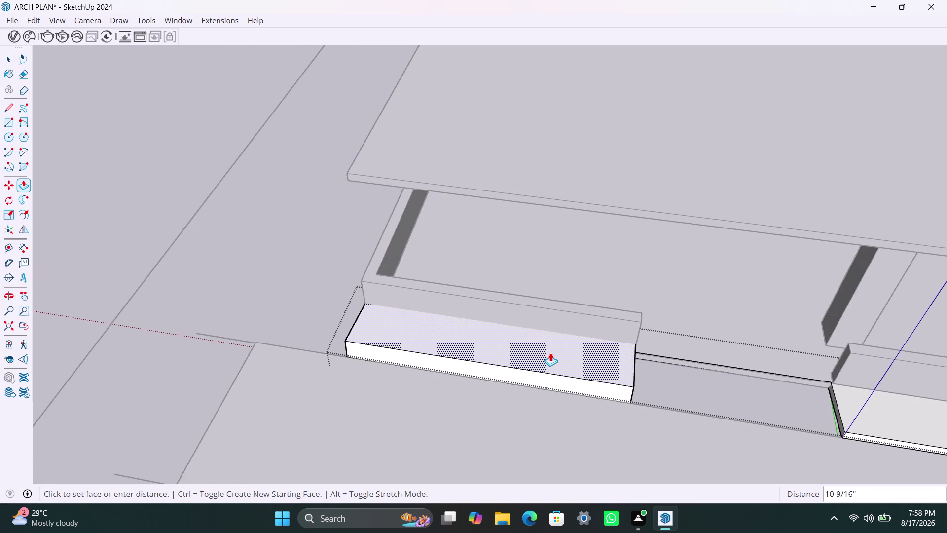
text(1')
key(Return)
key(space)
Raise the right parapet block by 1', leaving the entrance gap between.
click(216, 293)
scroll(down, 3)
scroll(down, 3)
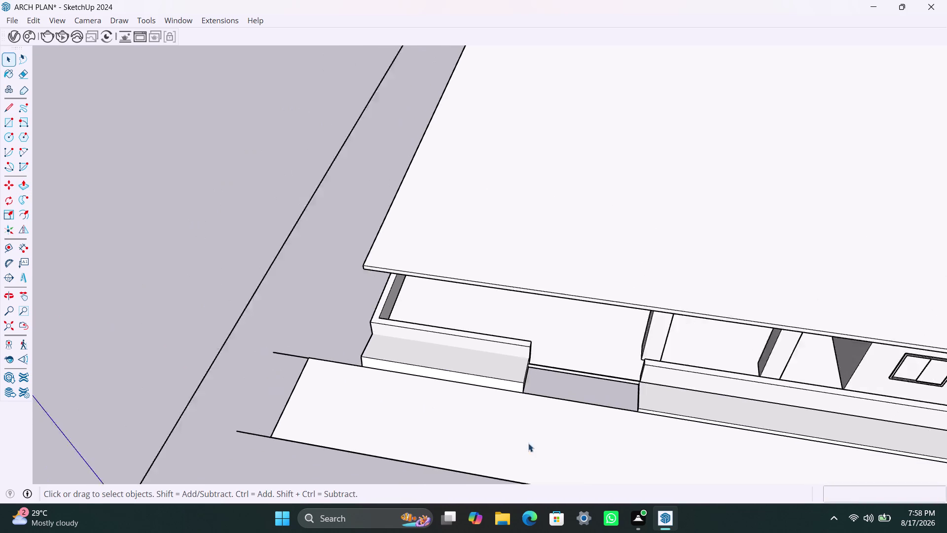
middle_drag(539, 442, 382, 398)
scroll(up, 3)
click(544, 367)
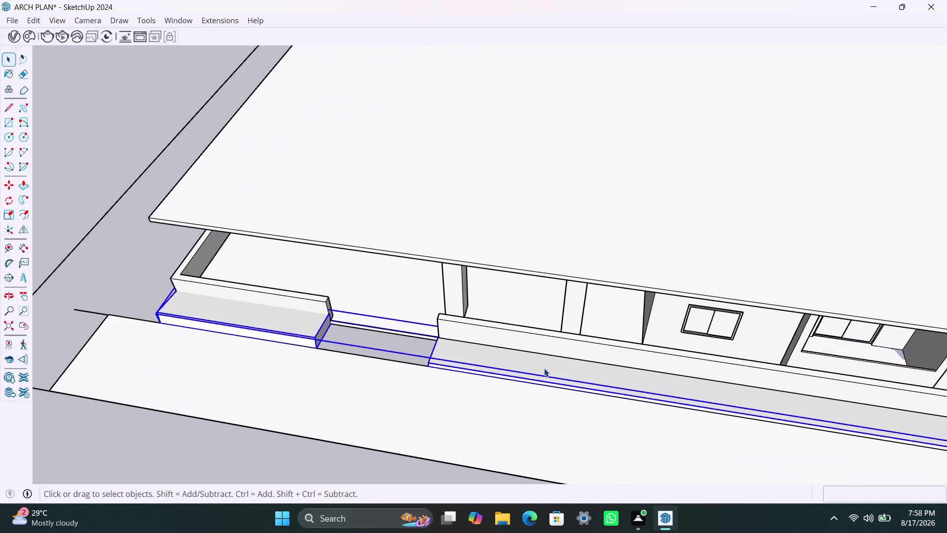
triple_click(544, 368)
click(544, 370)
click(544, 372)
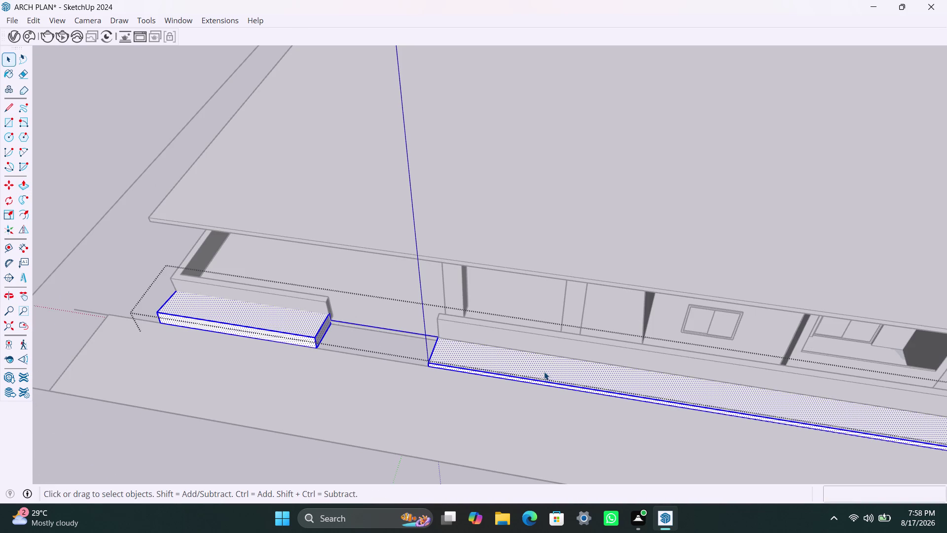
key(p)
click(544, 372)
text(1)
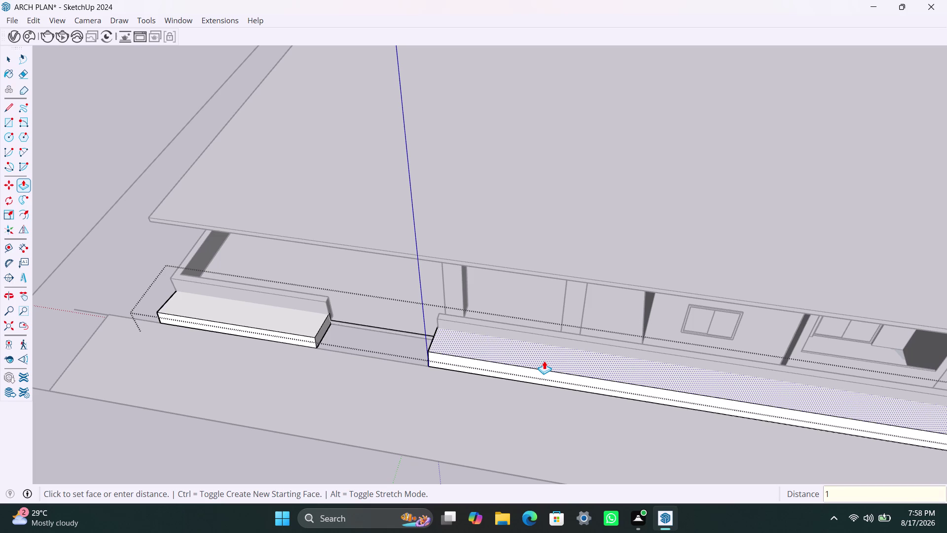
text(')
key(Return)
key(space)
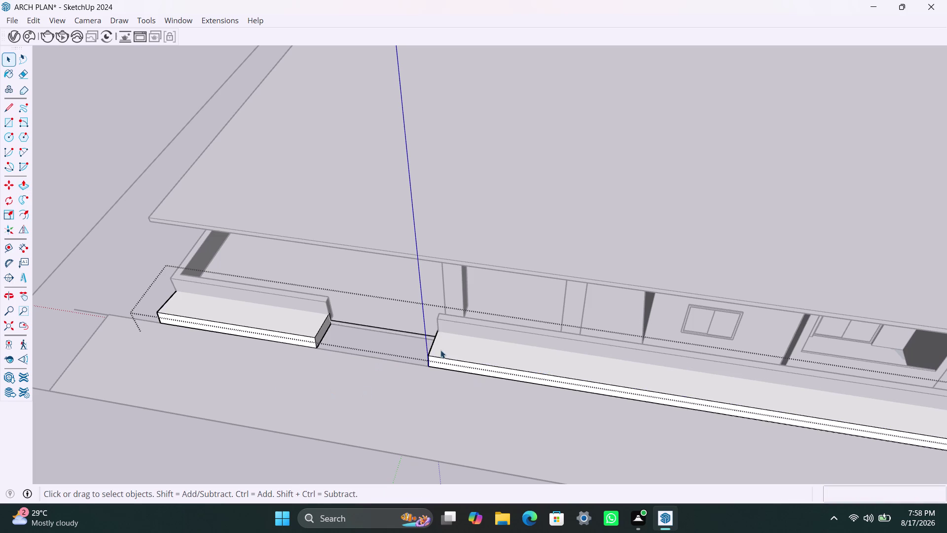
Push/Pull the left block's end face and remaining ledge pieces.
click(447, 349)
key(p)
click(448, 350)
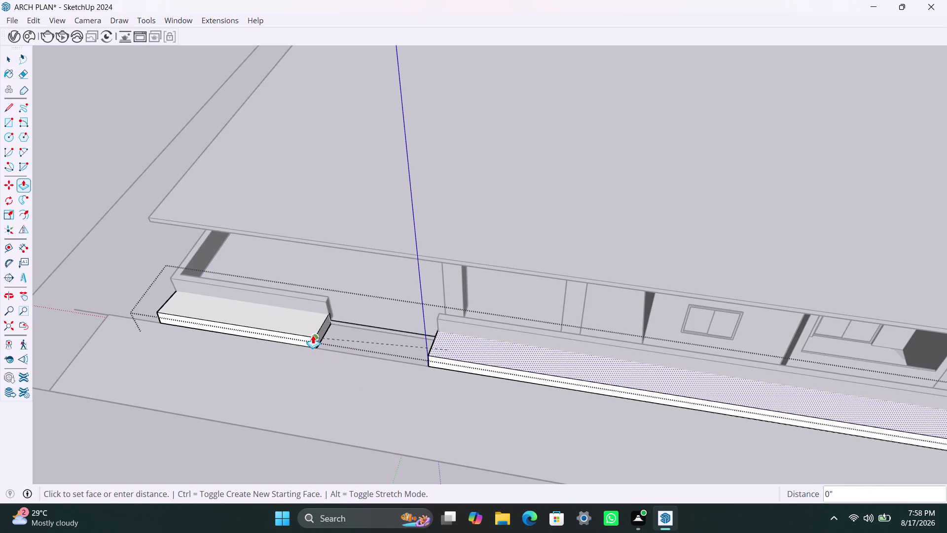
click(312, 334)
key(space)
click(370, 391)
scroll(down, 3)
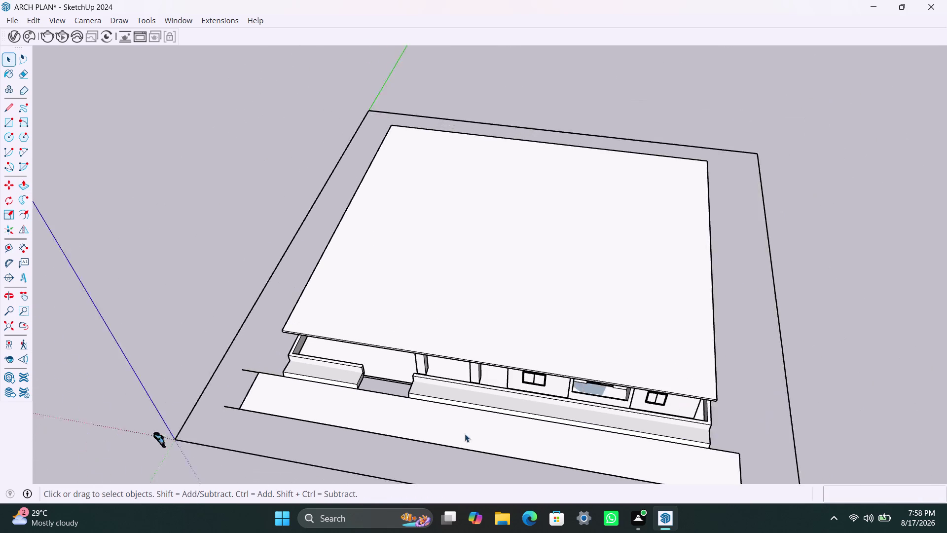
middle_drag(655, 425, 586, 375)
scroll(up, 3)
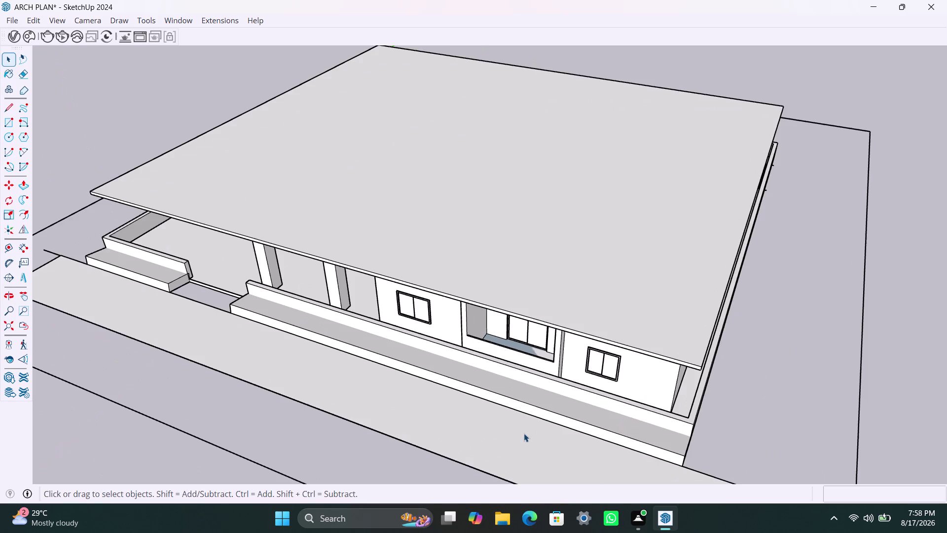
middle_drag(523, 436, 443, 384)
scroll(up, 3)
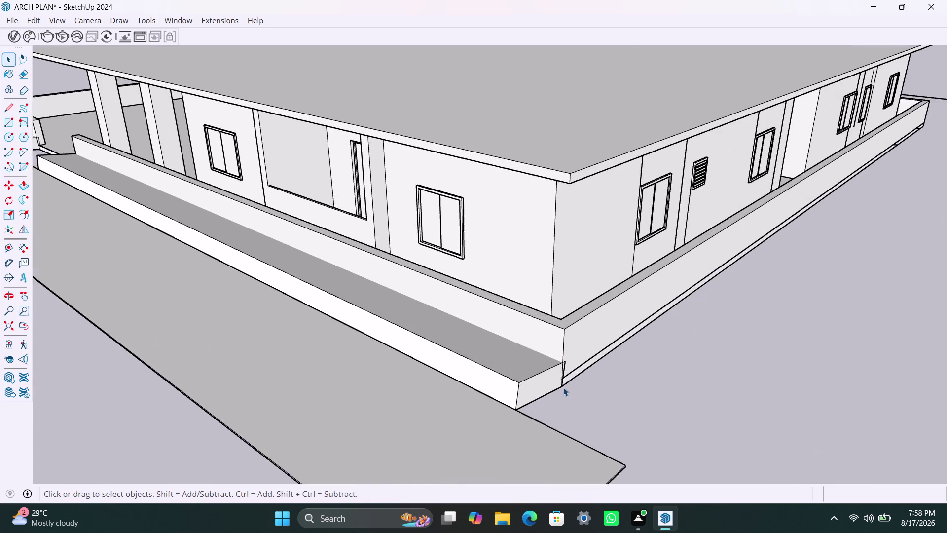
middle_drag(562, 387, 480, 388)
scroll(up, 3)
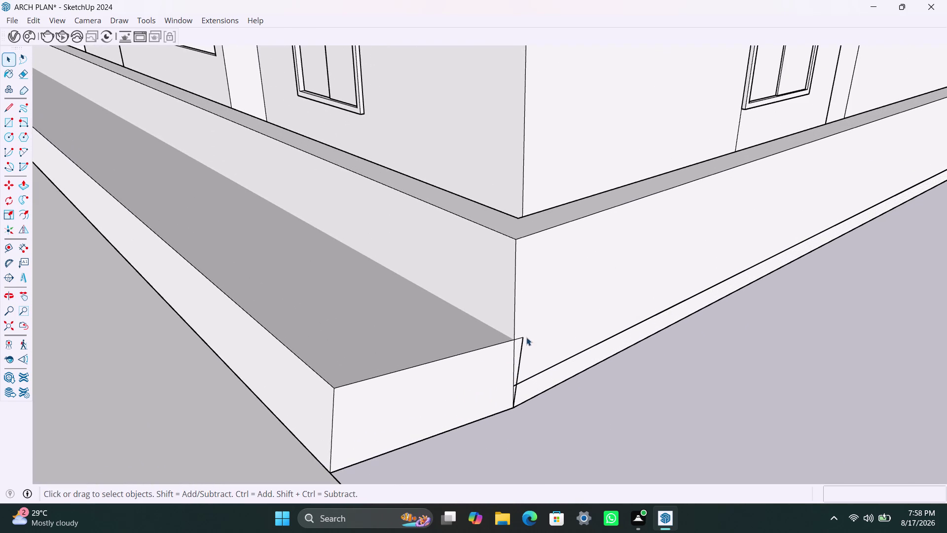
click(521, 342)
triple_click(519, 351)
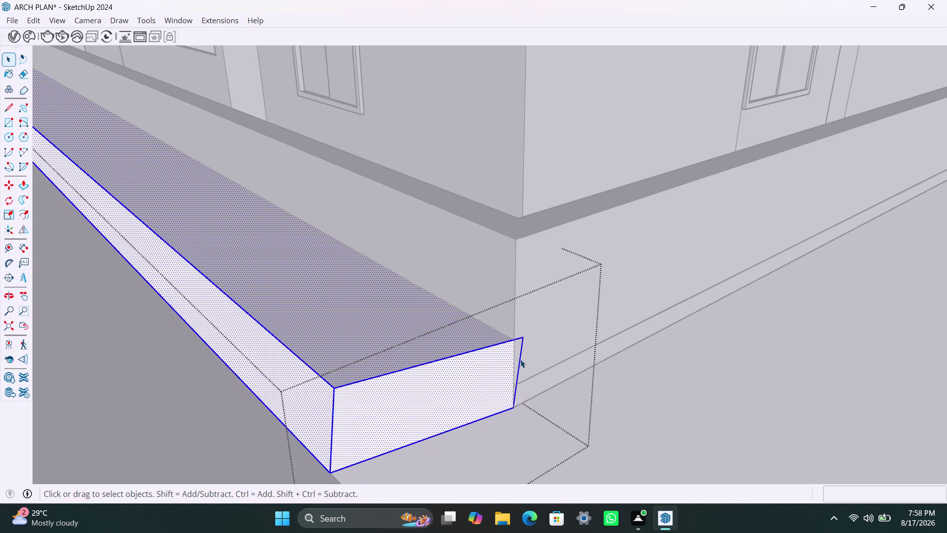
click(520, 359)
click(521, 347)
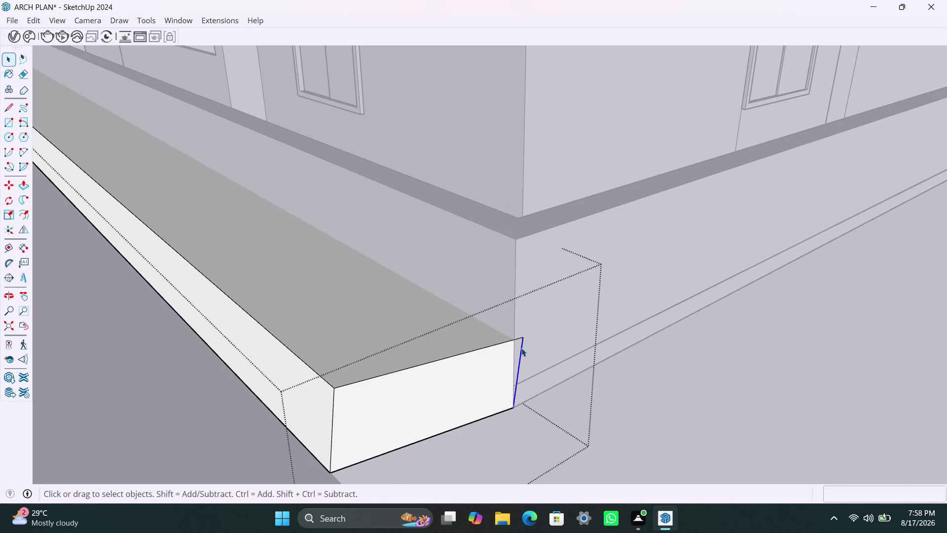
key(Delete)
key(ctrl+z)
click(698, 411)
scroll(down, 3)
middle_drag(383, 350, 489, 357)
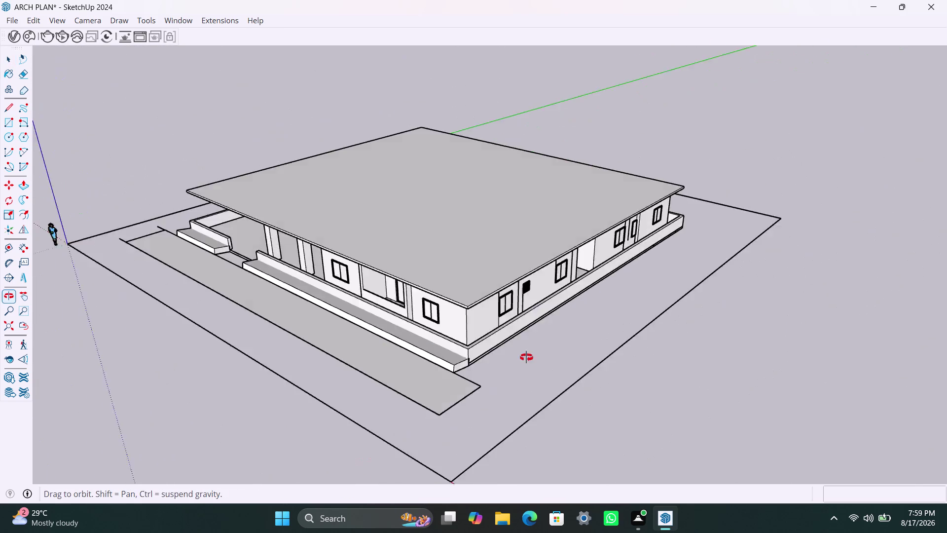
middle_drag(489, 357, 656, 362)
scroll(down, 3)
middle_drag(360, 383, 357, 397)
scroll(up, 3)
middle_drag(306, 354, 294, 416)
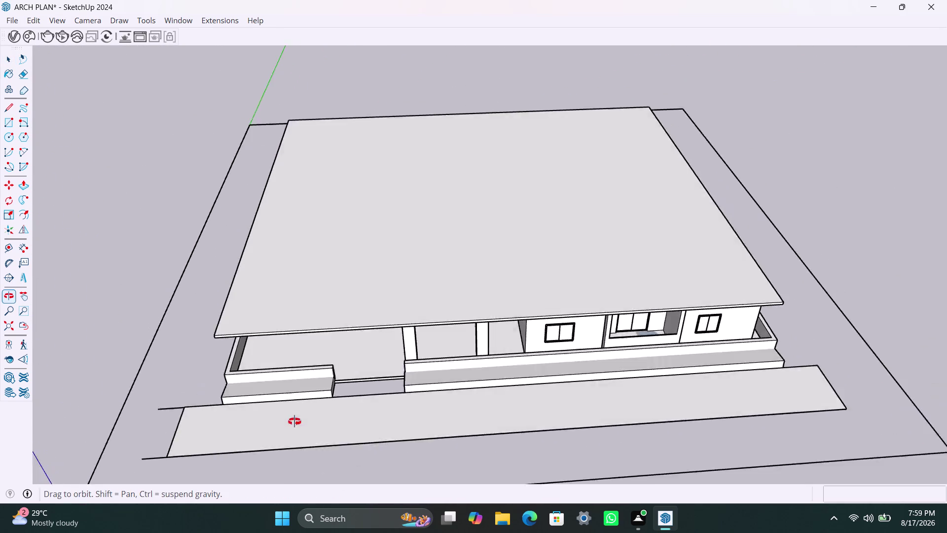
middle_drag(295, 416, 292, 440)
scroll(up, 3)
middle_drag(301, 403, 370, 272)
scroll(up, 3)
middle_drag(390, 295, 383, 317)
scroll(up, 3)
middle_drag(338, 314, 338, 316)
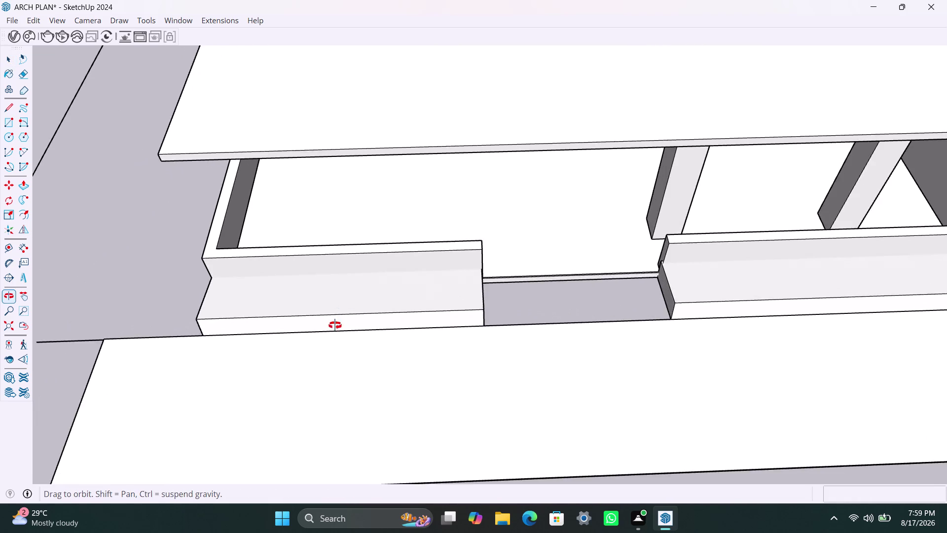
middle_drag(338, 316, 324, 416)
scroll(up, 3)
middle_drag(310, 335, 311, 361)
scroll(up, 3)
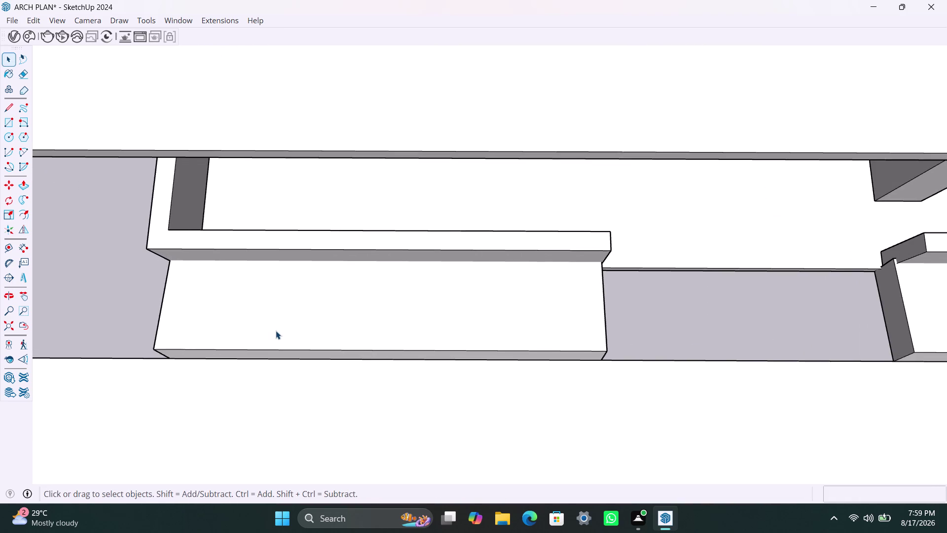
key(r)
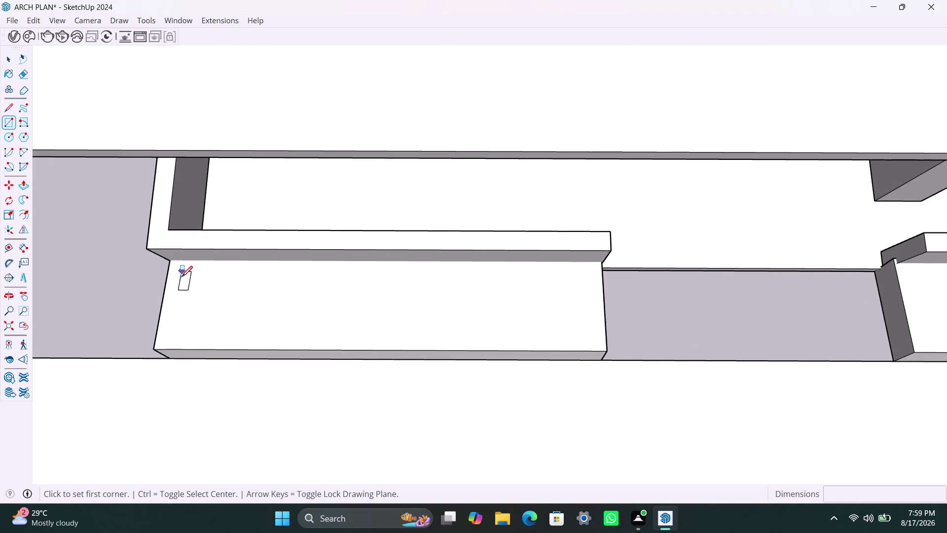
Offset a 5" inset border on the left parapet's front face, then start a second inset.
key(space)
triple_click(347, 329)
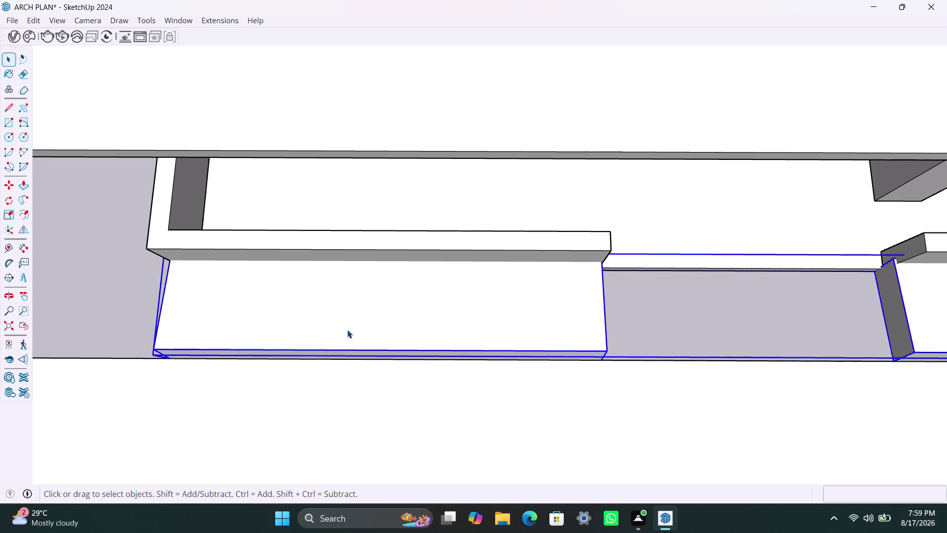
click(344, 329)
key(f)
click(255, 299)
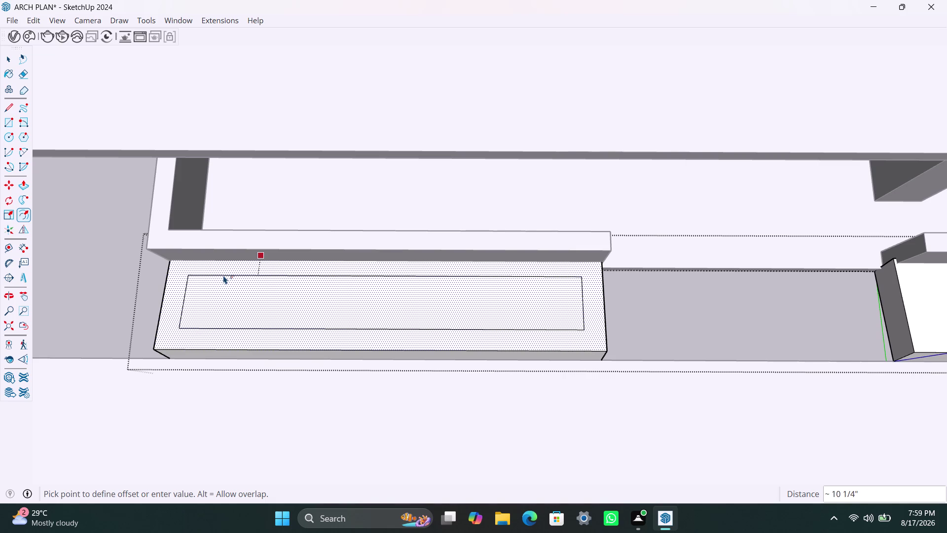
text(5")
key(Return)
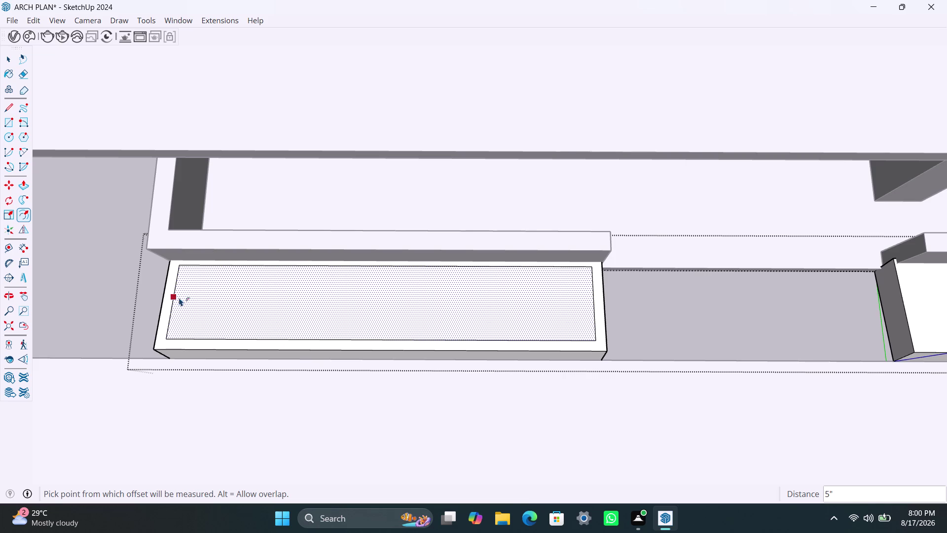
key(f)
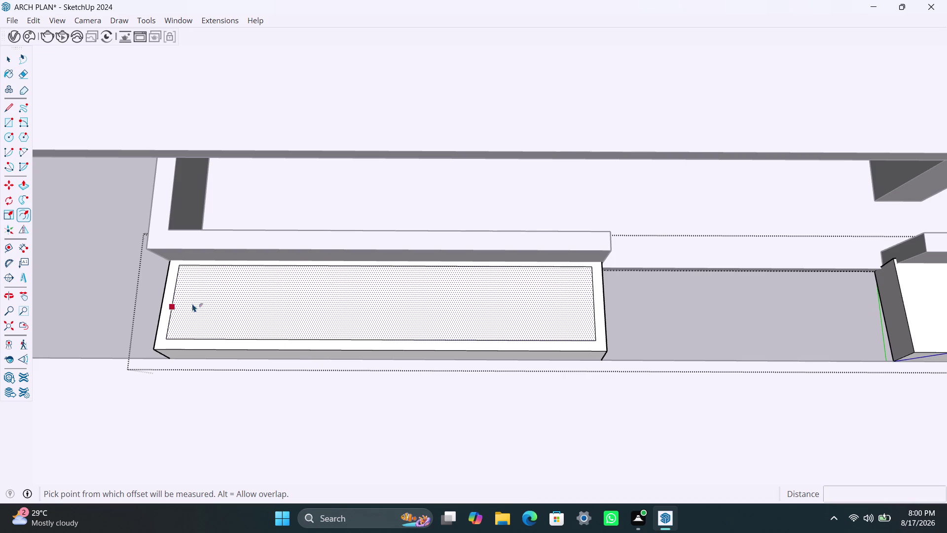
click(192, 302)
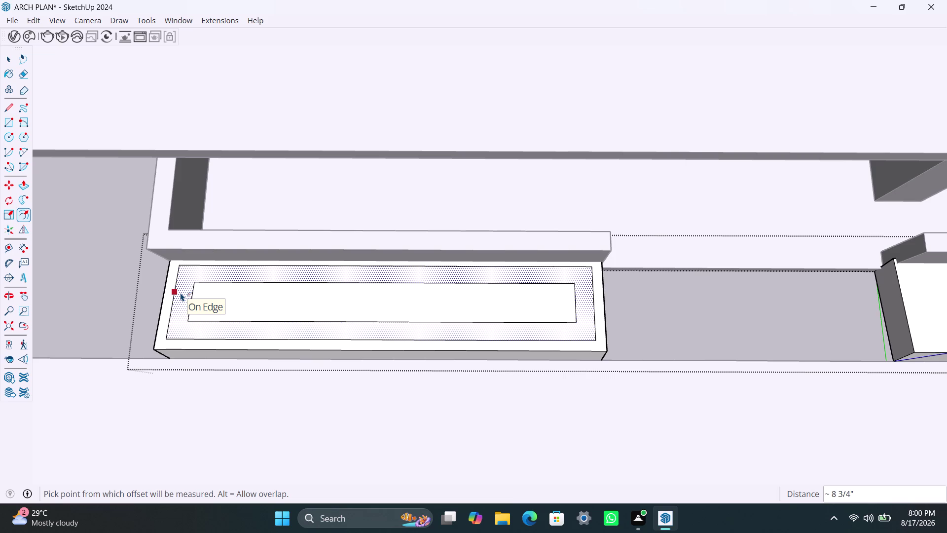